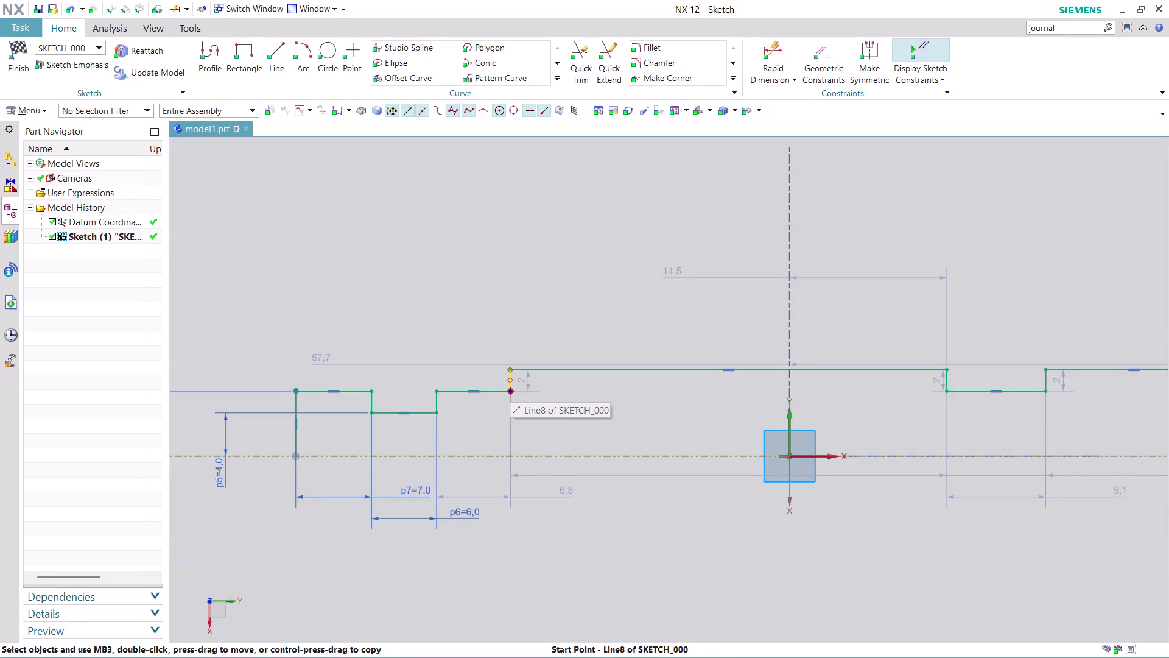
Zoom around the stepped shaft sketch, clear the selection and launch Rapid Dimension.
scroll(up, 3)
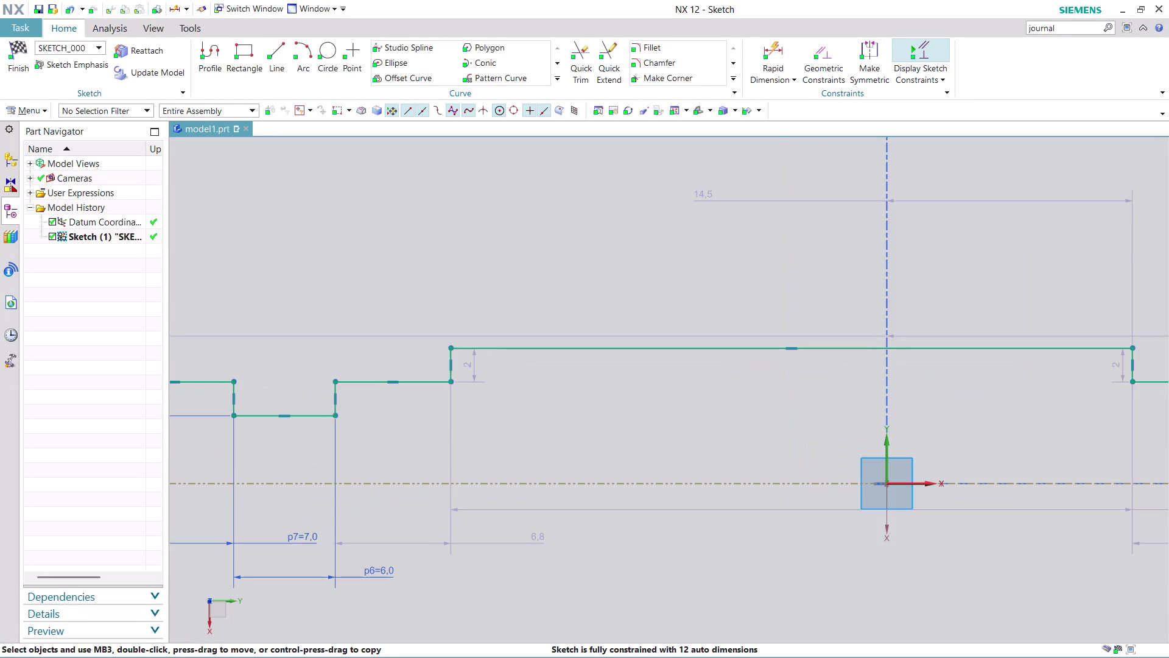
scroll(up, 3)
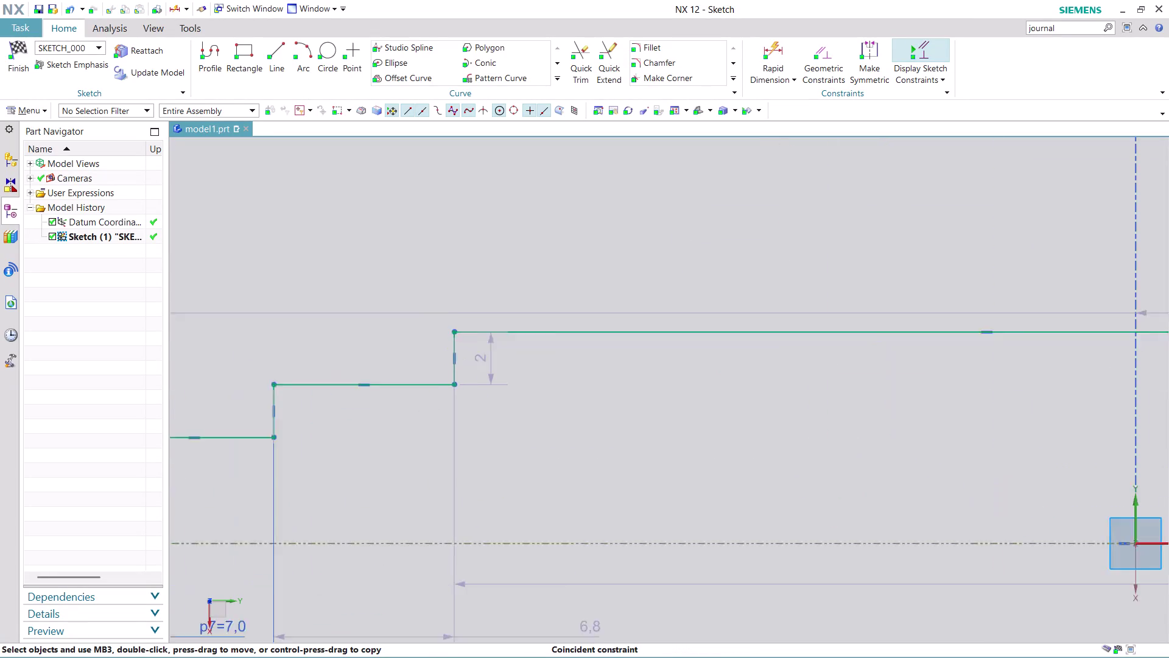
scroll(up, 3)
click(456, 371)
scroll(down, 3)
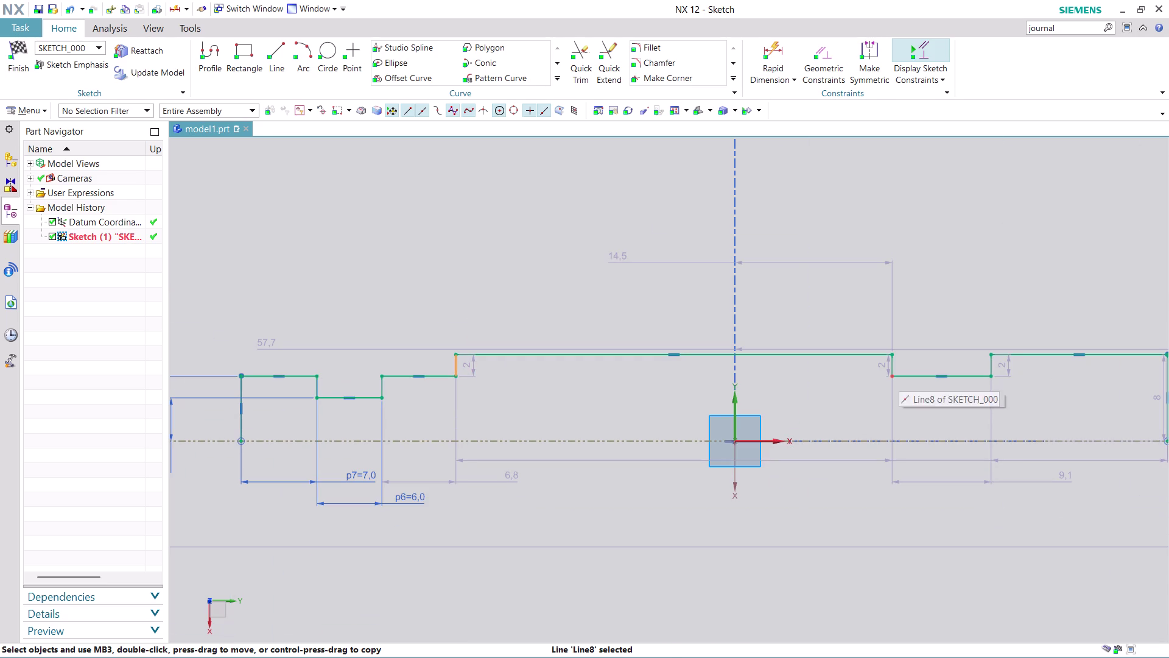
scroll(up, 3)
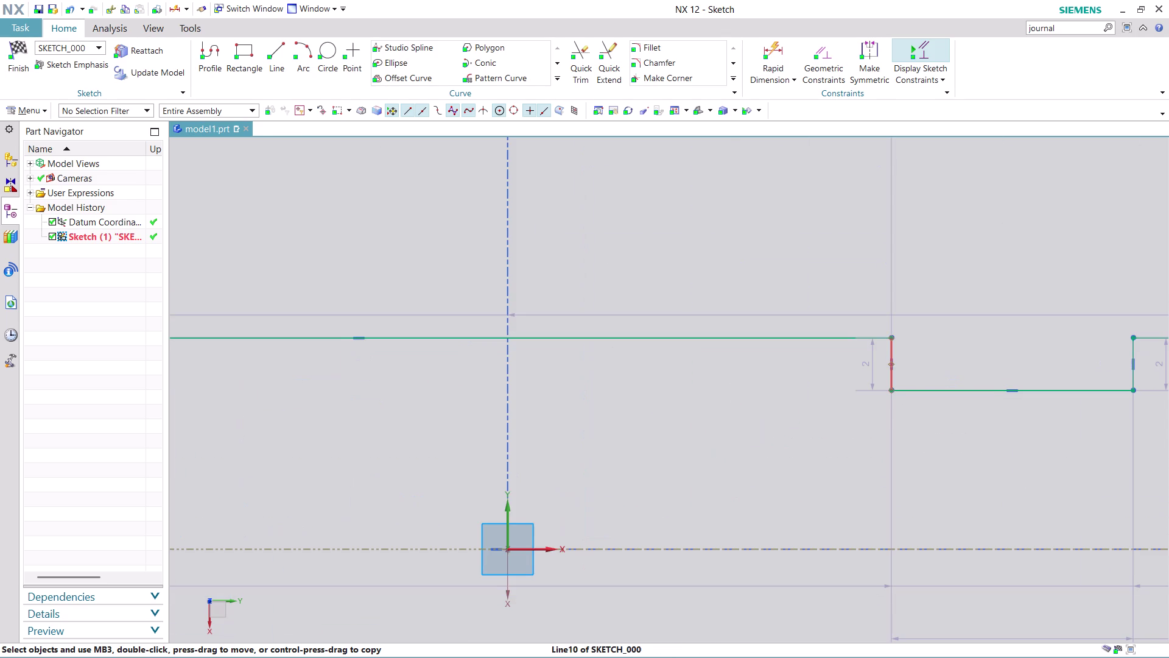
click(891, 378)
key(Escape)
scroll(down, 3)
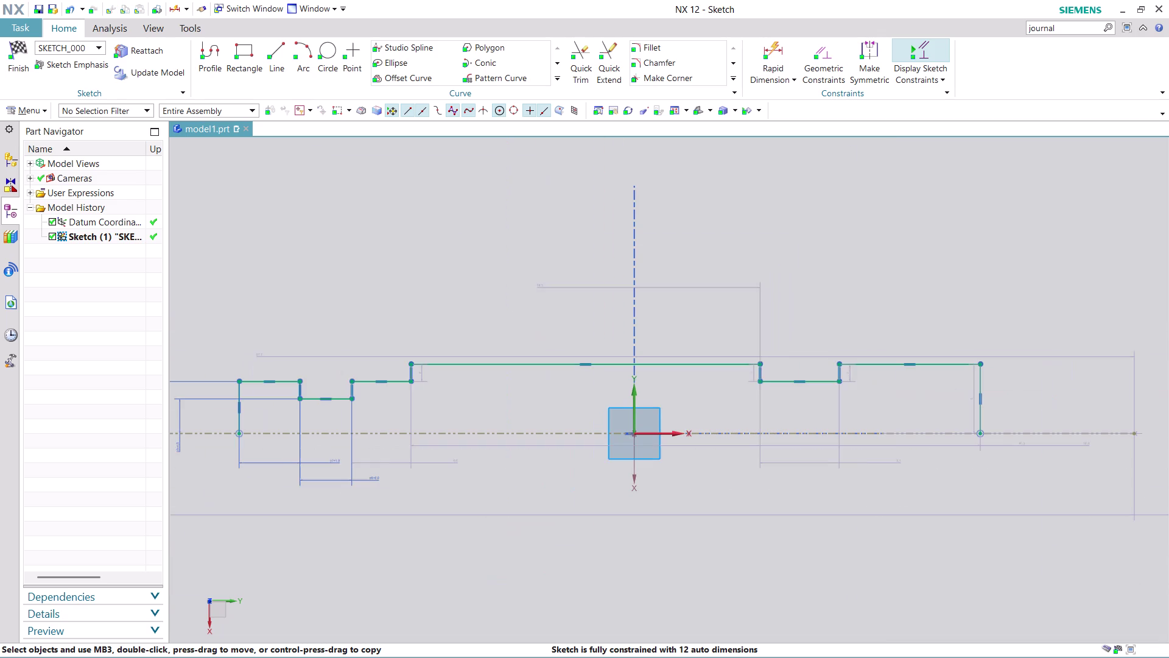
click(777, 45)
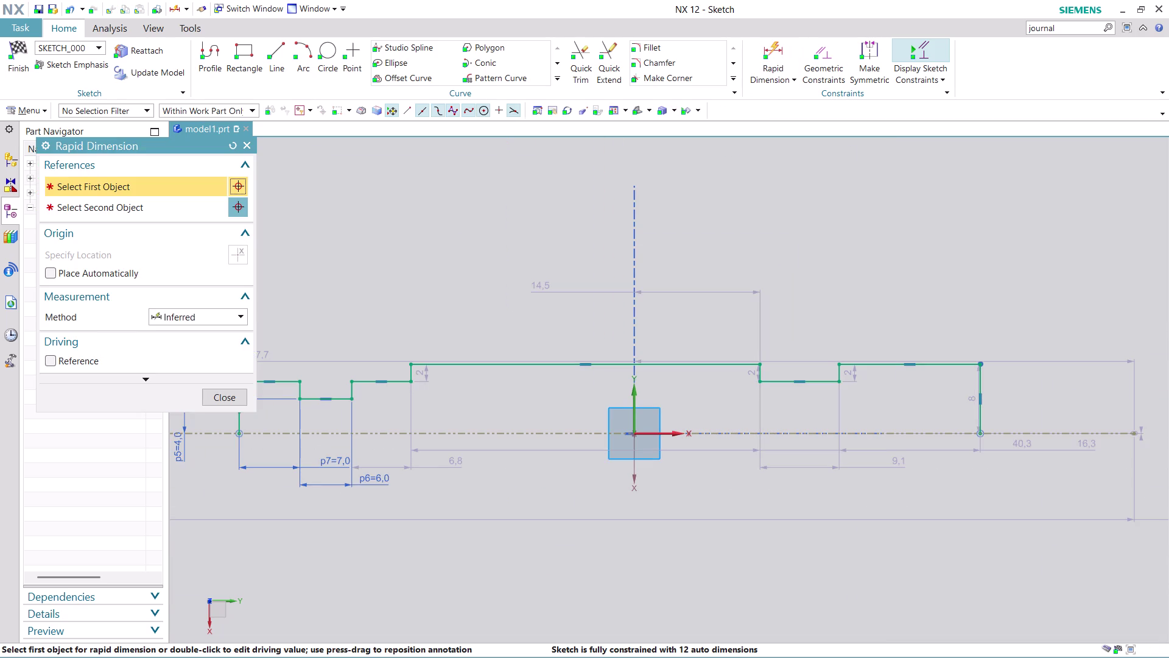
Pick the two shoulder edges bounding the shaft's widest section.
scroll(up, 3)
middle_drag(417, 373, 492, 378)
scroll(up, 3)
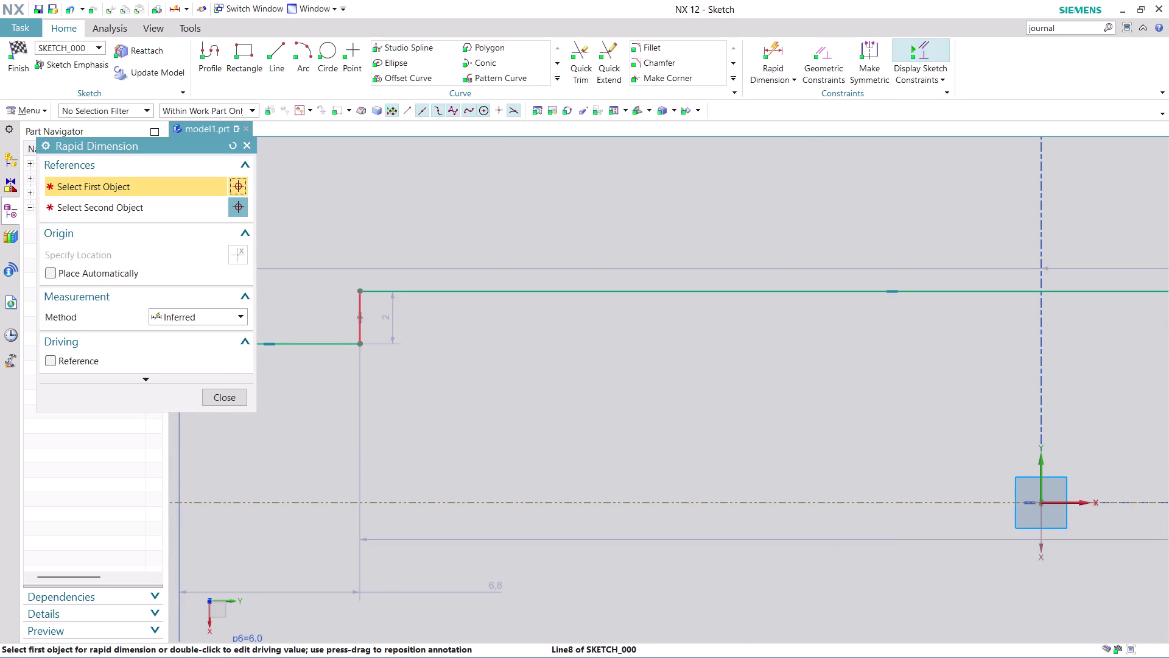
click(359, 330)
scroll(down, 3)
scroll(up, 3)
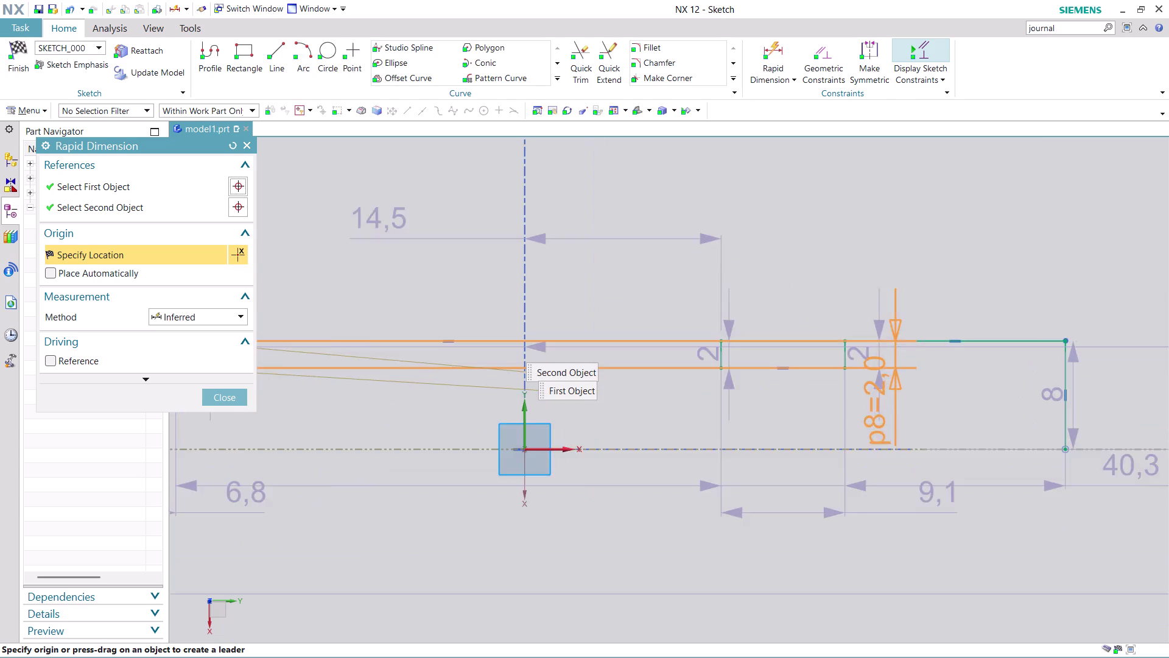
scroll(up, 3)
scroll(down, 3)
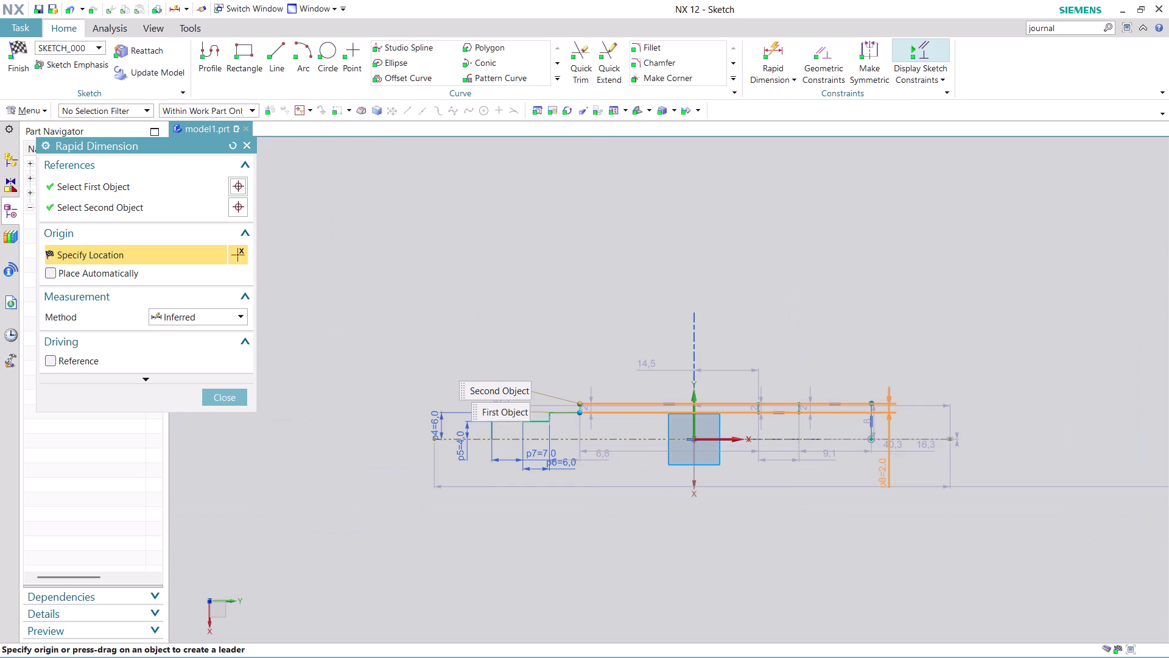
scroll(up, 3)
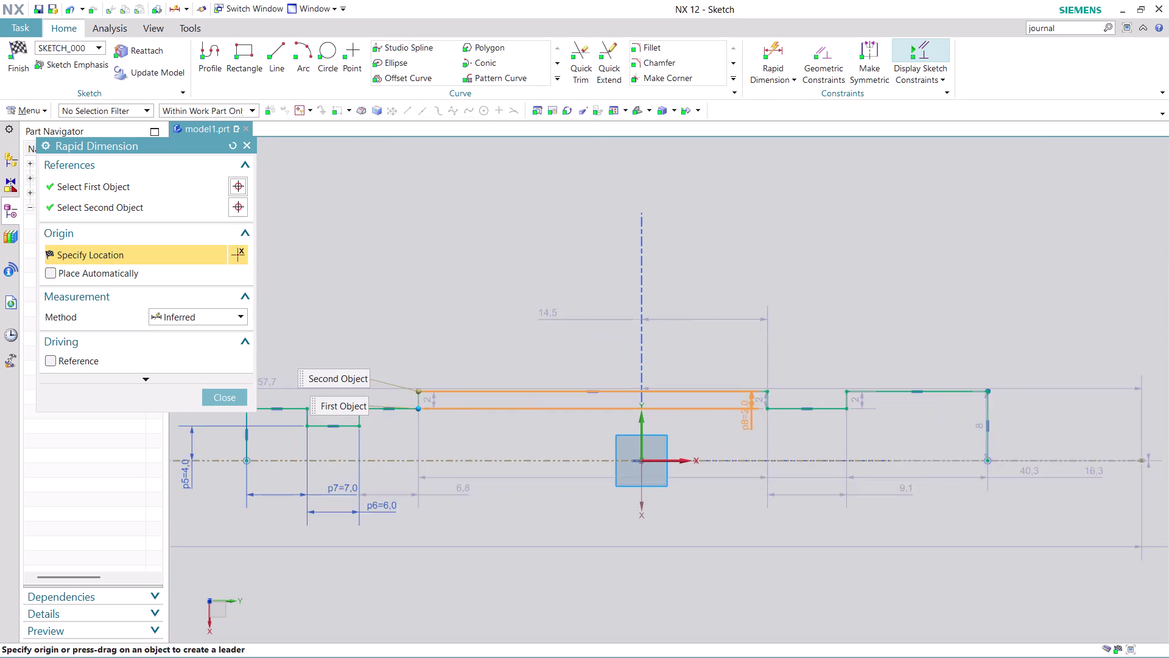
scroll(up, 3)
scroll(up, 3)
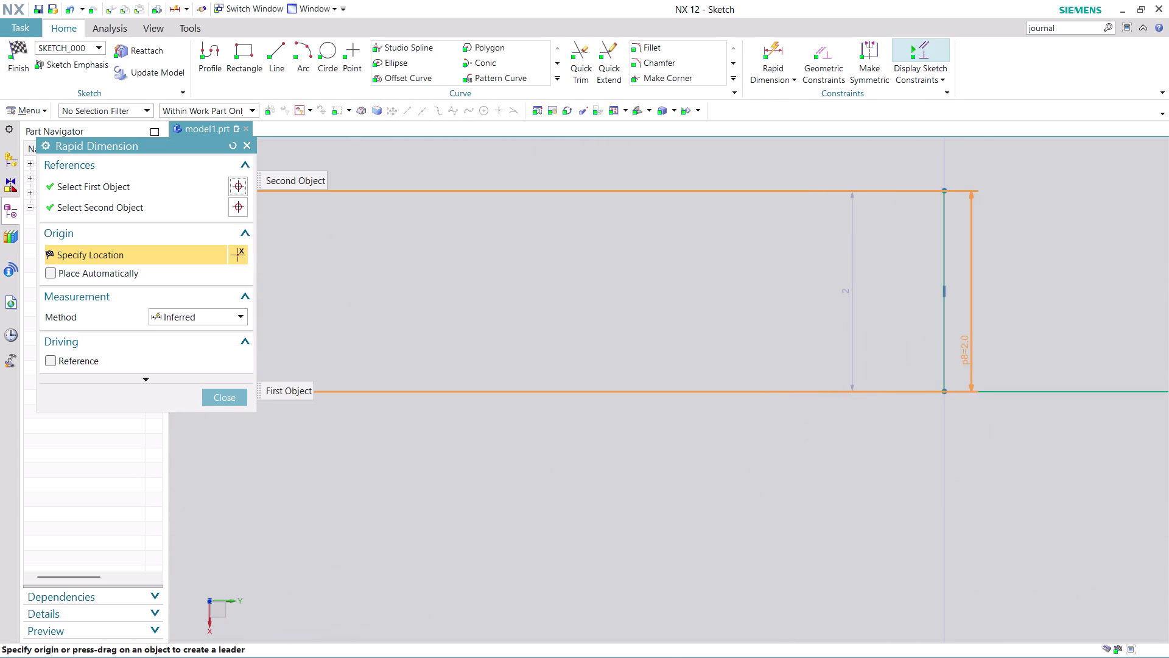
click(939, 326)
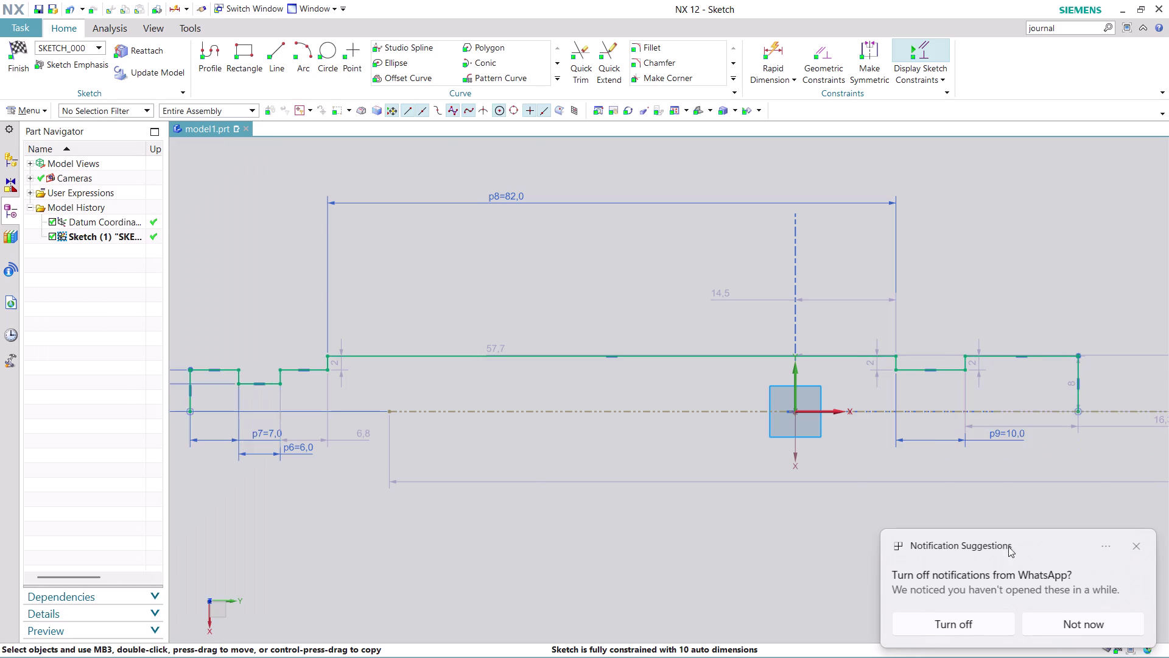
Change the 9.1 length dimension to 10.
scroll(down, 3)
scroll(up, 3)
scroll(up, 3)
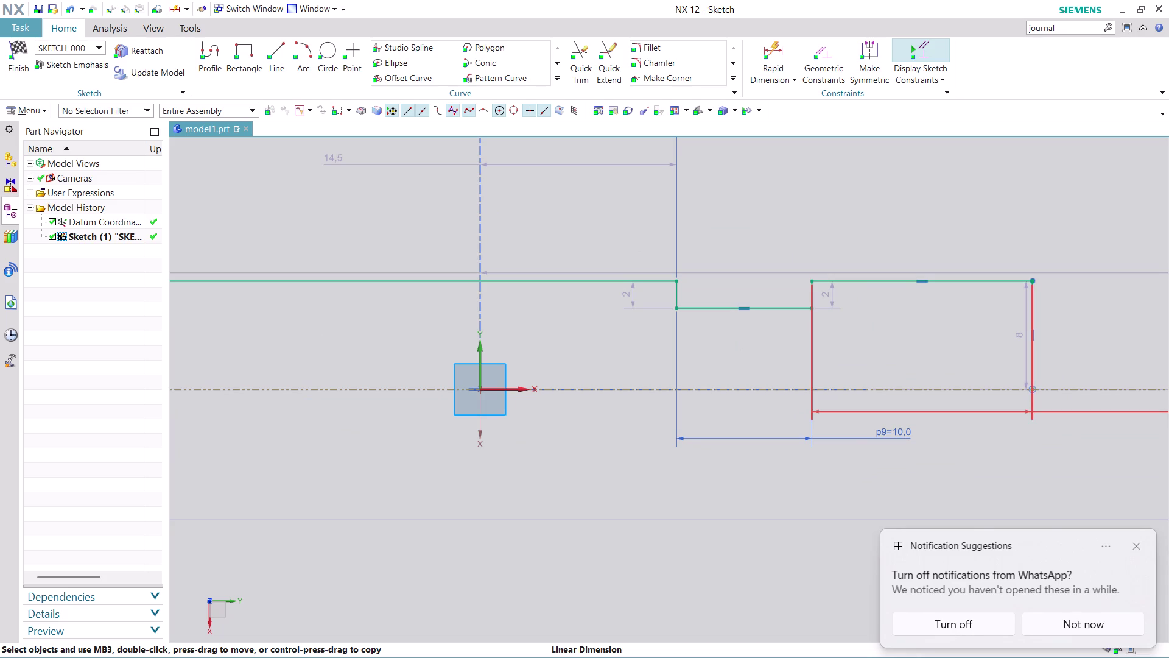
Change the shaft end length dimension to 24.
double_click(970, 406)
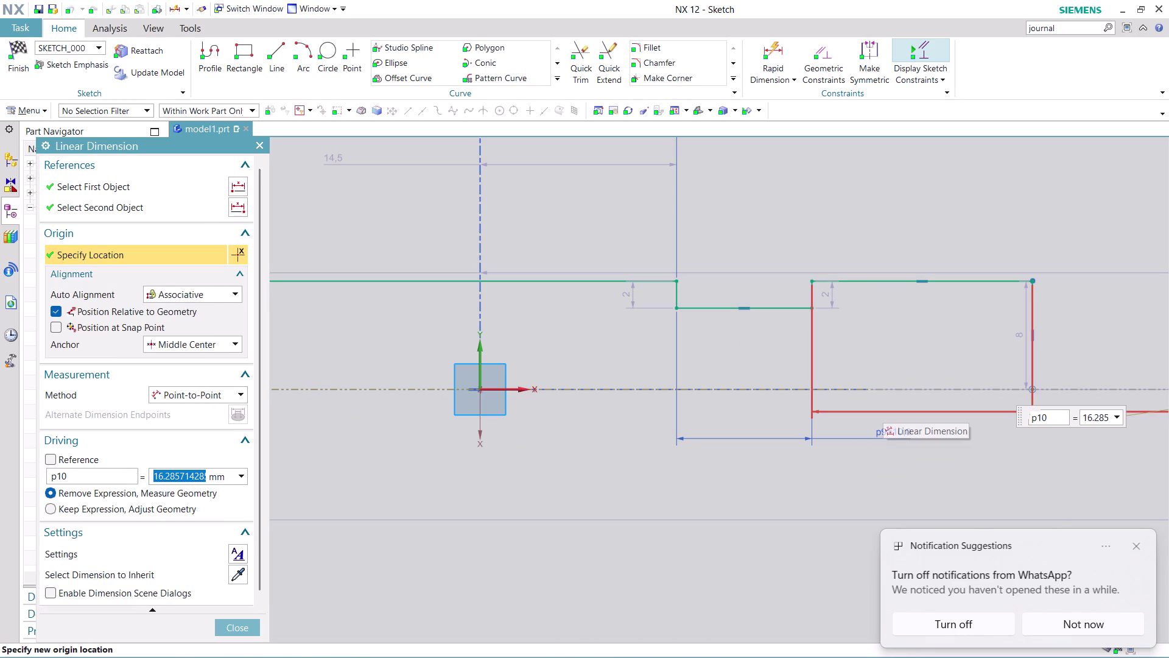
text(24)
key(Return)
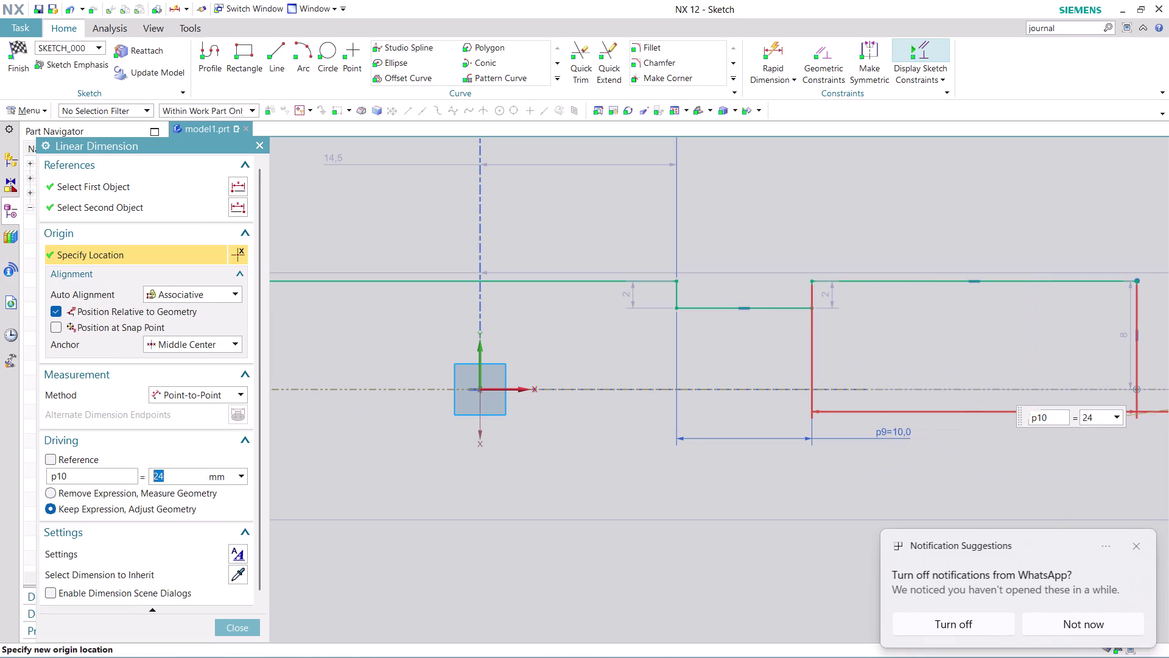
click(241, 629)
scroll(down, 3)
scroll(up, 3)
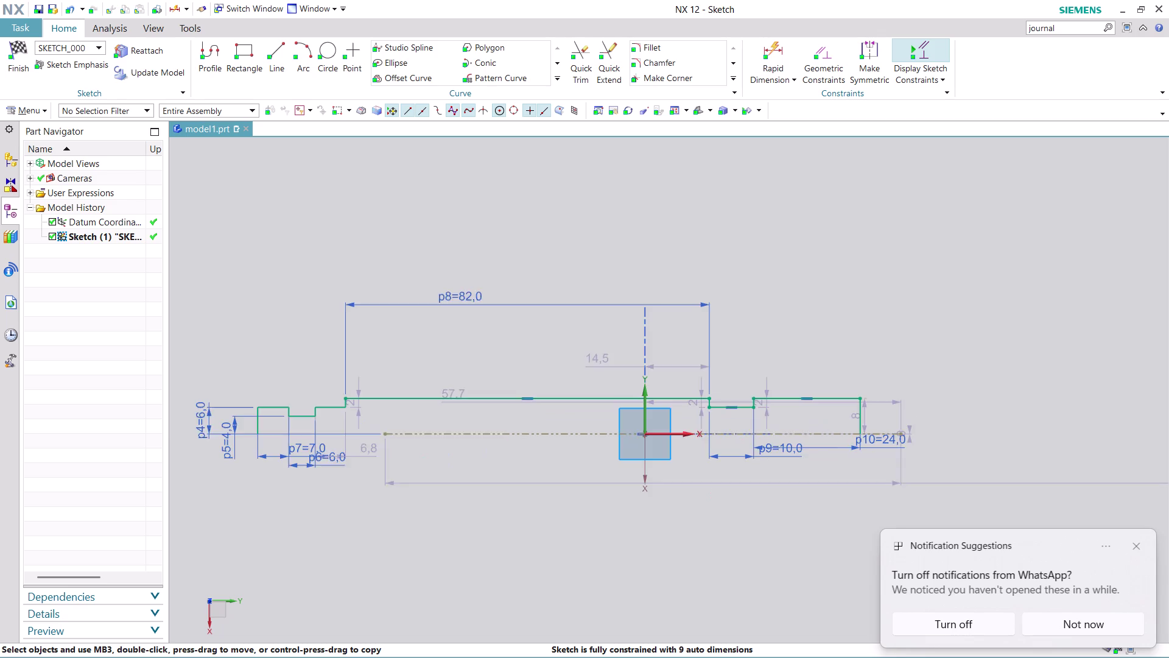
scroll(up, 3)
scroll(up, 3)
scroll(up, 3)
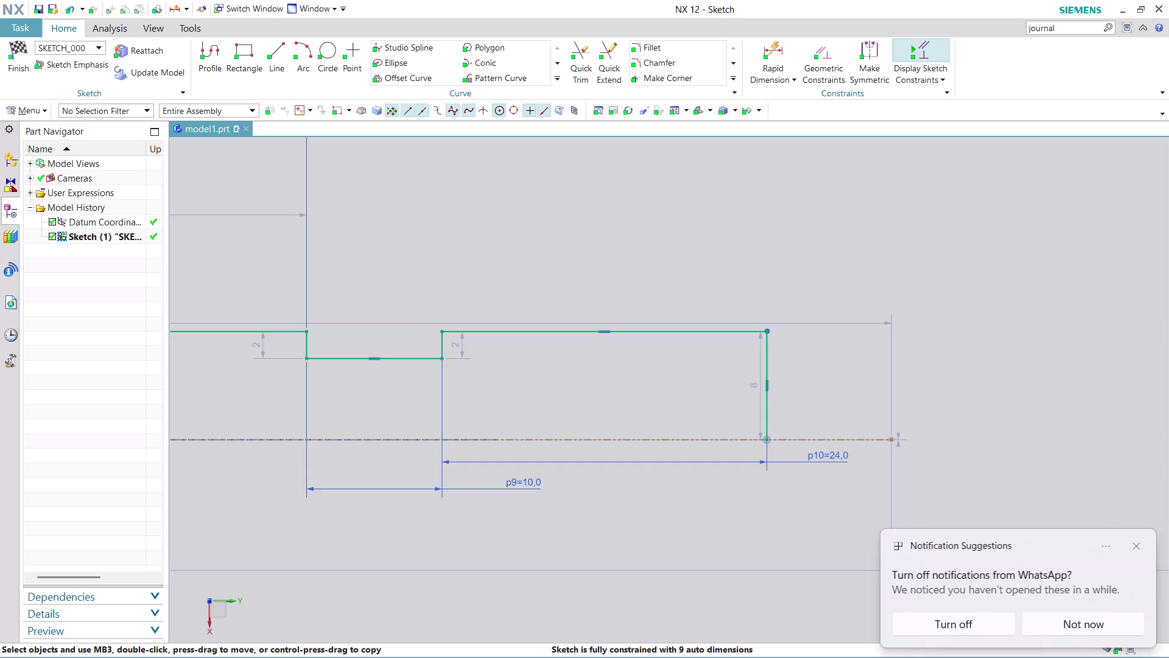
Set the end step's height dimension p11 from 8 to 9.
drag(758, 388, 875, 394)
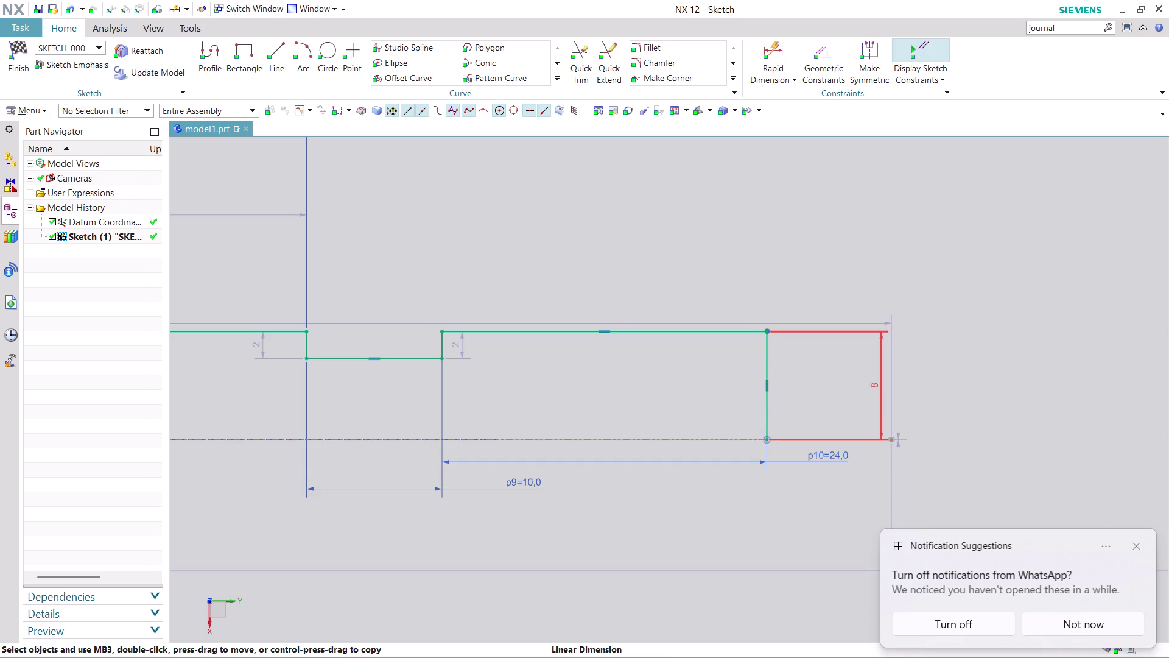
double_click(875, 393)
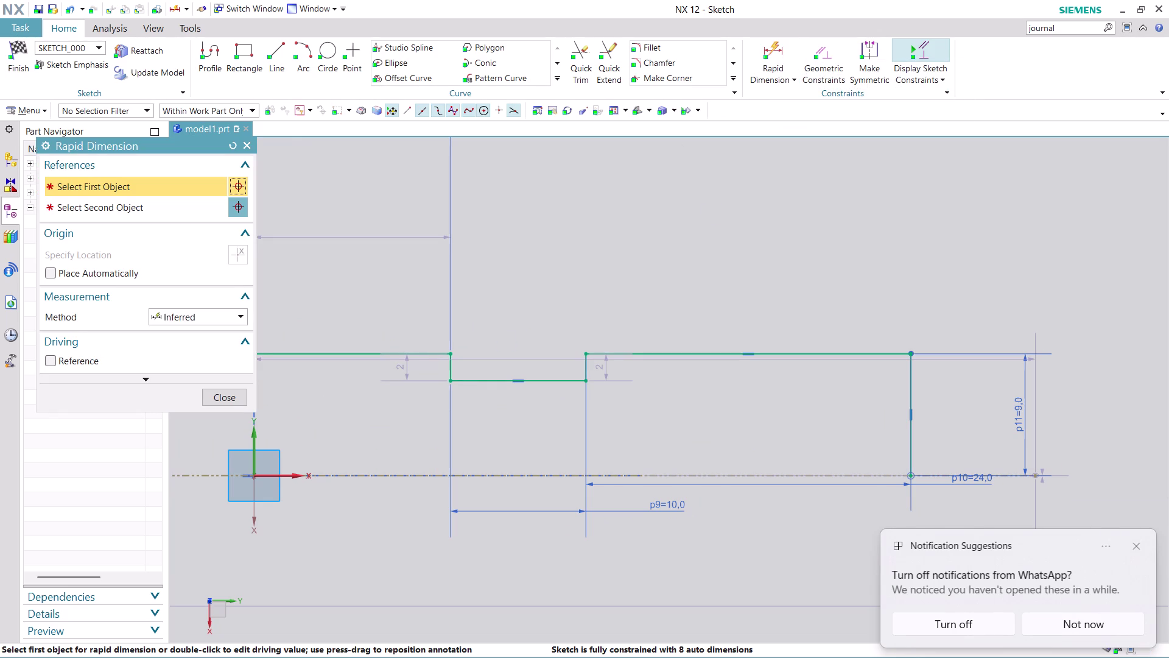
Dimension the top edge left of the origin to the centreline as p12, correcting 16 to 8.
click(364, 353)
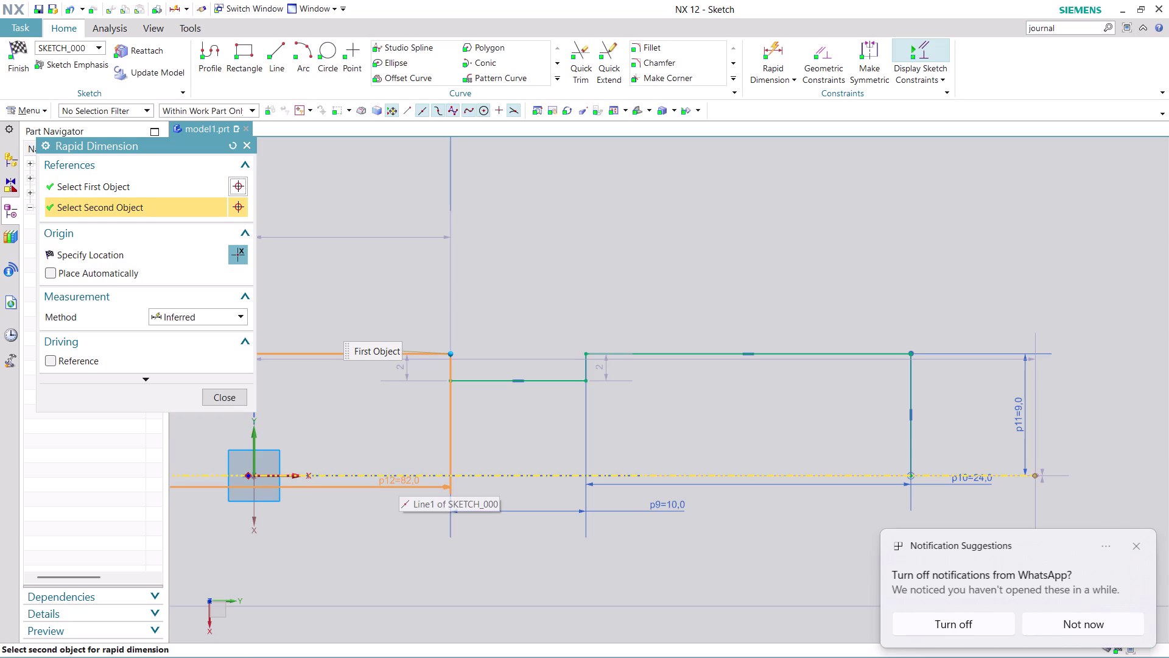
click(399, 479)
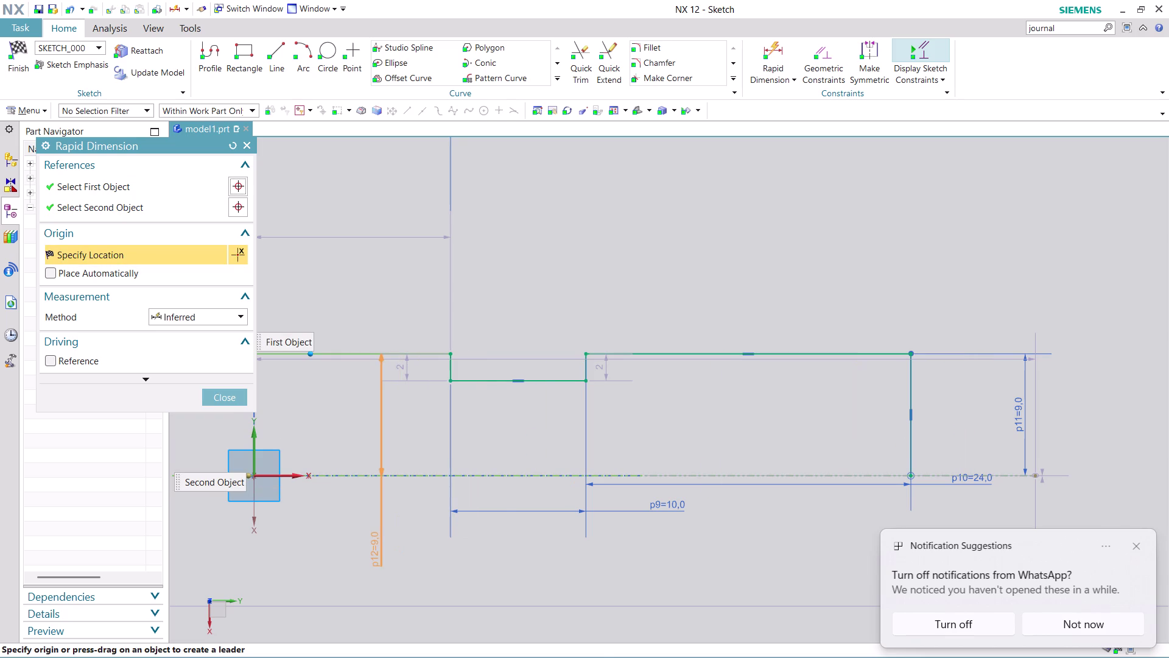
click(374, 550)
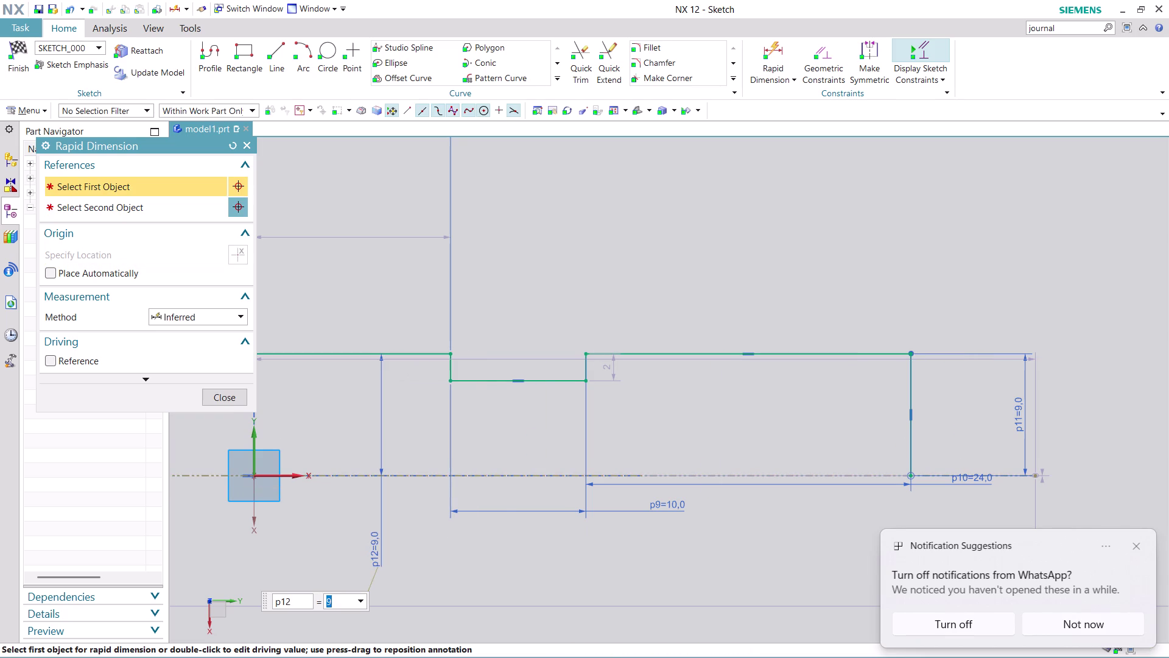
text(16)
key(Return)
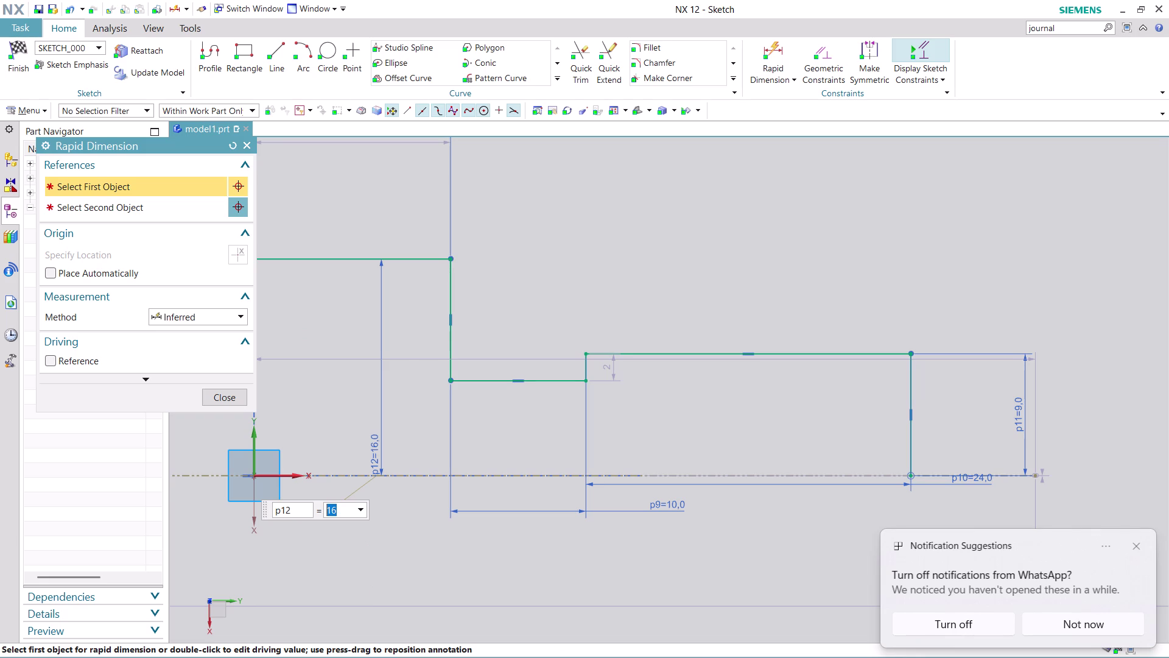
key(8)
key(Return)
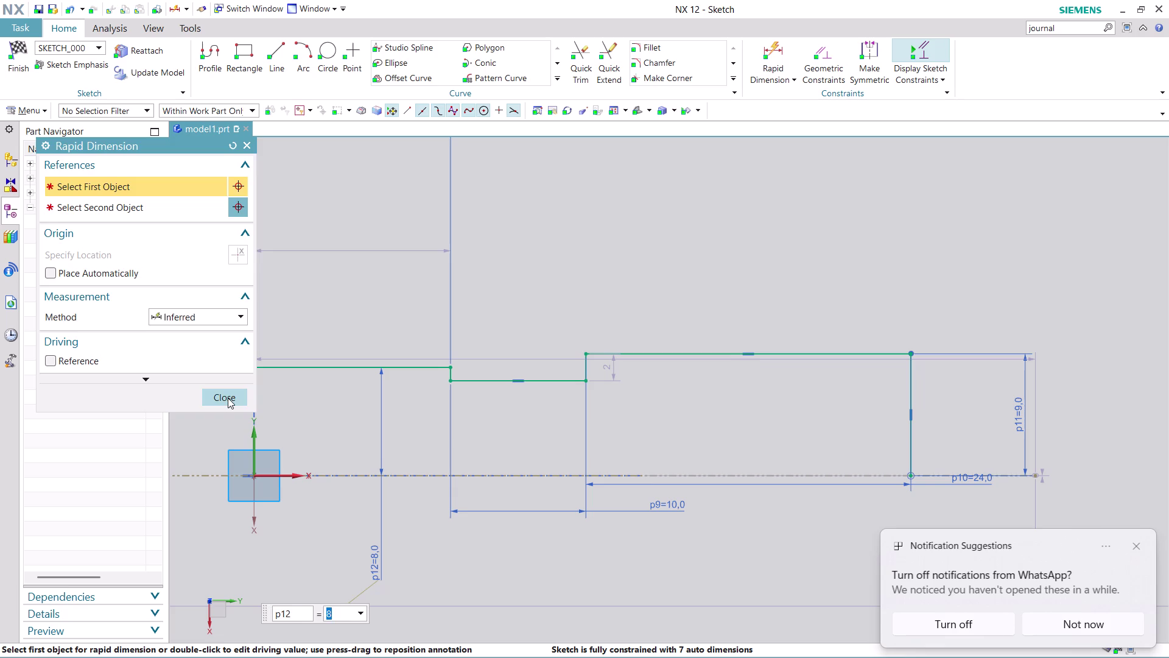
click(228, 397)
scroll(down, 3)
scroll(up, 3)
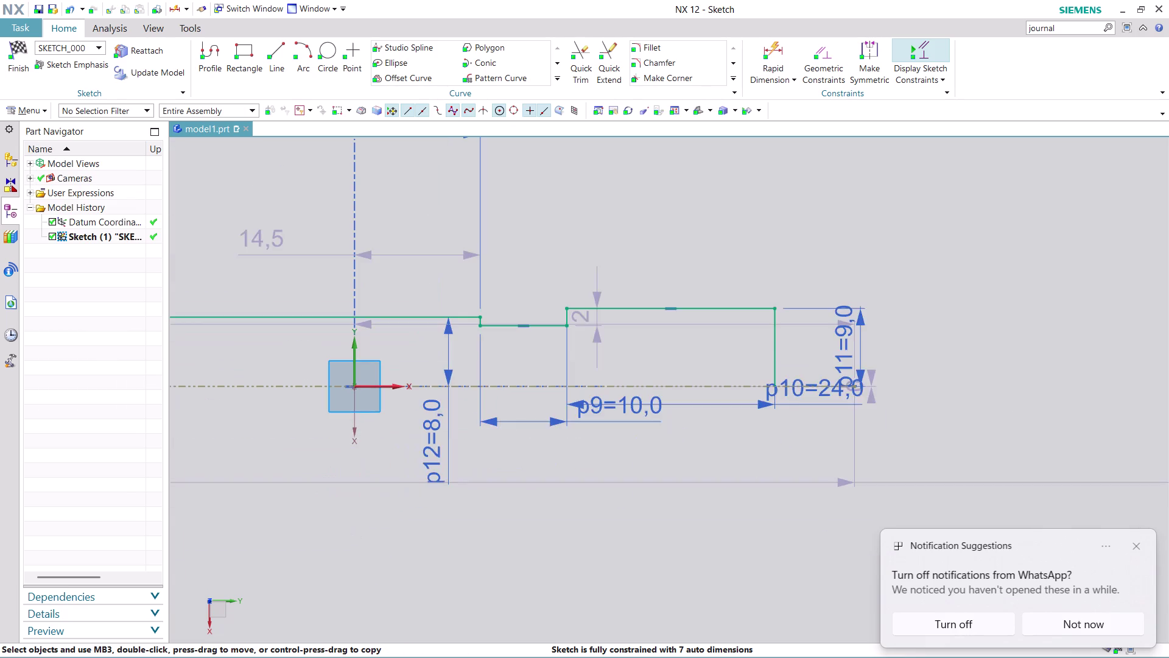
scroll(up, 3)
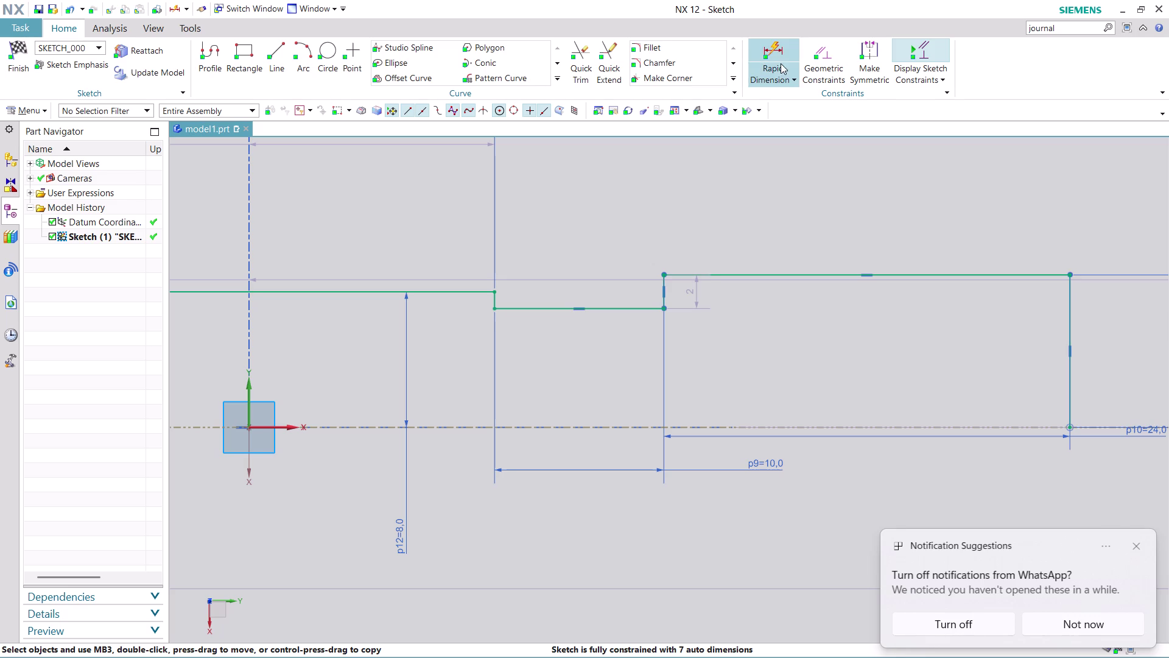
Dimension the groove's bottom line to the centreline as p13 with value 6.
click(779, 49)
click(635, 306)
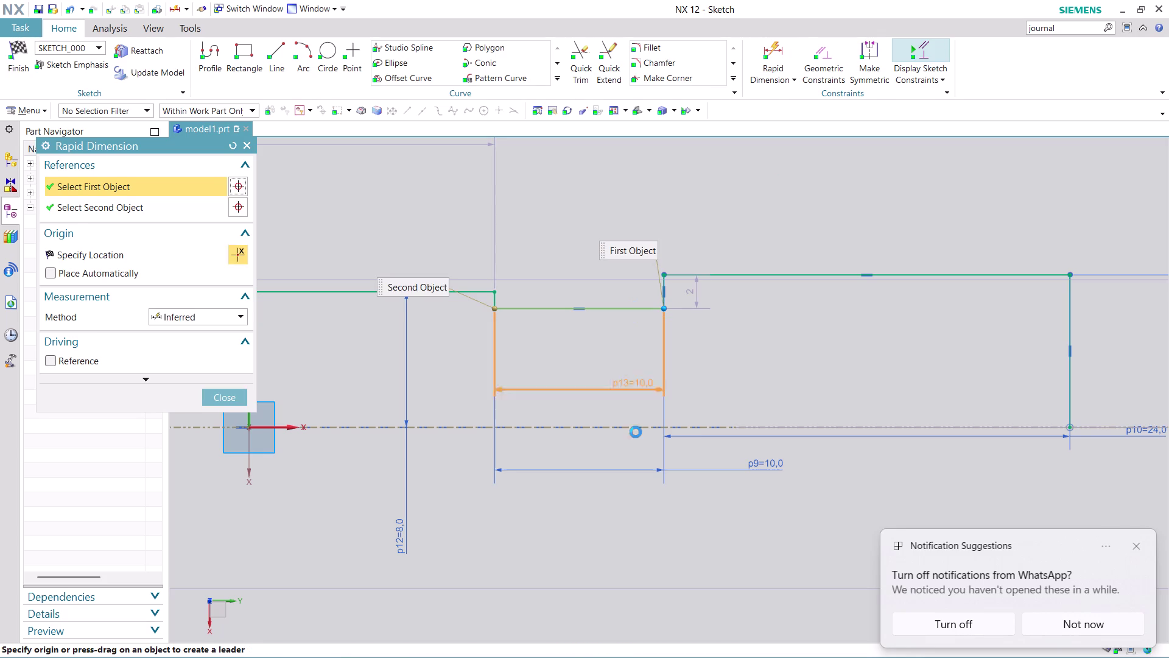
click(630, 428)
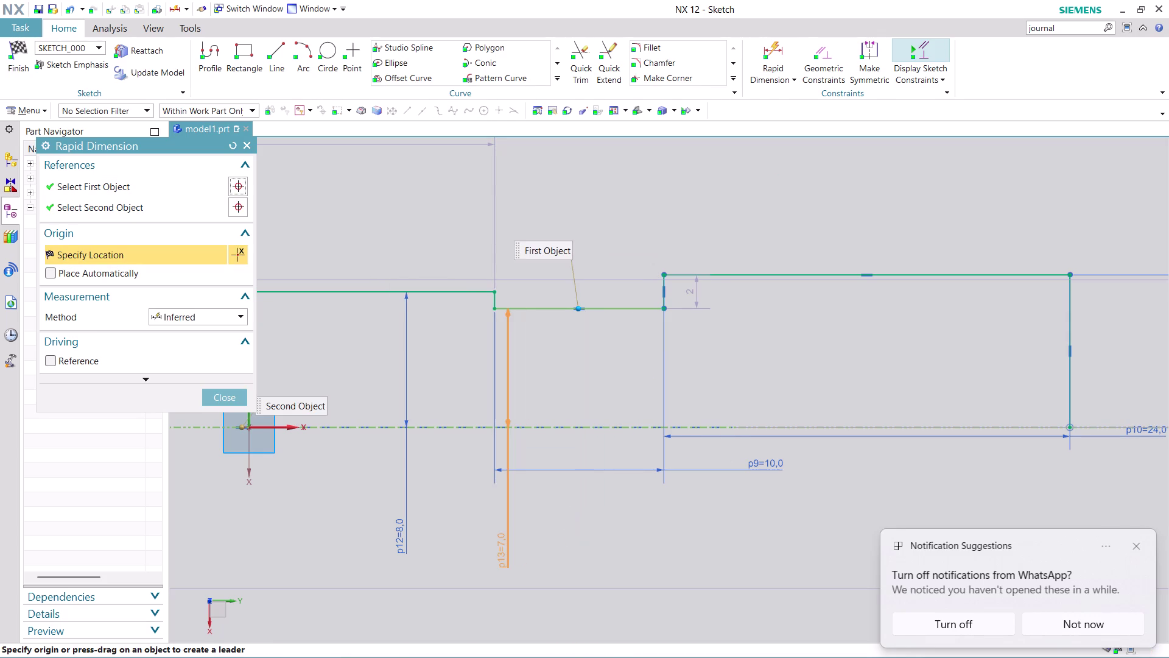
click(550, 566)
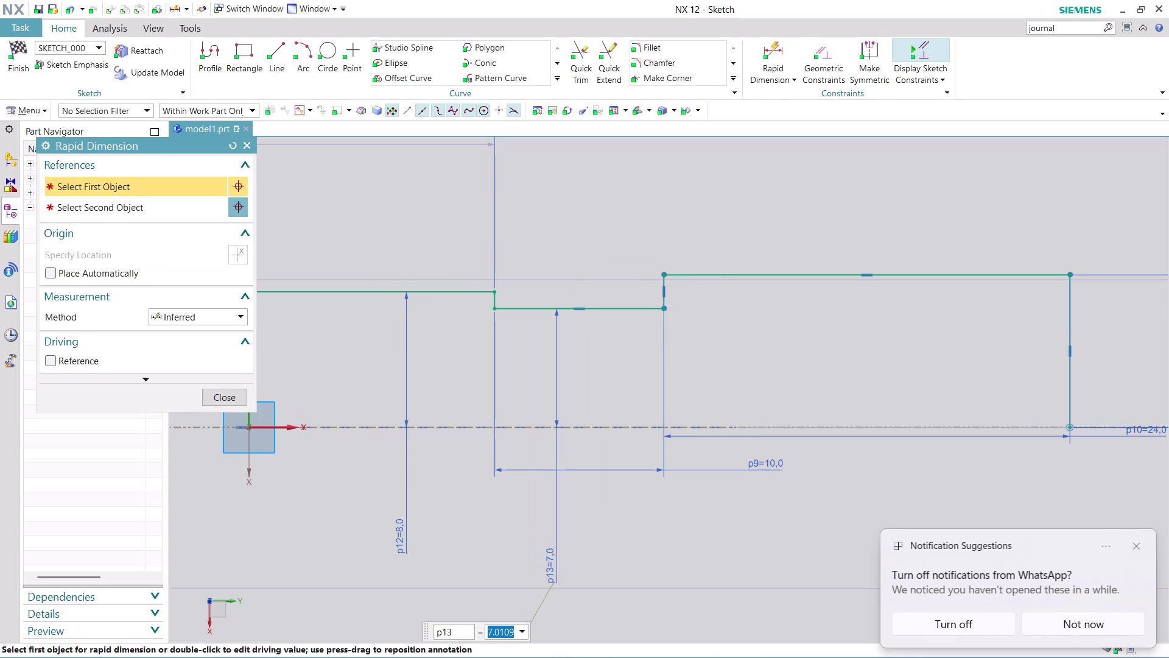
key(6)
key(Return)
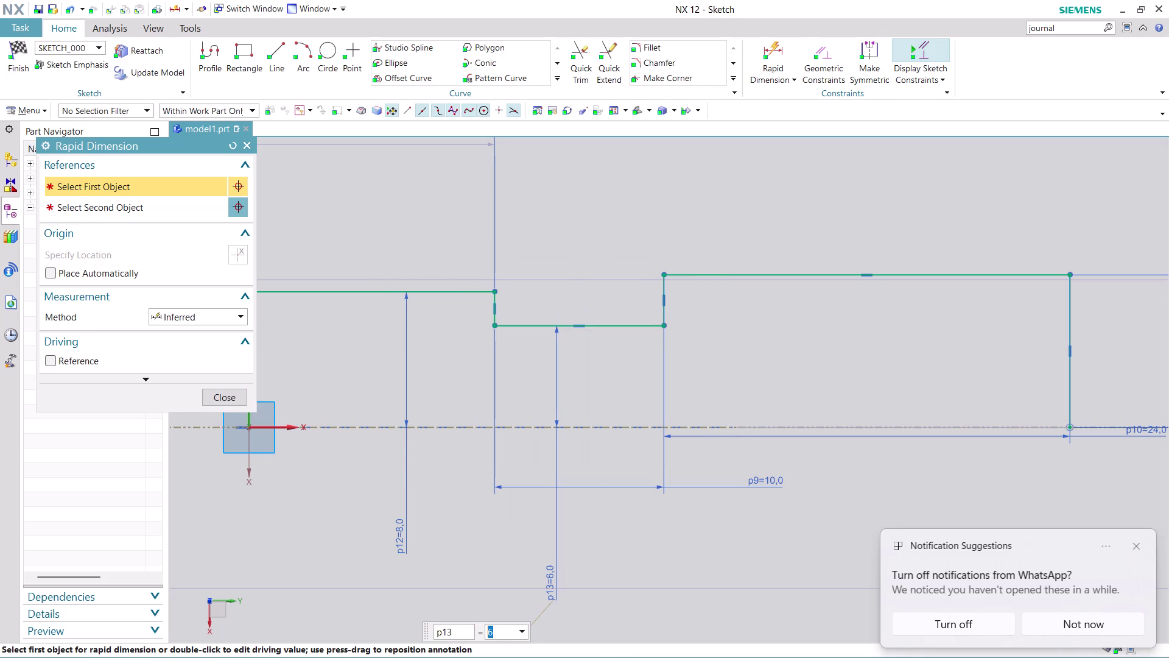
click(230, 399)
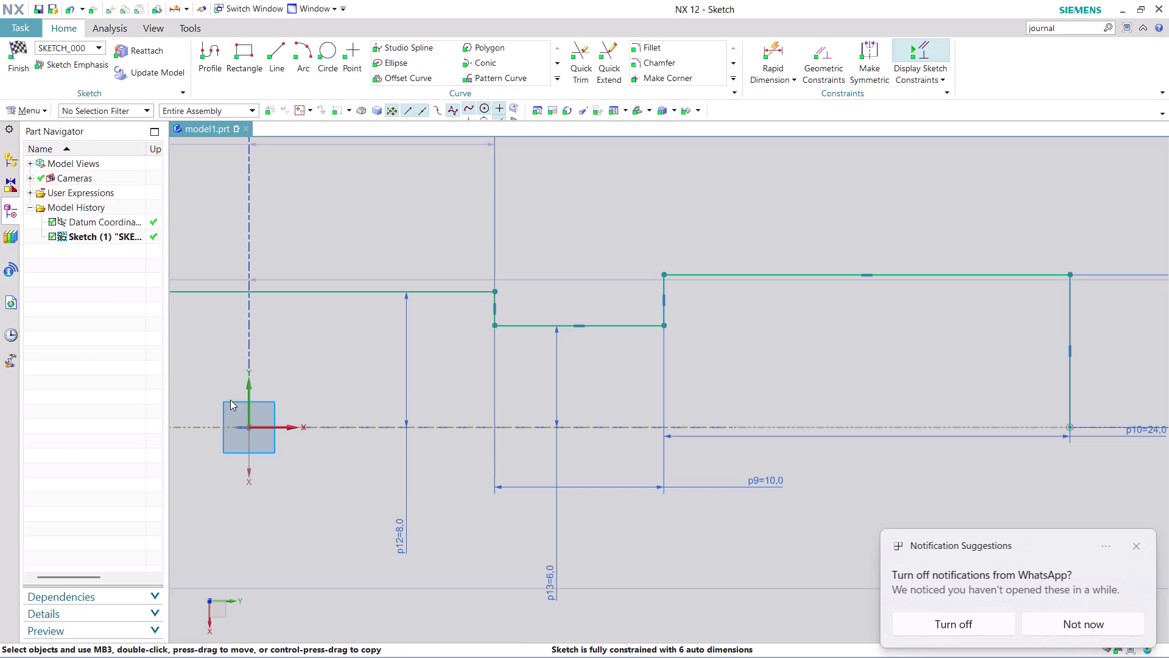
scroll(down, 3)
scroll(down, 3)
Dimension the short left step's top edge to the centreline as p14 with value 6.
scroll(up, 3)
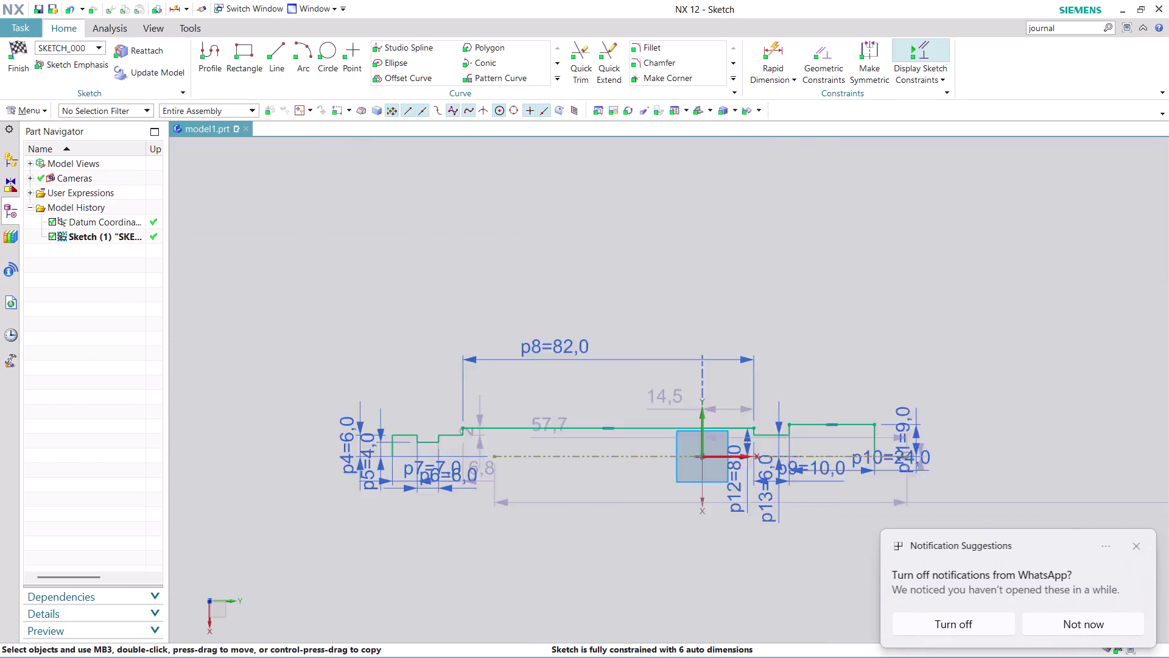
scroll(up, 3)
scroll(up, 3)
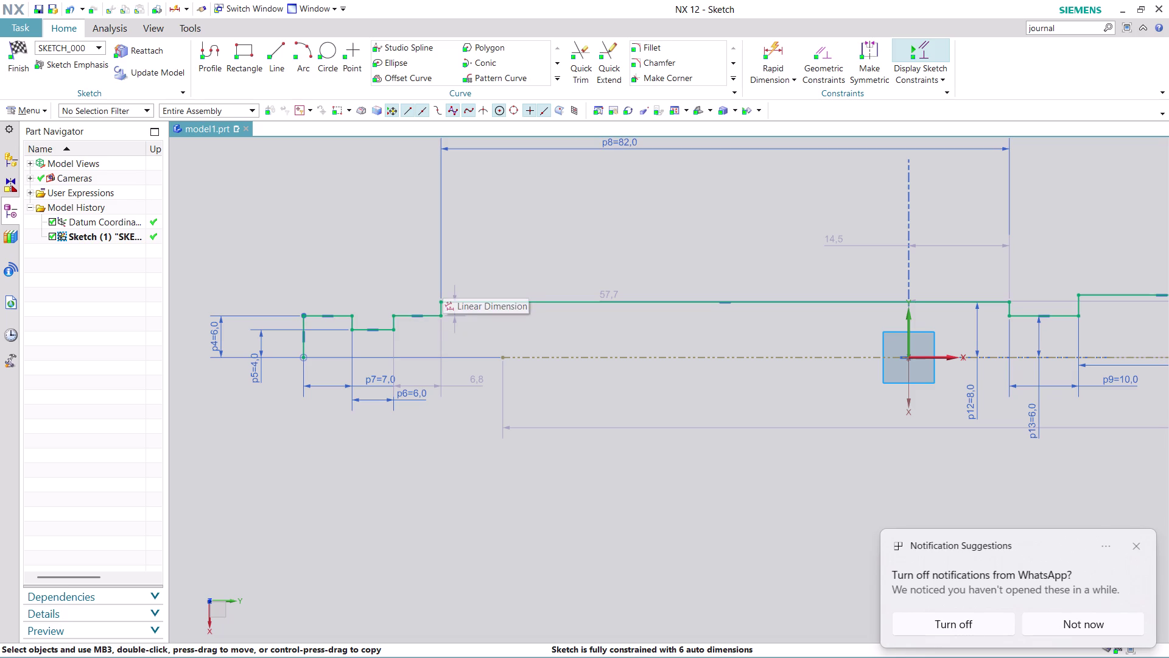
click(758, 45)
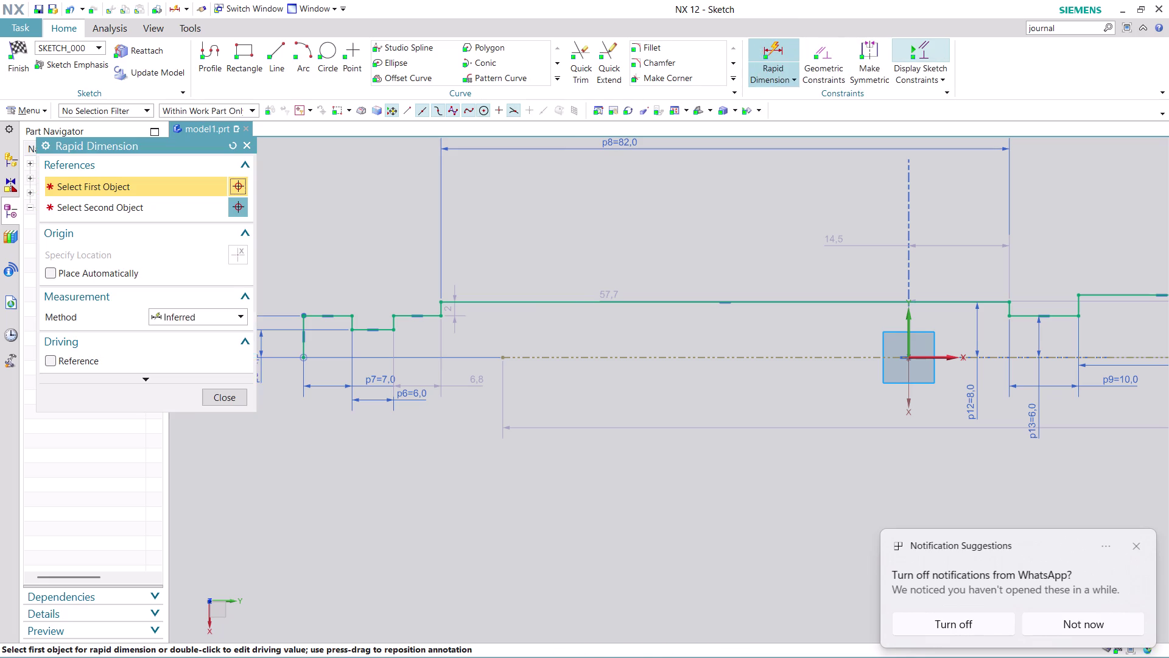
scroll(up, 3)
click(511, 223)
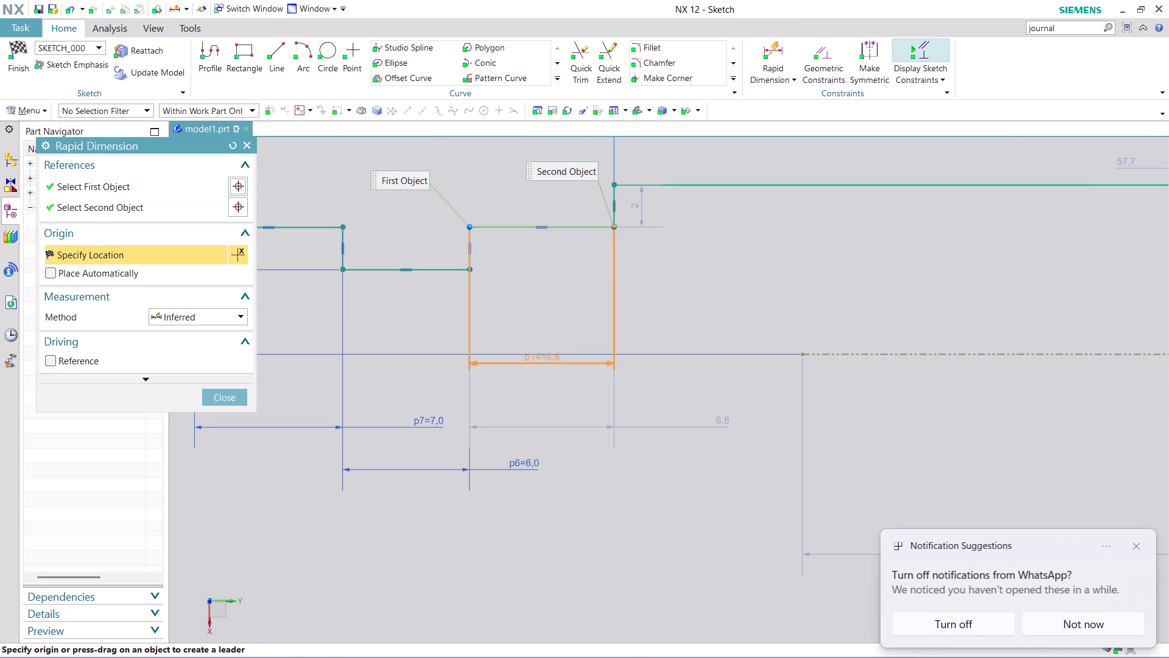
click(866, 353)
click(552, 569)
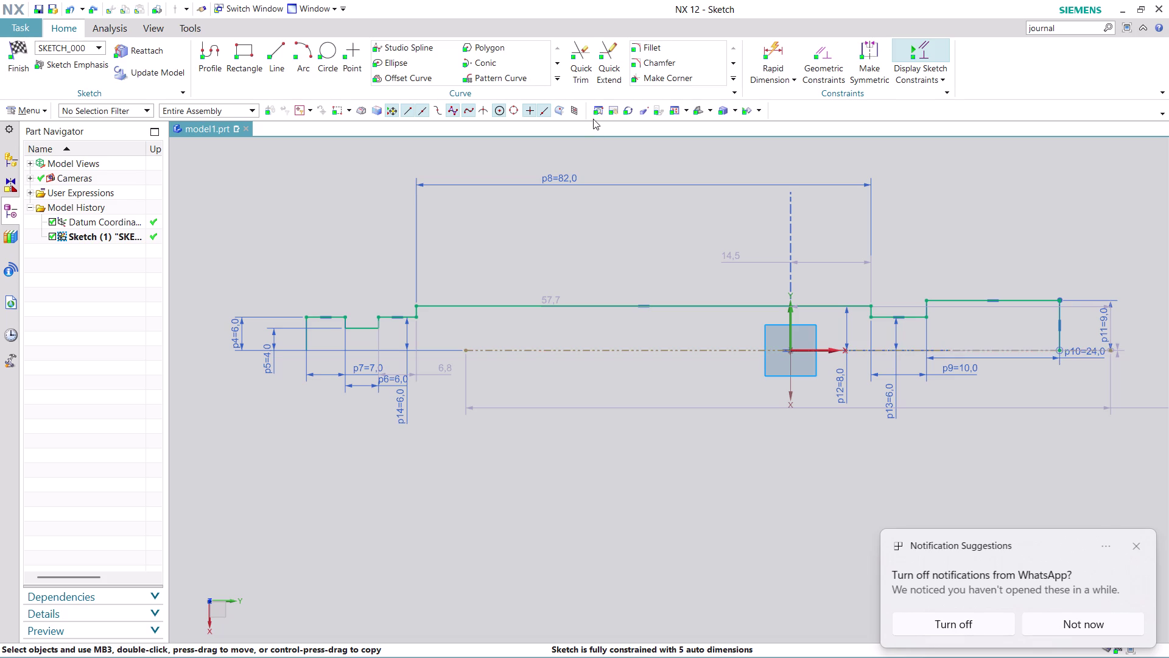
Quick Extend the profile lines so the centreline reaches the shaft's left end.
click(585, 67)
click(603, 70)
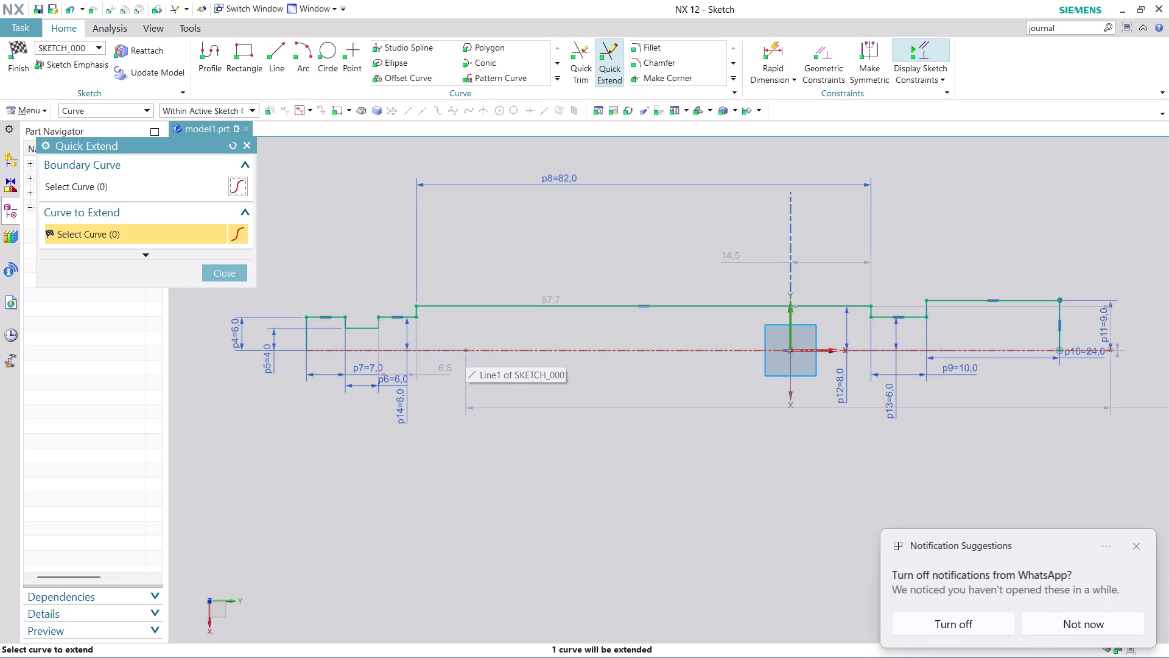
click(512, 352)
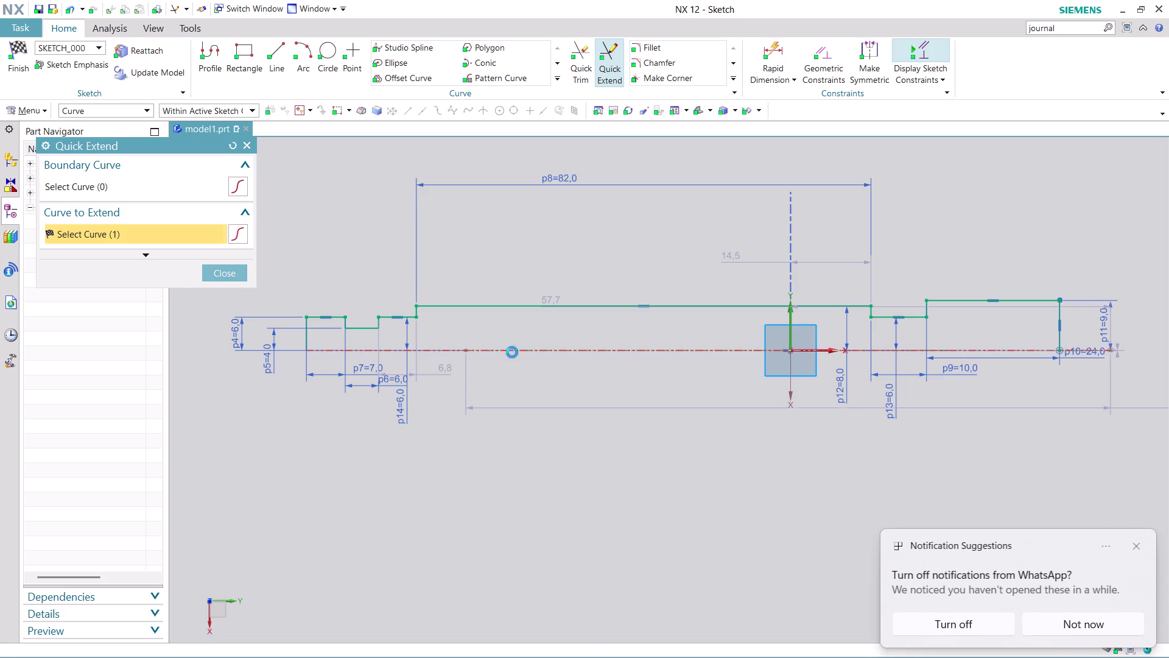
click(221, 270)
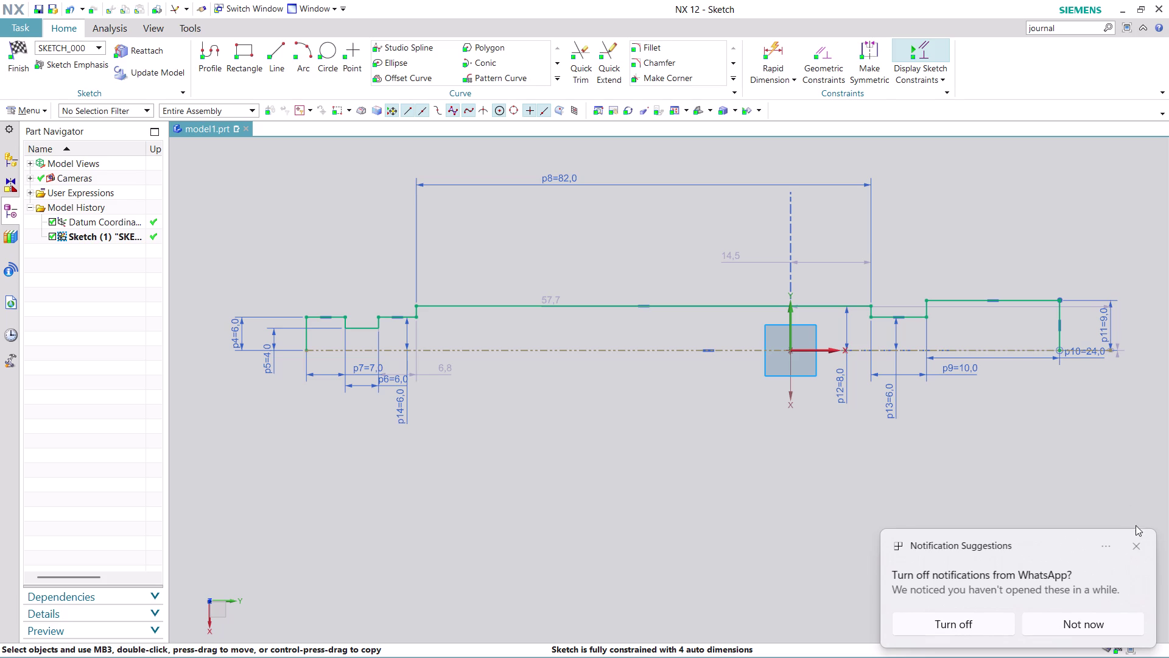
click(1139, 545)
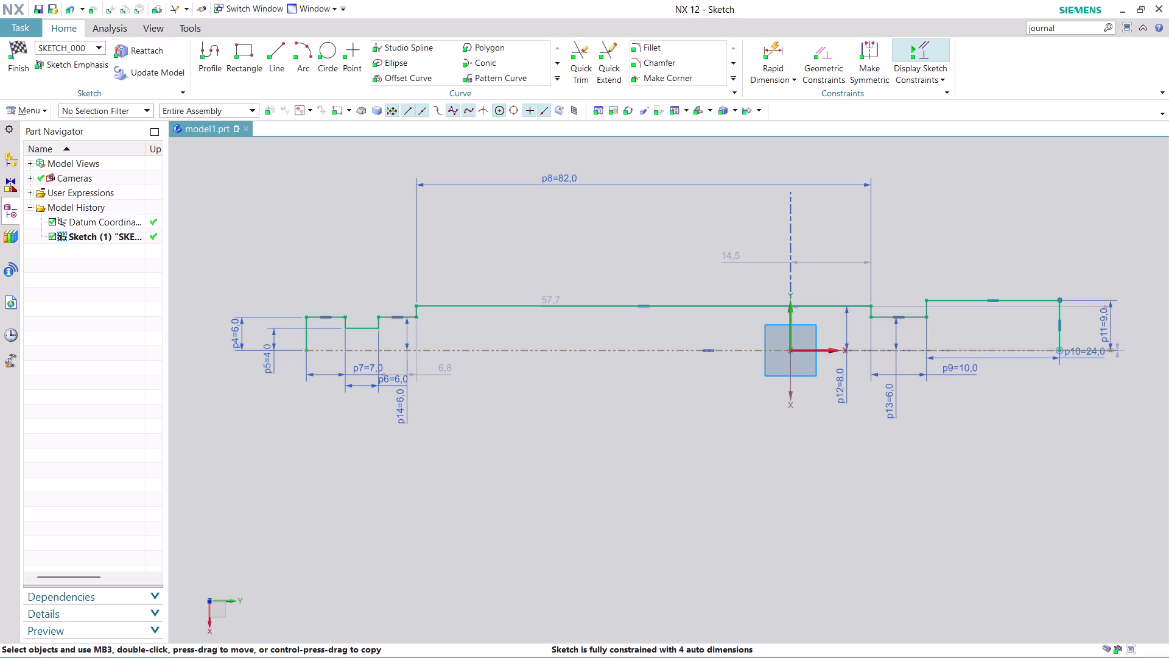
Add overall length dimension p15 of 138 between the shaft's left and right ends.
click(779, 43)
click(306, 342)
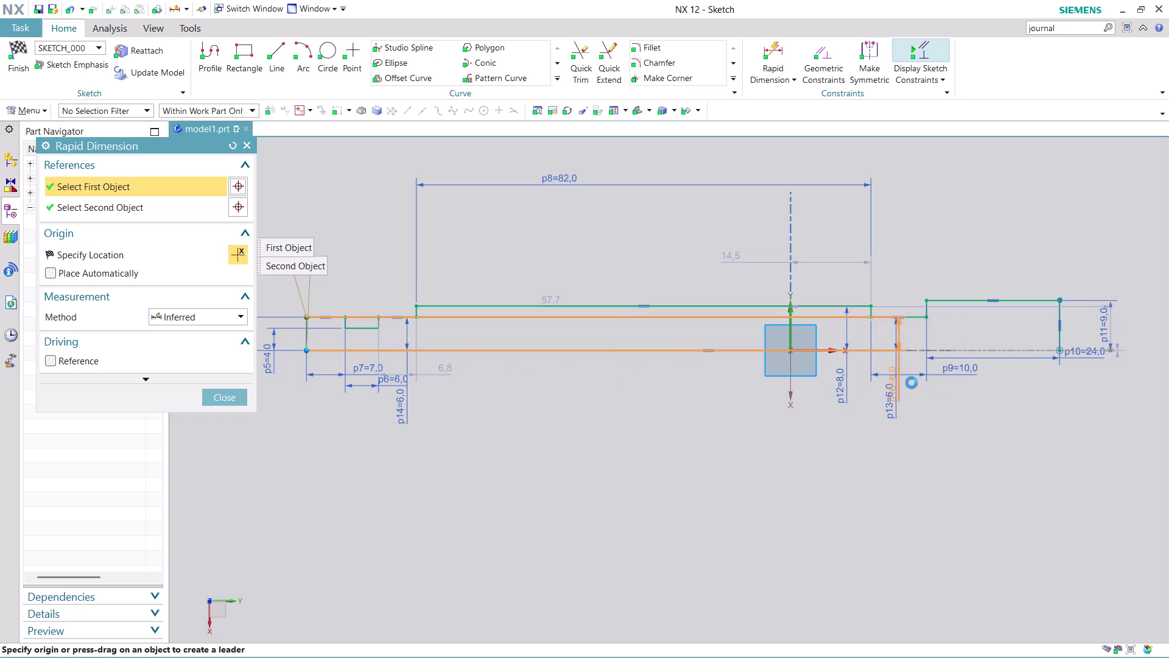
click(1062, 339)
click(701, 217)
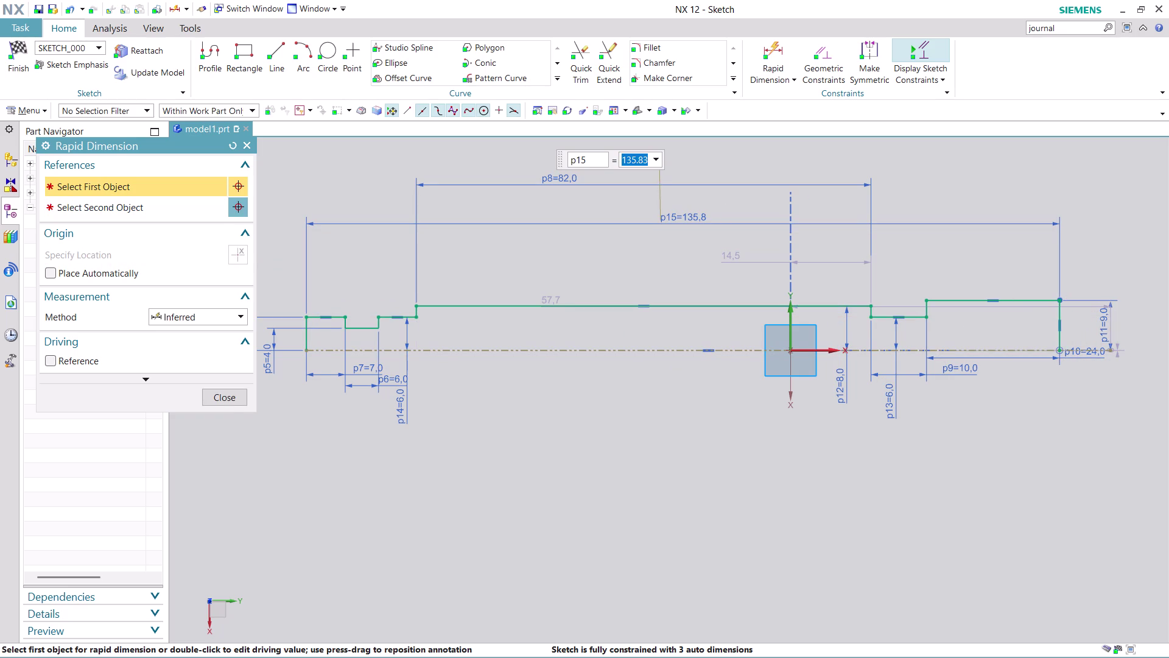
text(138)
key(Return)
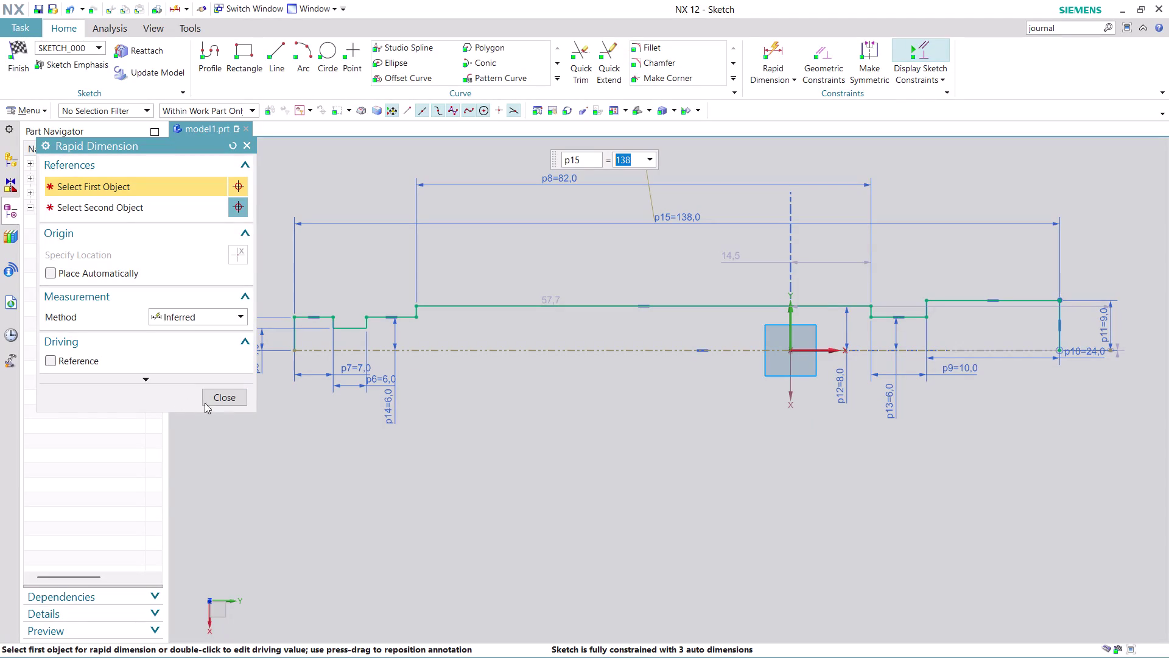
click(224, 399)
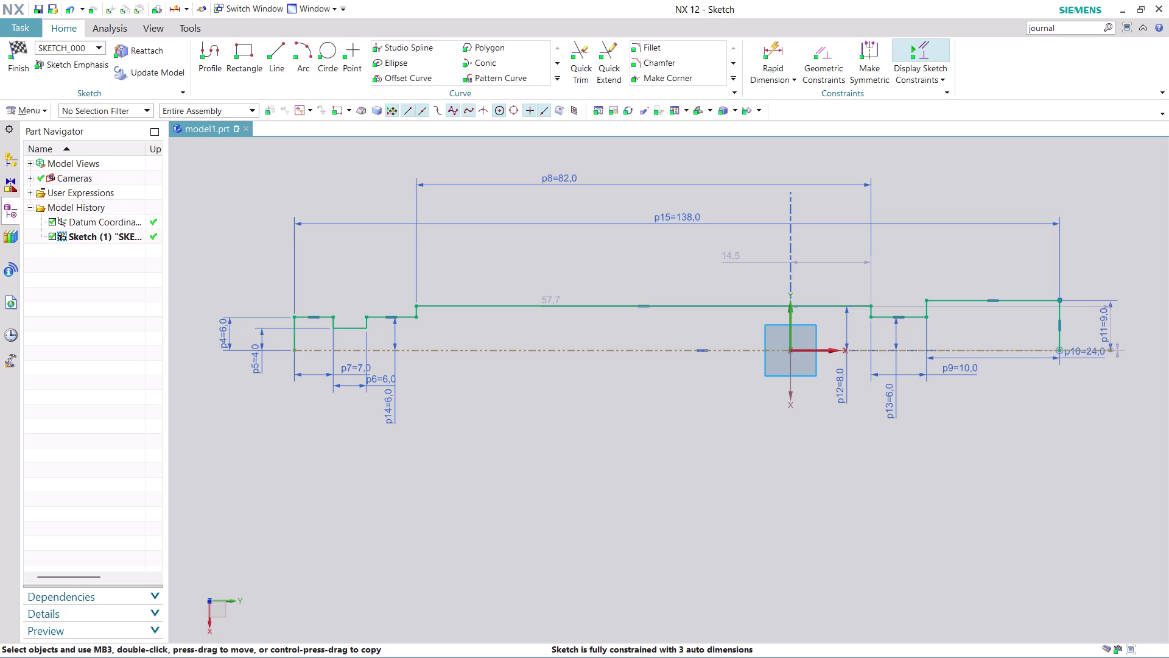
click(877, 48)
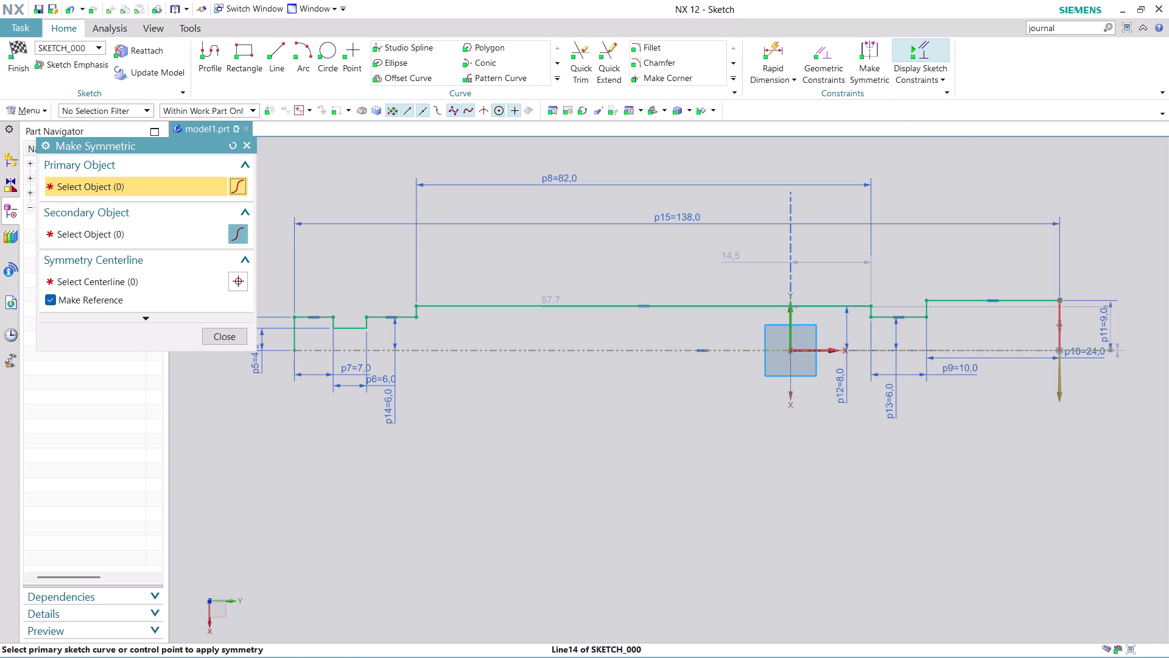
click(1061, 336)
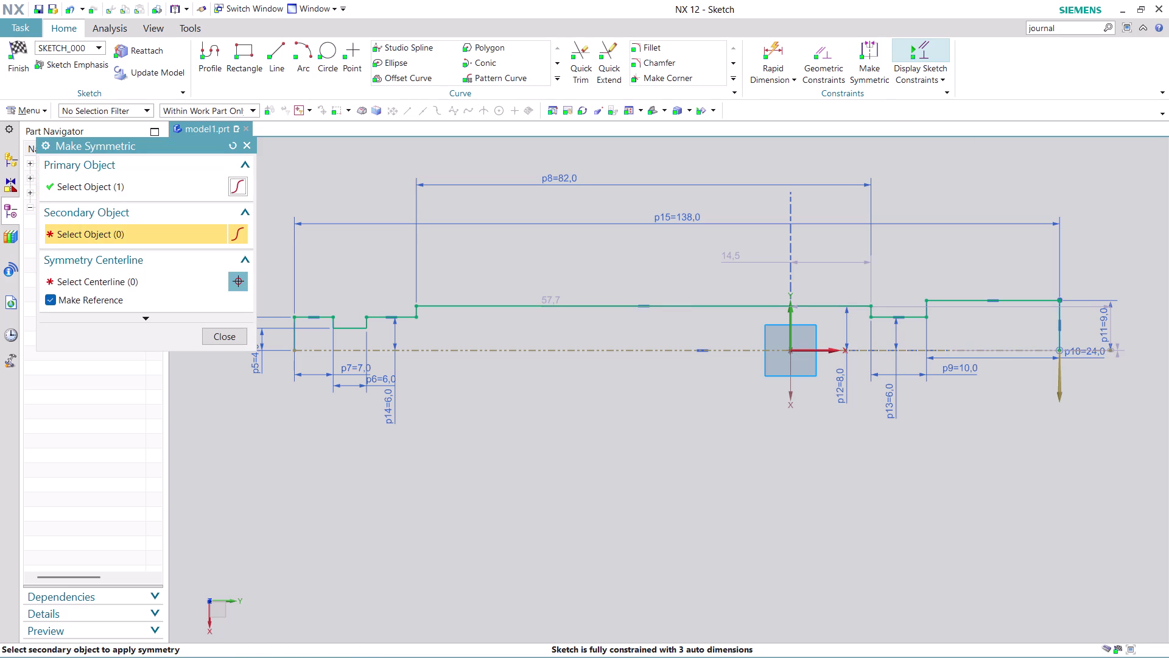
click(296, 344)
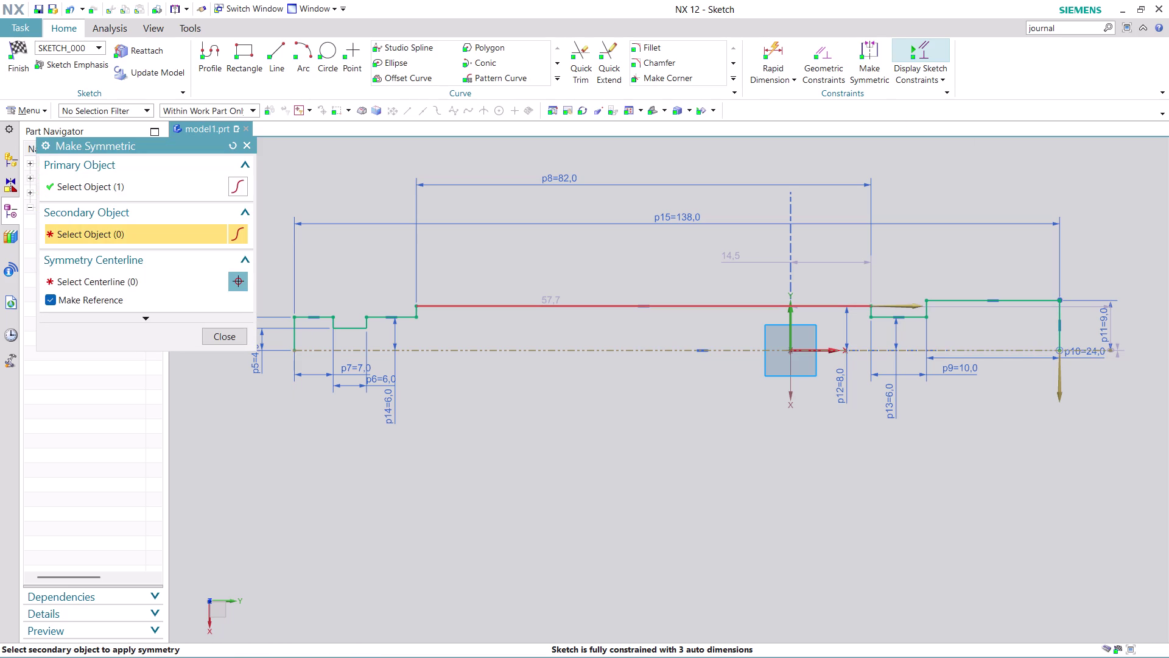
click(792, 203)
click(788, 204)
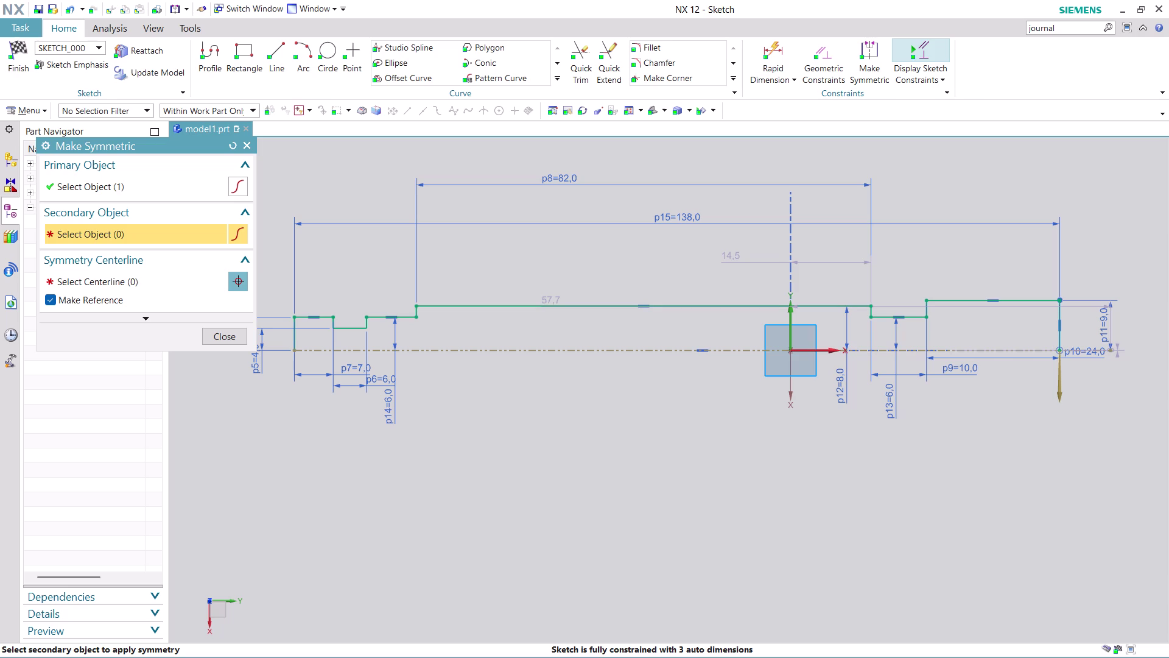
click(193, 278)
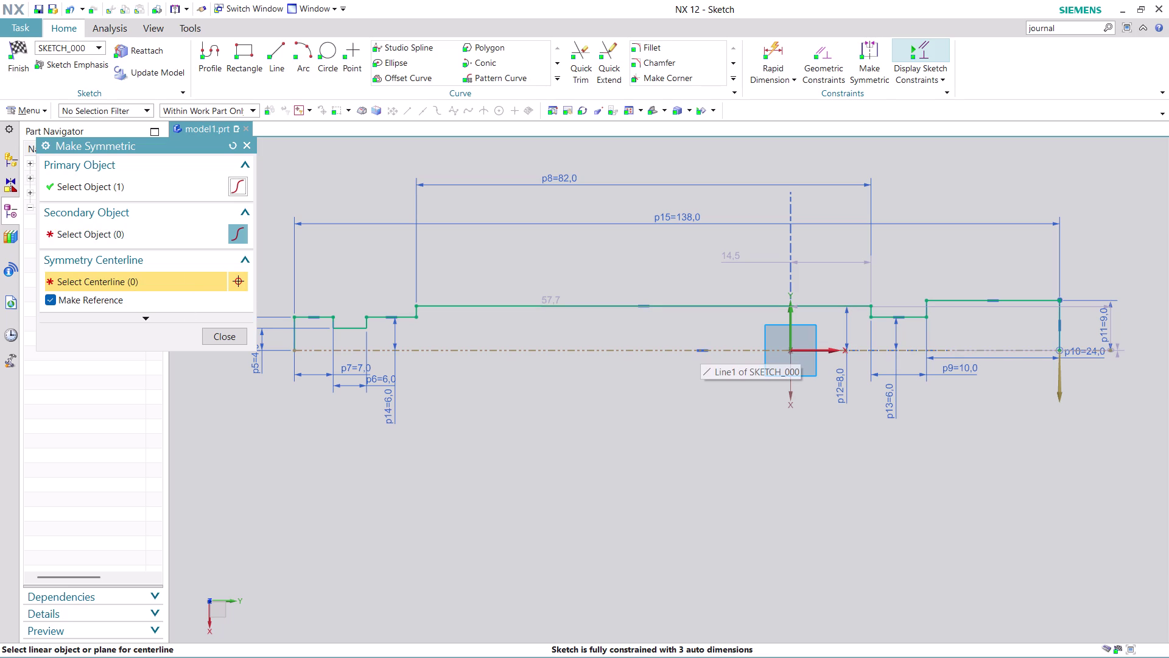
click(222, 338)
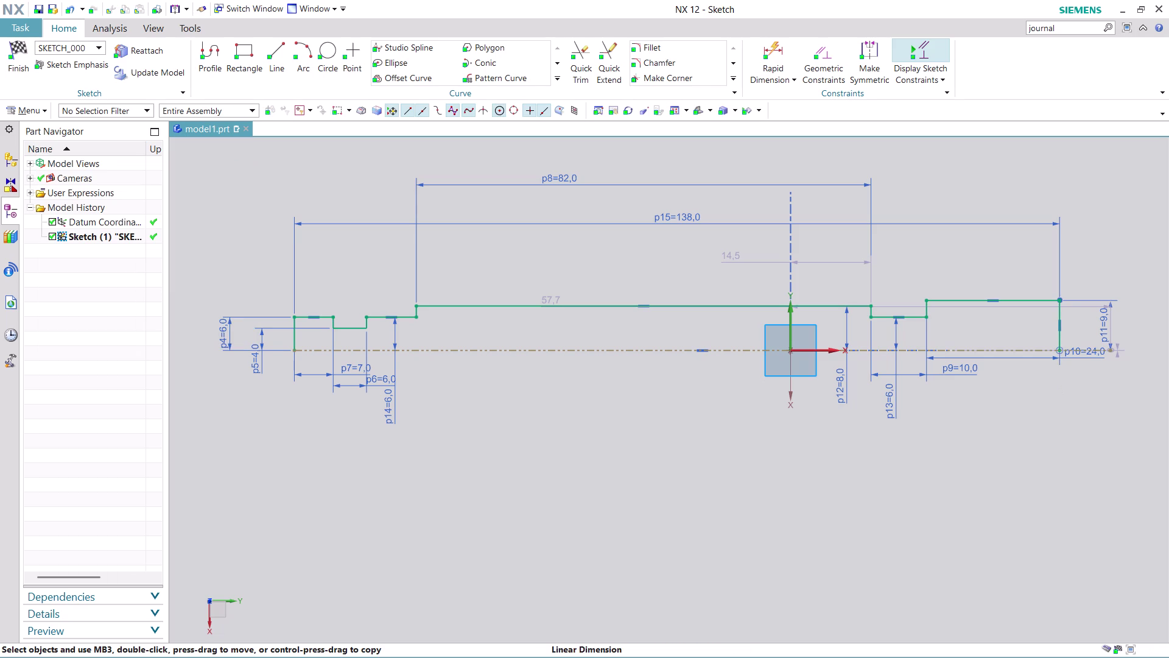
click(868, 38)
click(867, 47)
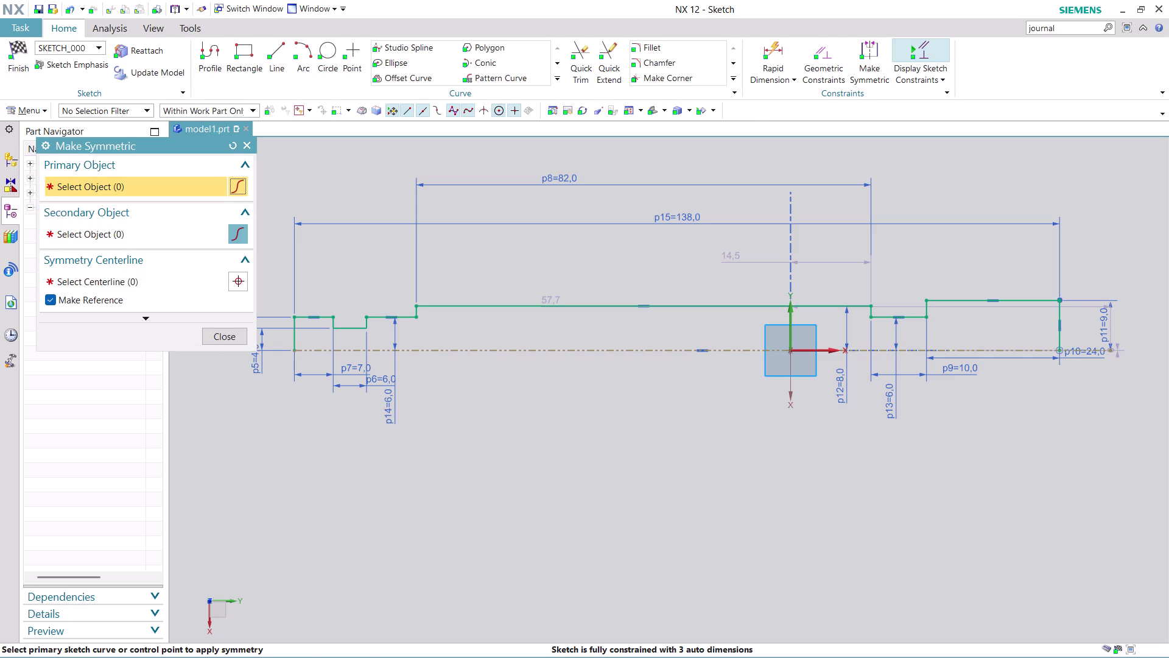
click(295, 344)
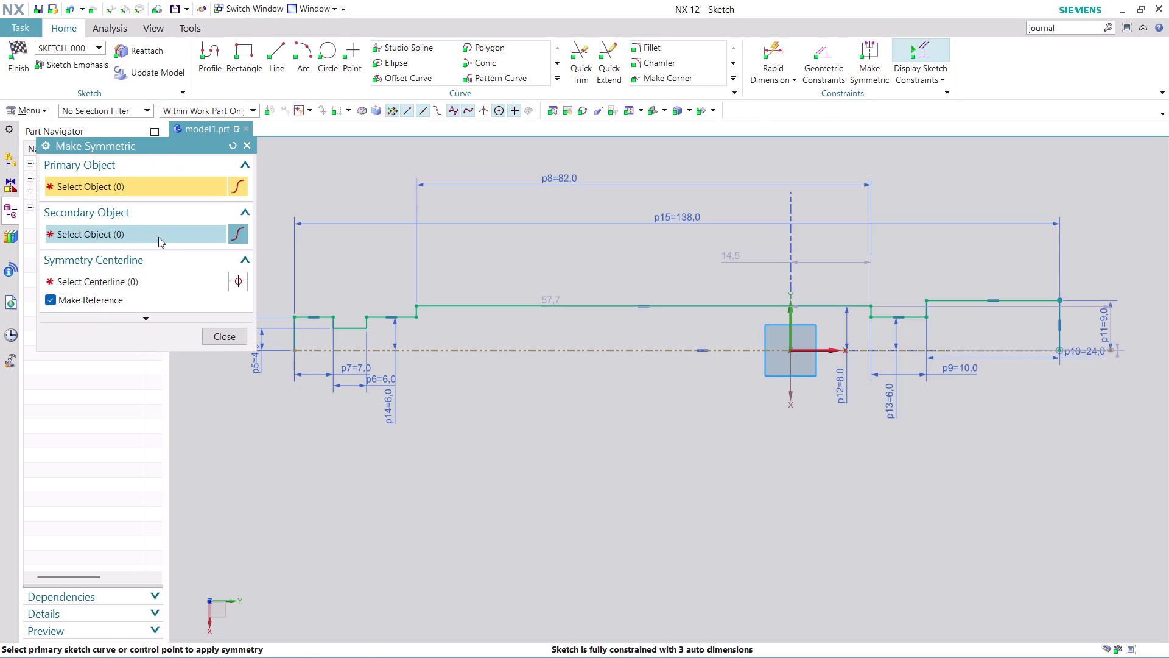
click(292, 340)
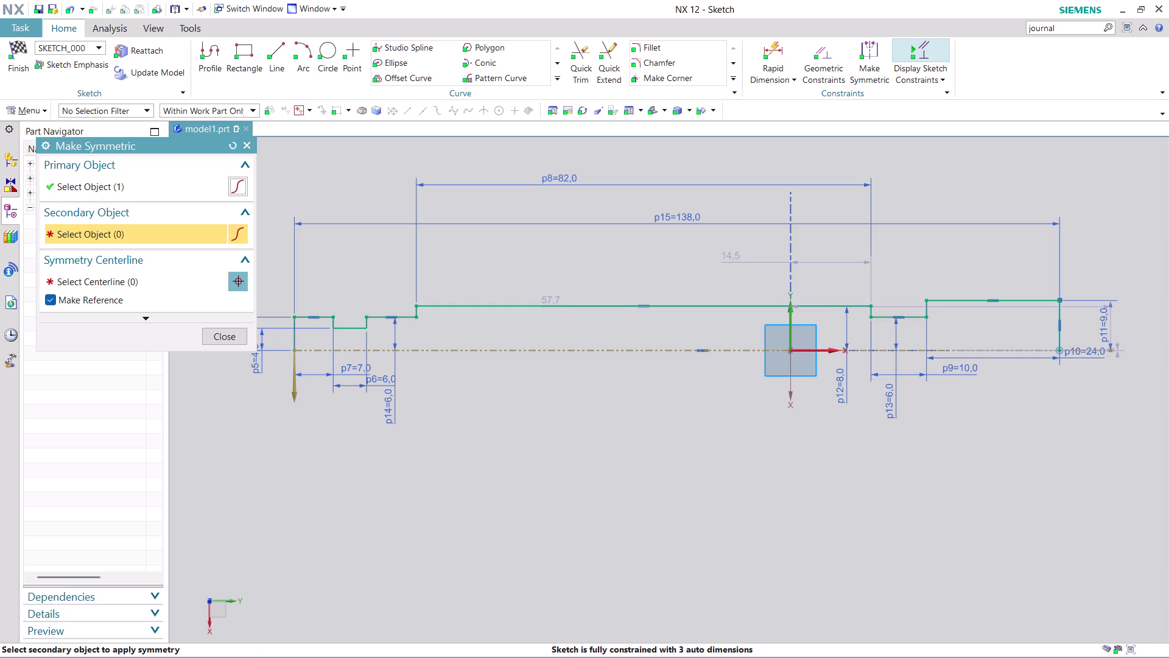
click(1059, 336)
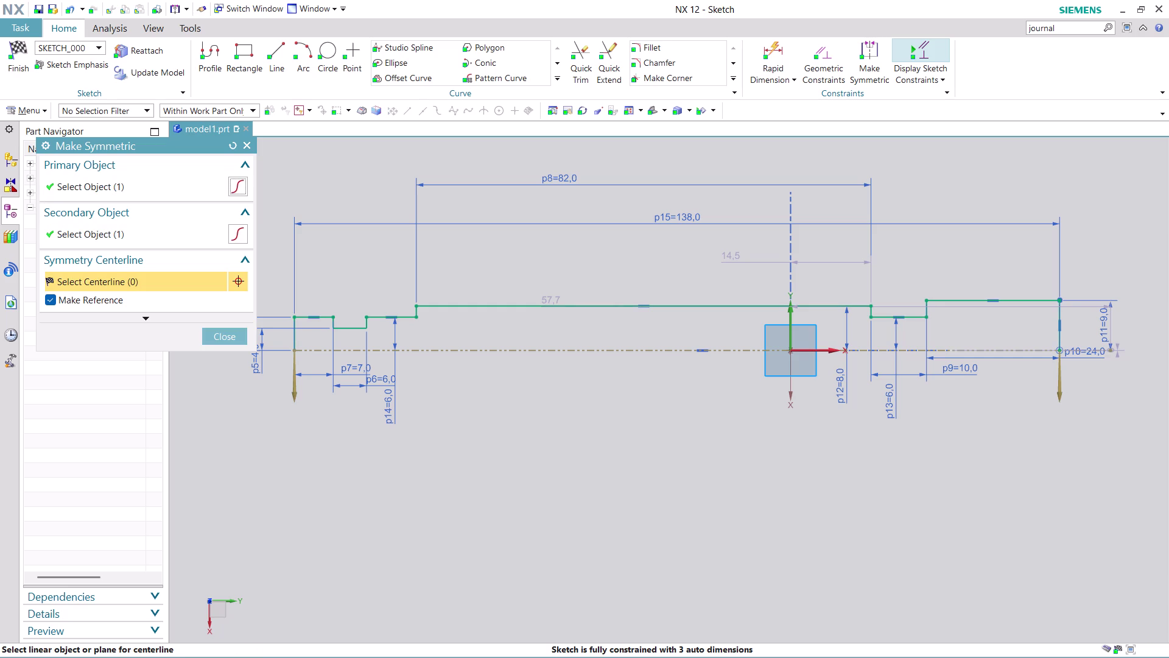
click(791, 324)
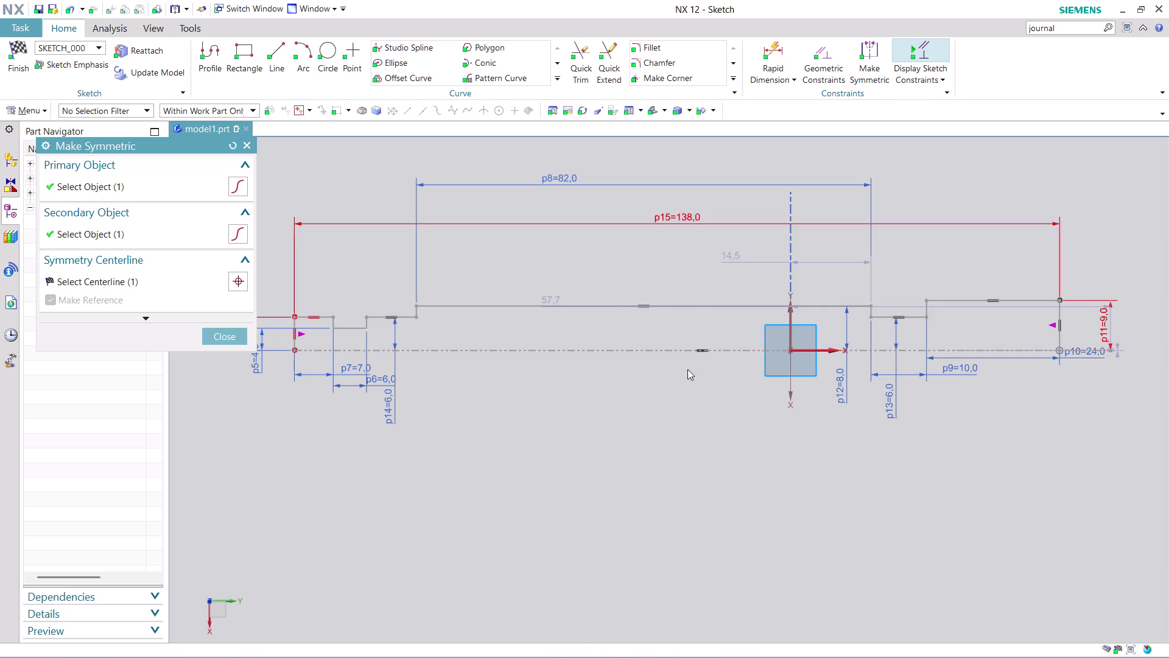
click(571, 372)
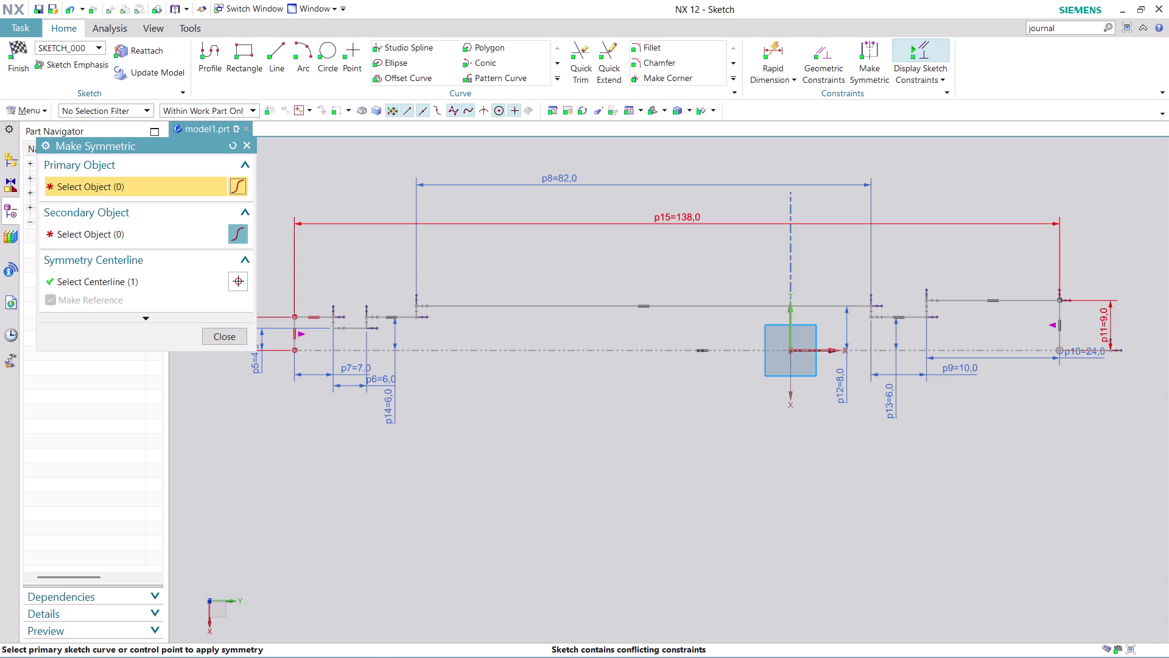
key(ctrl+z)
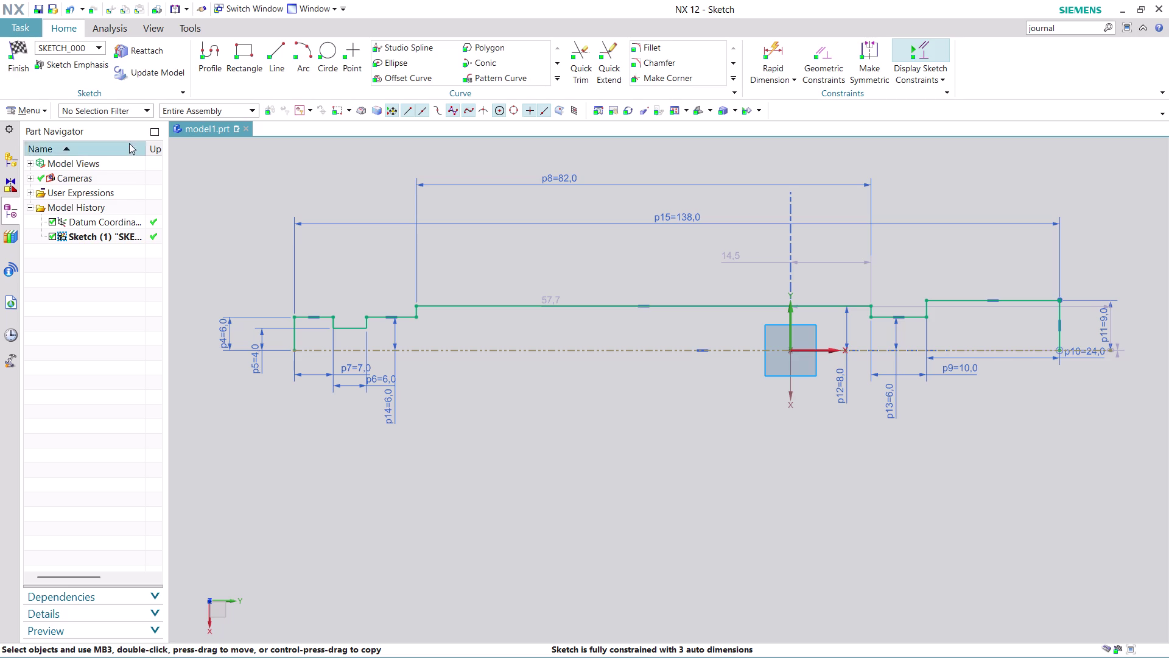
click(12, 63)
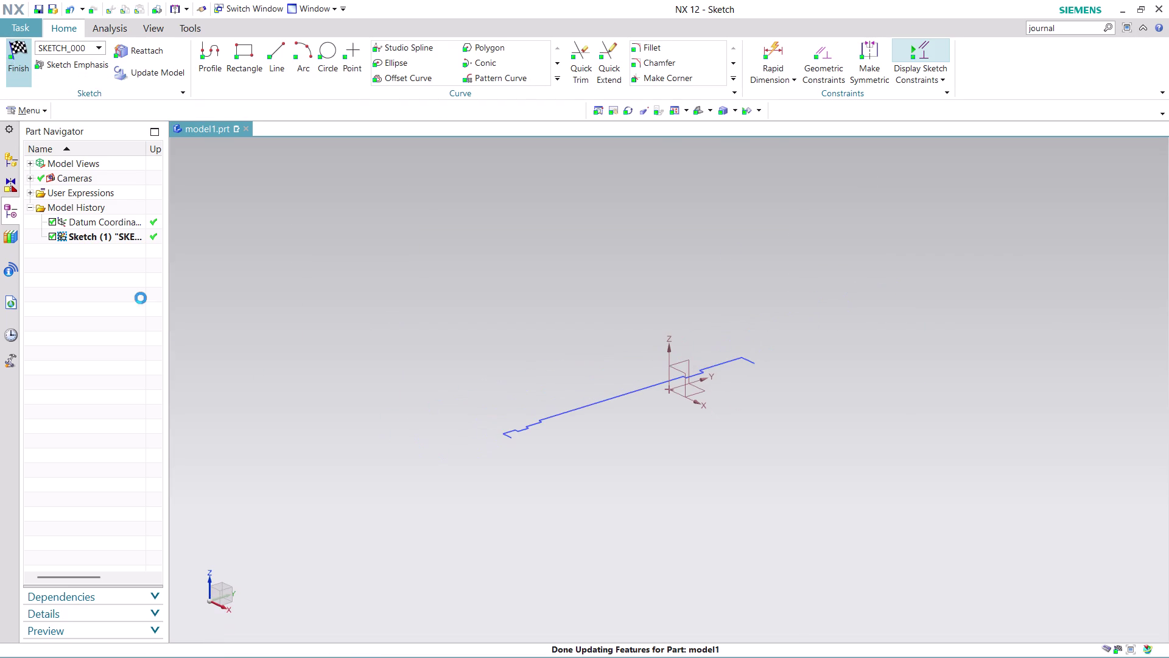
Orbit around the finished shaft outline and right-click Sketch (1) in the Part Navigator.
middle_drag(612, 466, 602, 428)
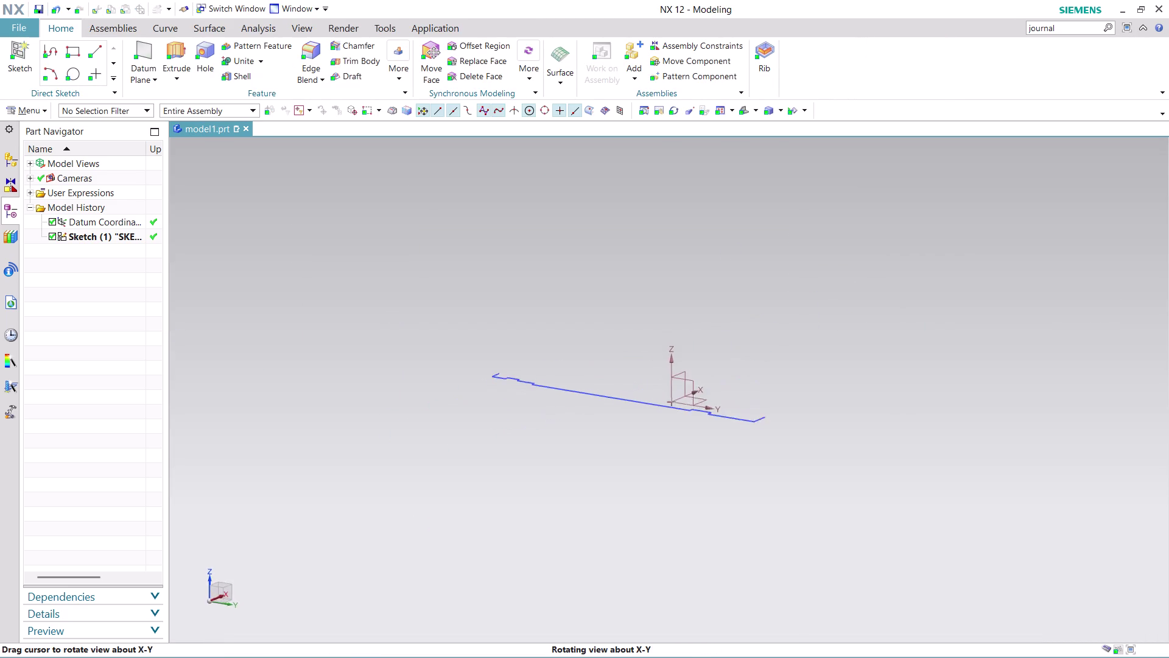
middle_drag(603, 428, 482, 423)
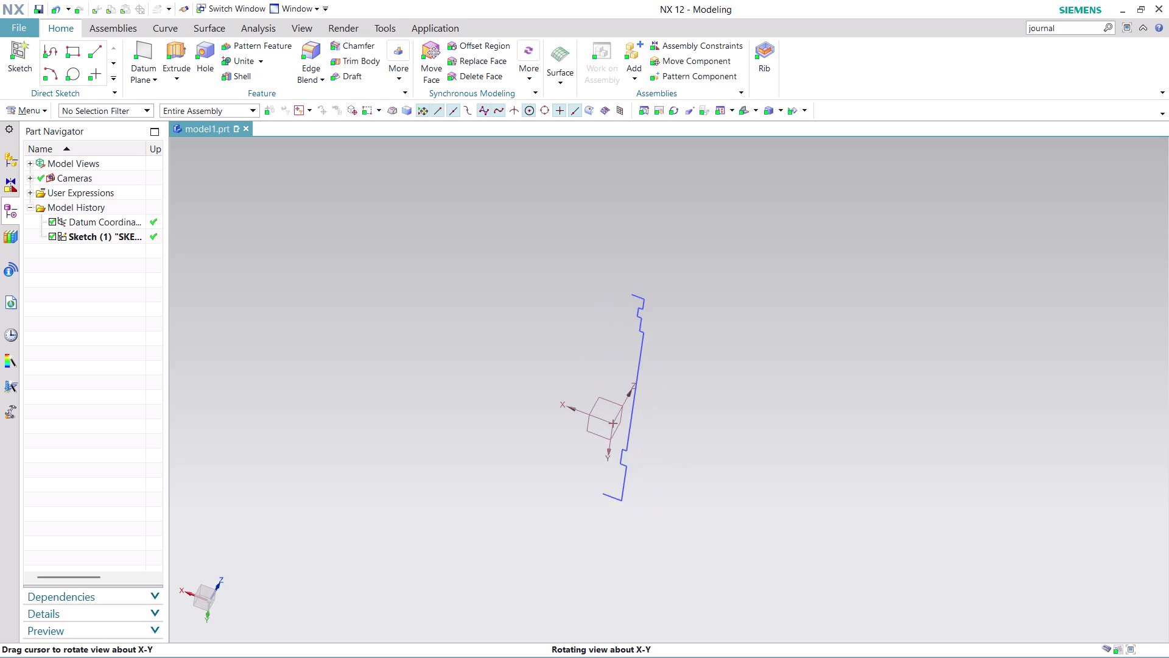
middle_drag(482, 423, 476, 424)
middle_click(476, 424)
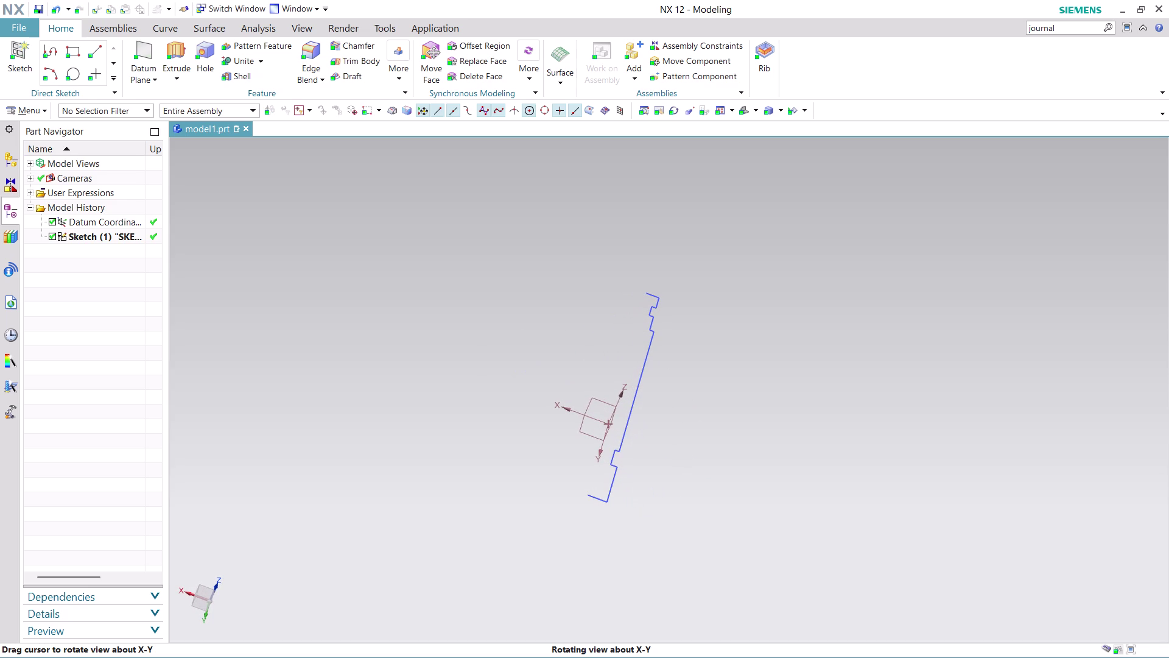
scroll(up, 3)
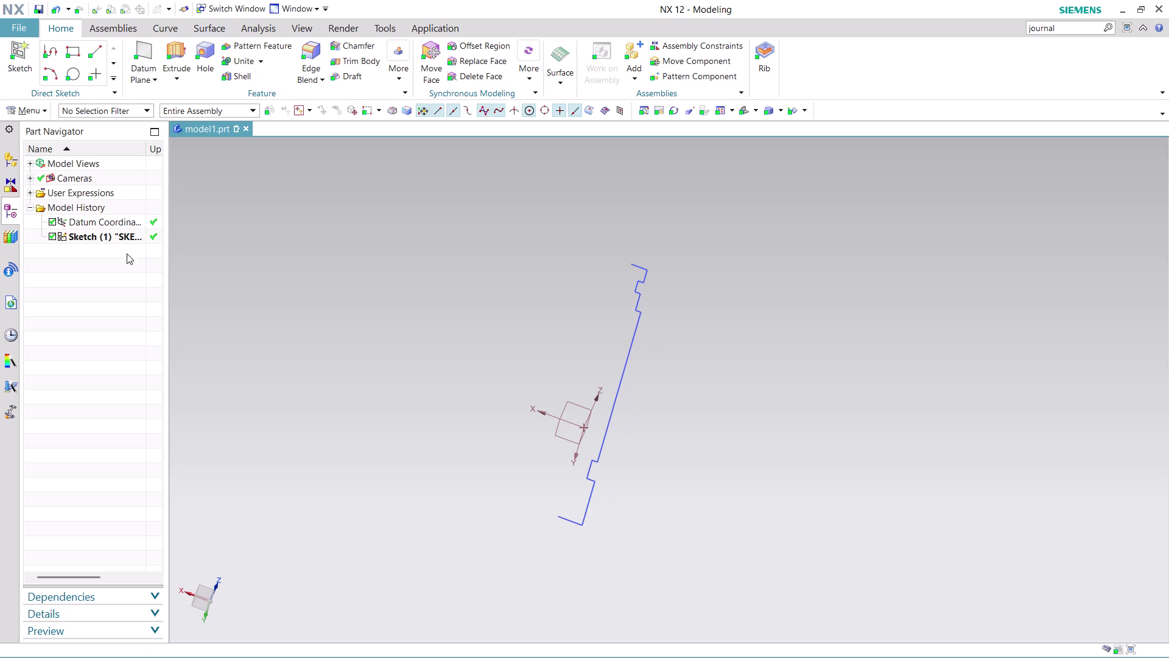
right_click(112, 241)
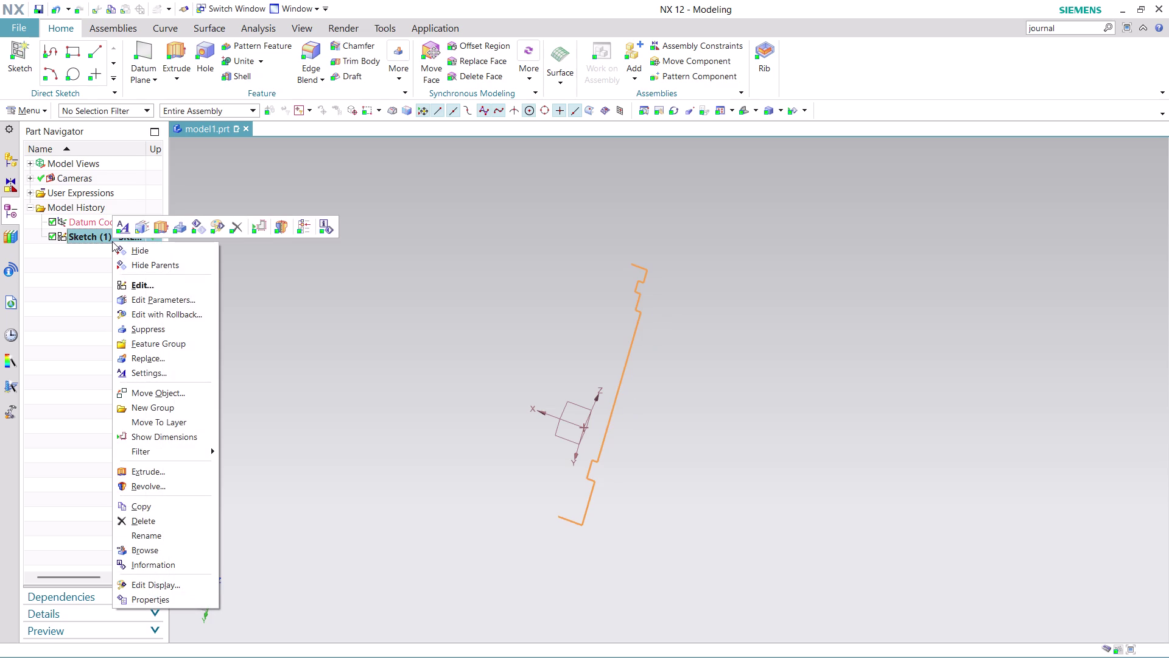
Reopen the sketch, draw an axis line from the shaft's left to right end, and finish.
click(168, 316)
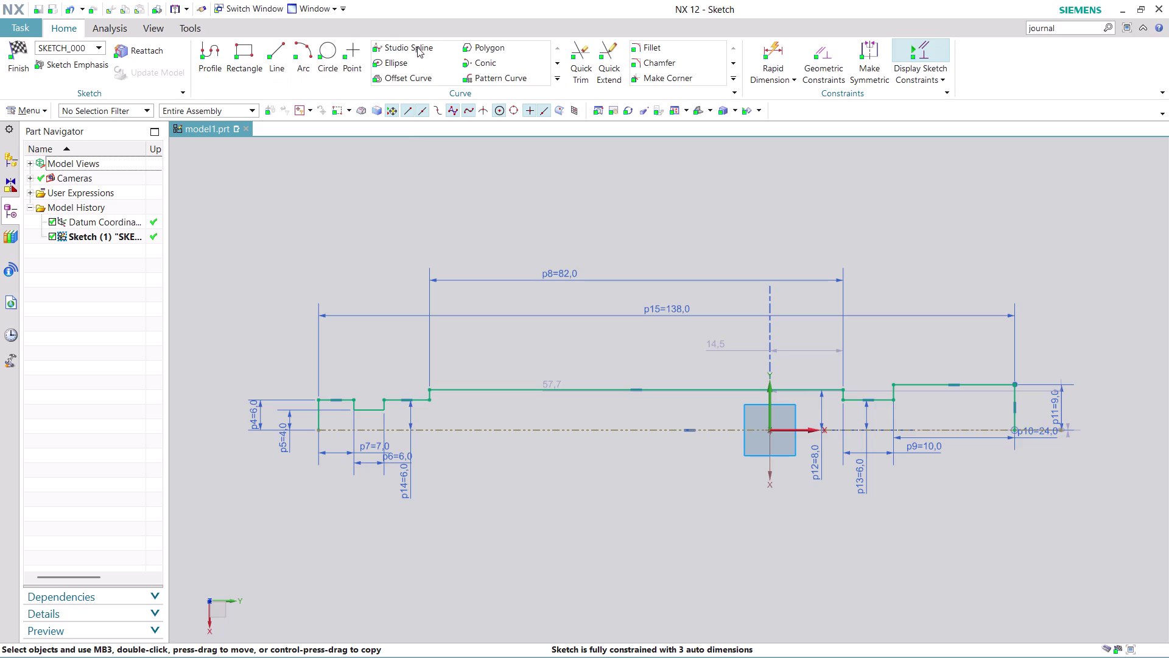
click(285, 49)
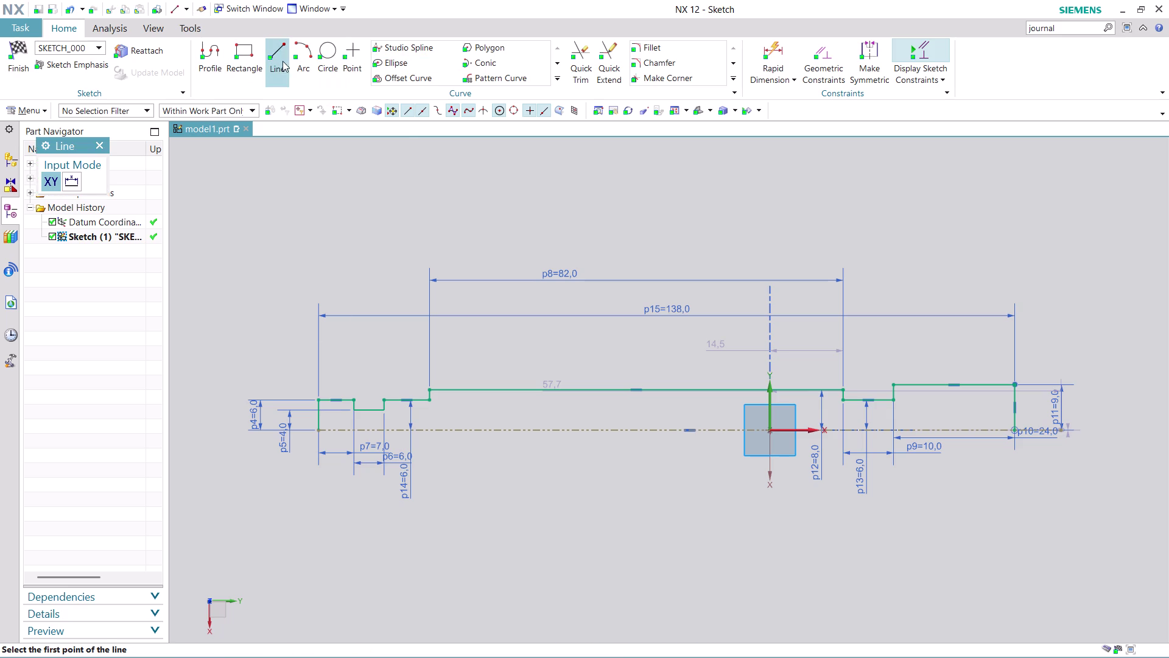
click(319, 431)
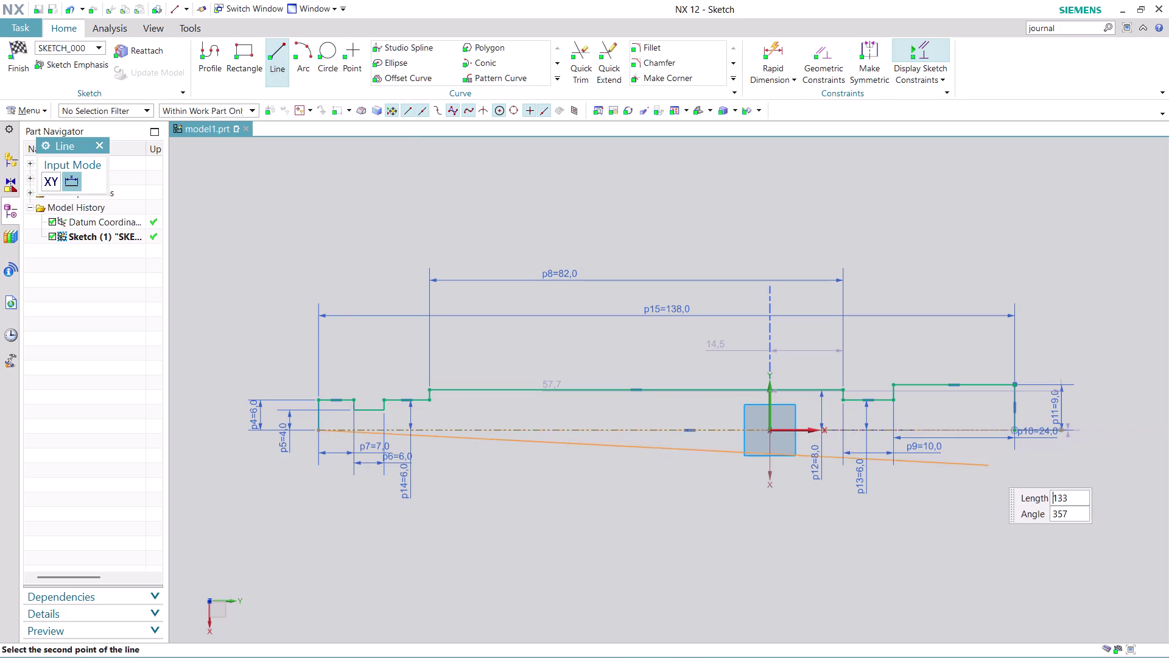
click(1015, 429)
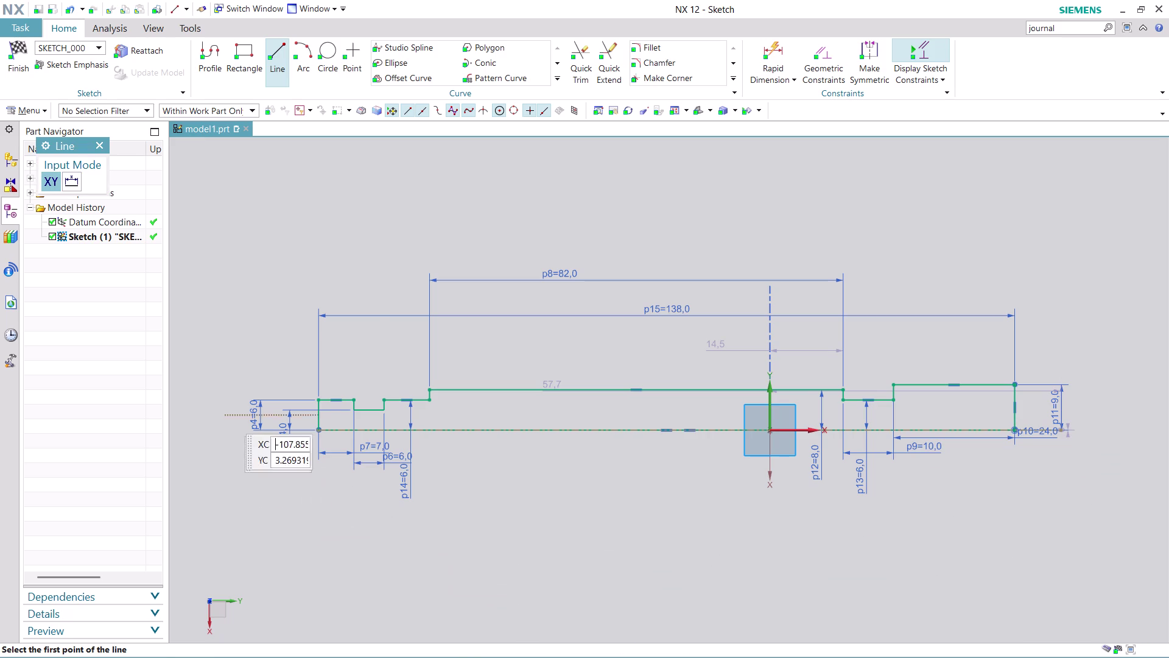
key(Escape)
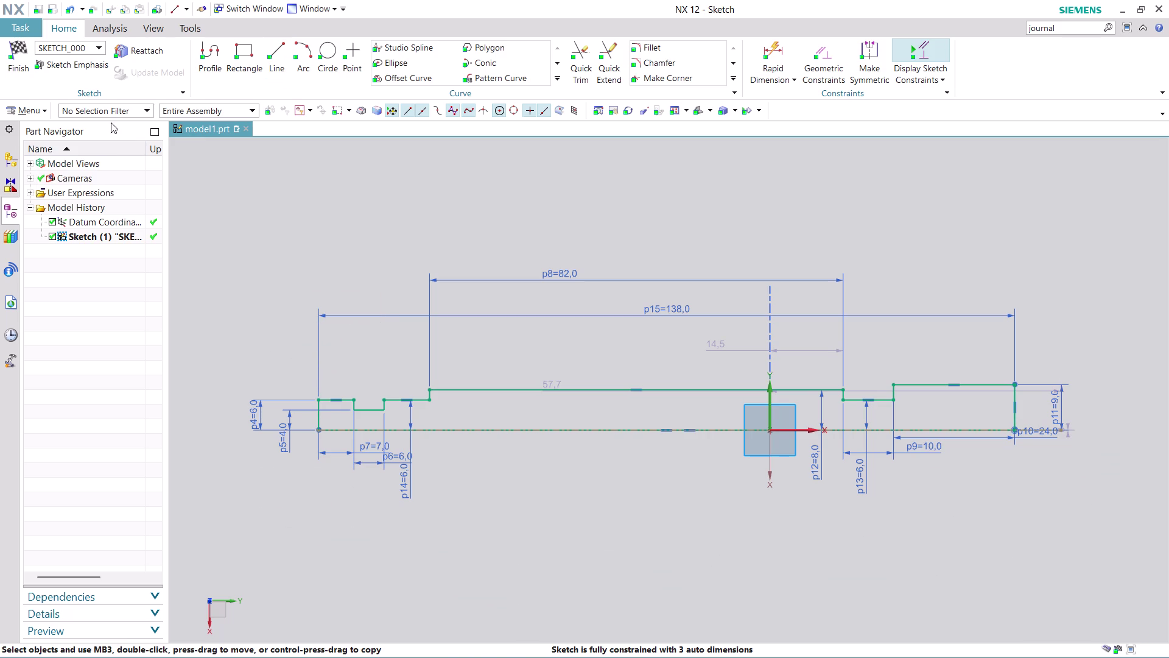
click(23, 64)
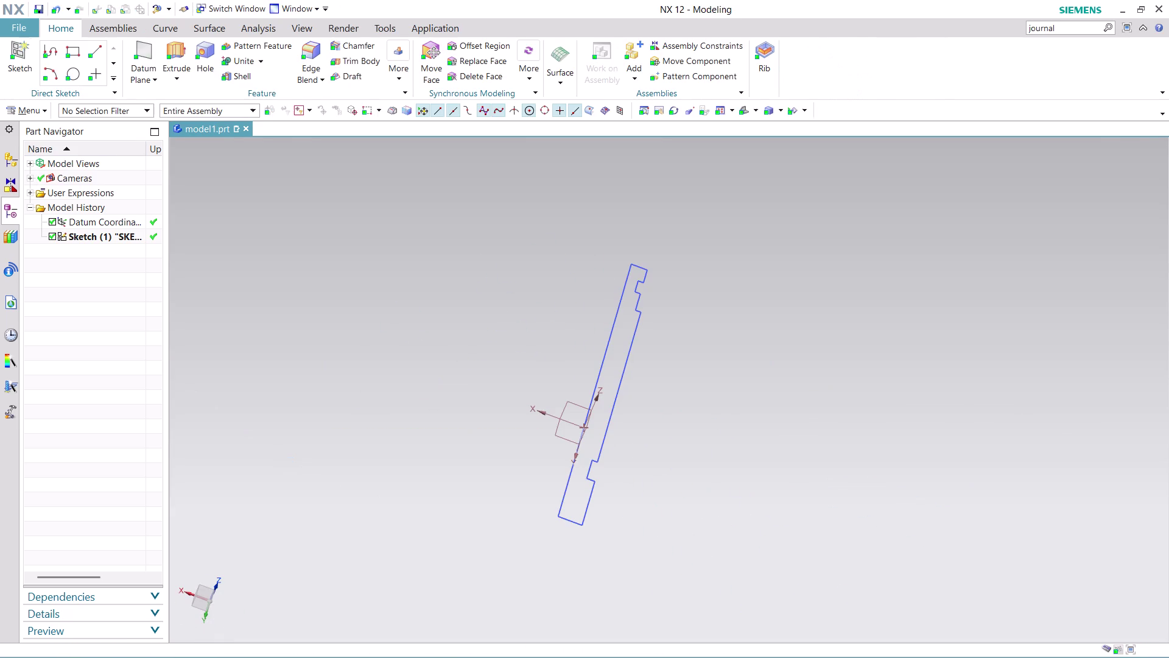
scroll(up, 3)
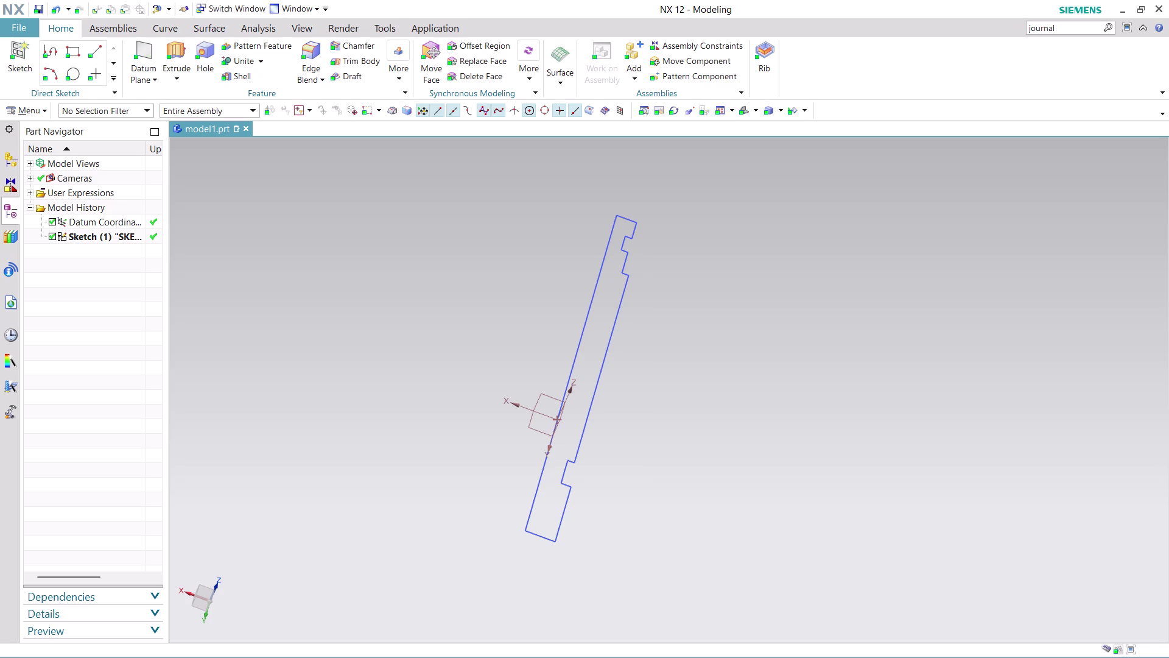
Start a Revolve and select the stepped shaft profile curves as its section.
click(181, 80)
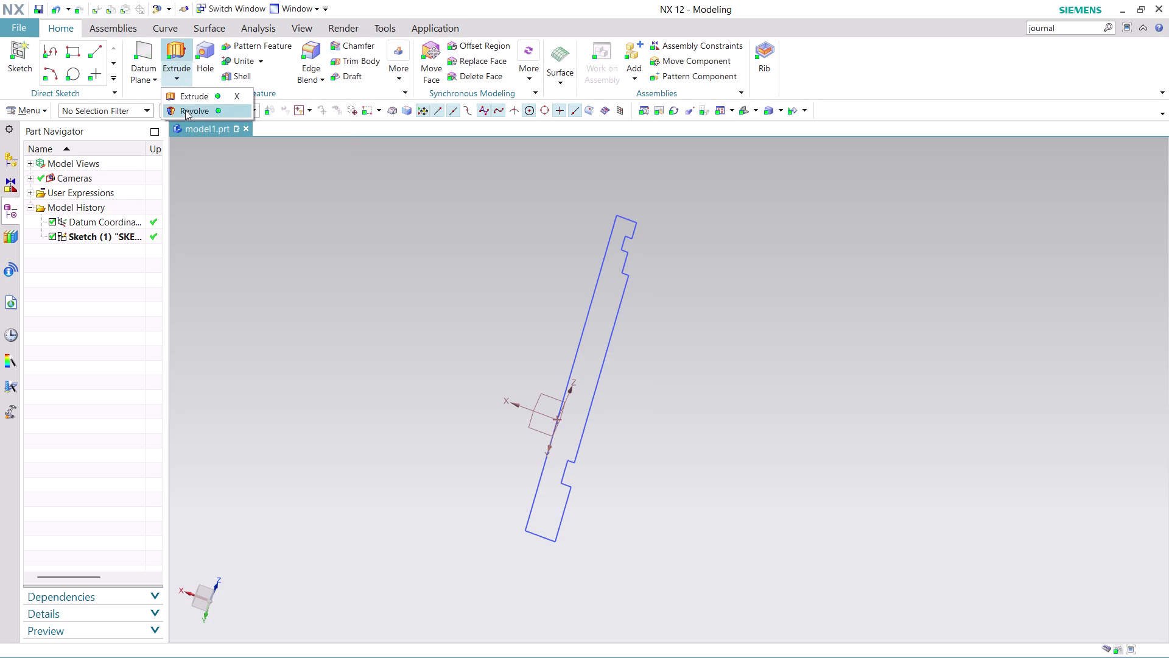
click(186, 110)
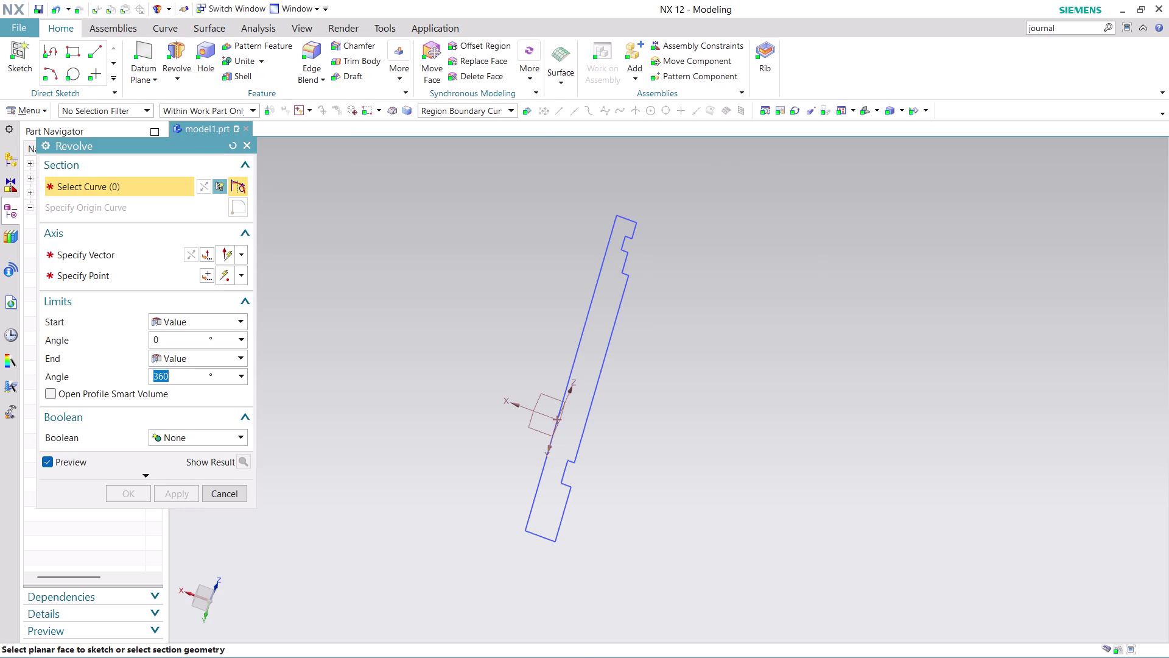
click(605, 317)
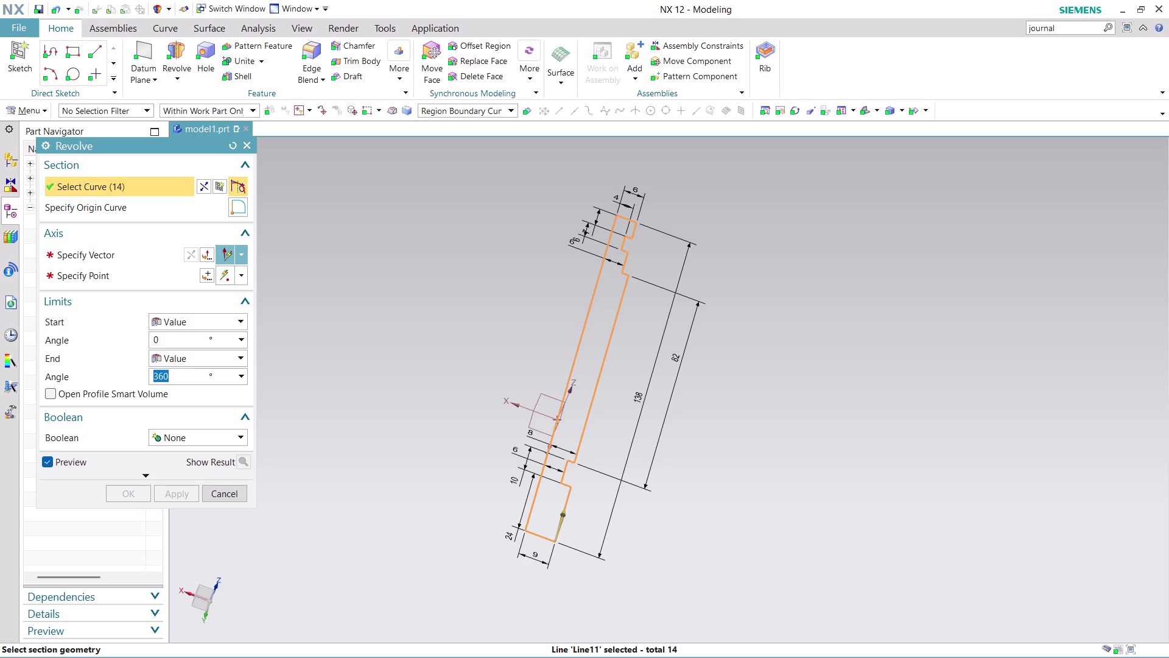
middle_drag(780, 370, 598, 307)
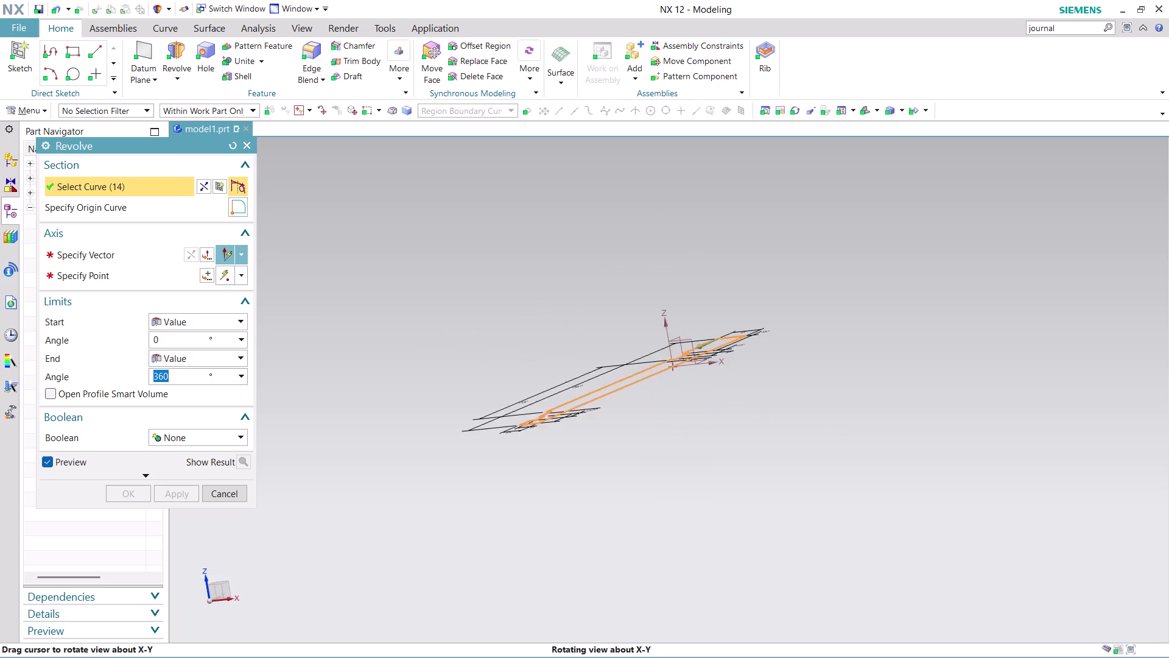
middle_drag(599, 307, 622, 318)
middle_click(623, 319)
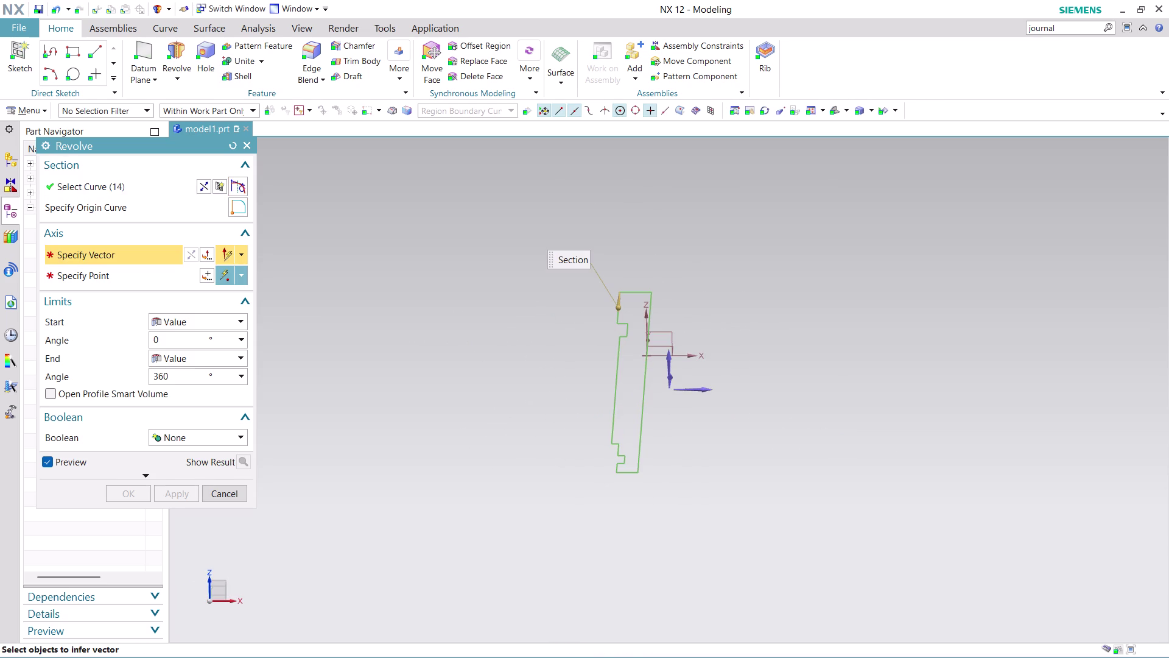
Specify the revolve axis direction and a point the axis passes through.
click(674, 359)
click(752, 371)
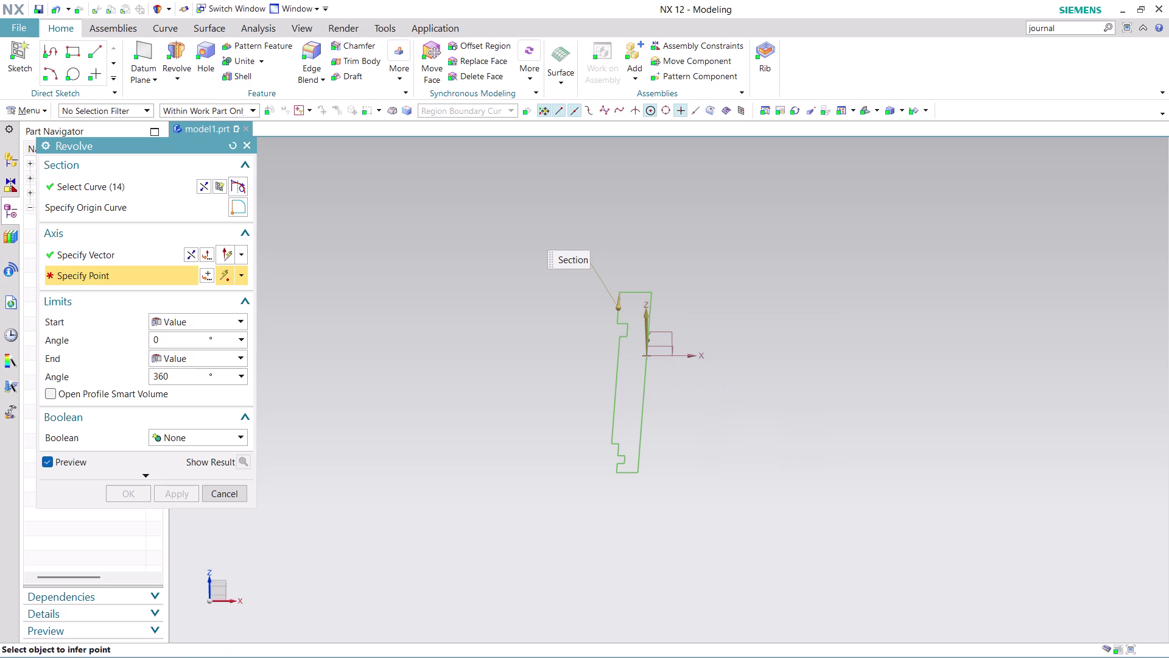
middle_drag(691, 388, 667, 365)
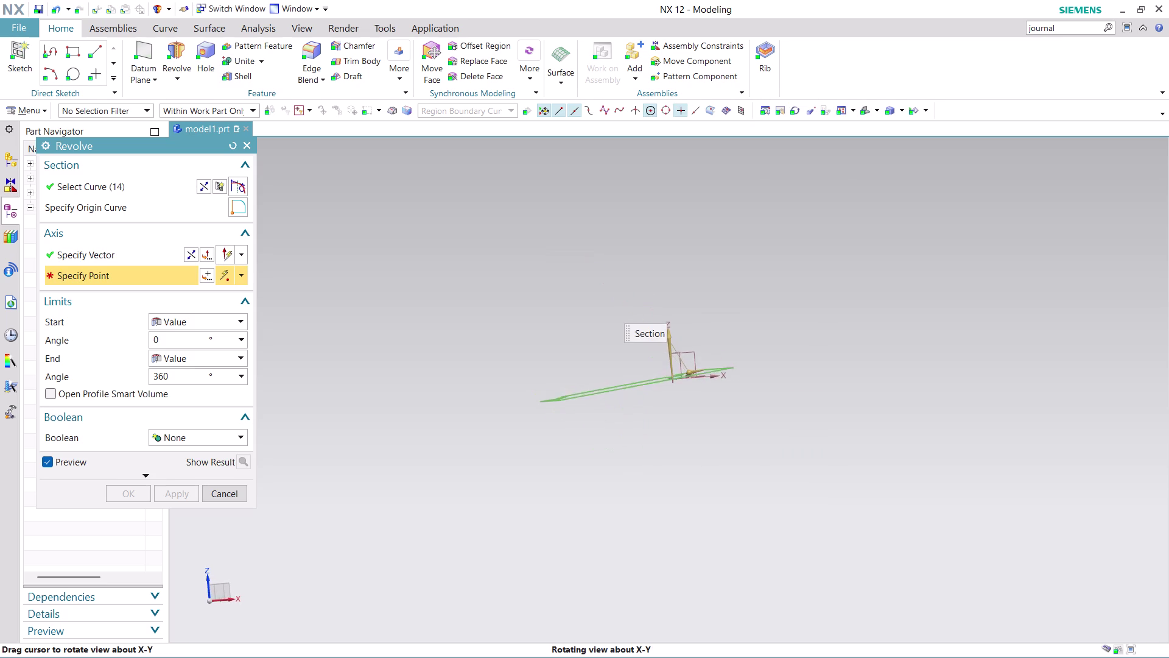
middle_drag(667, 365, 674, 379)
click(664, 360)
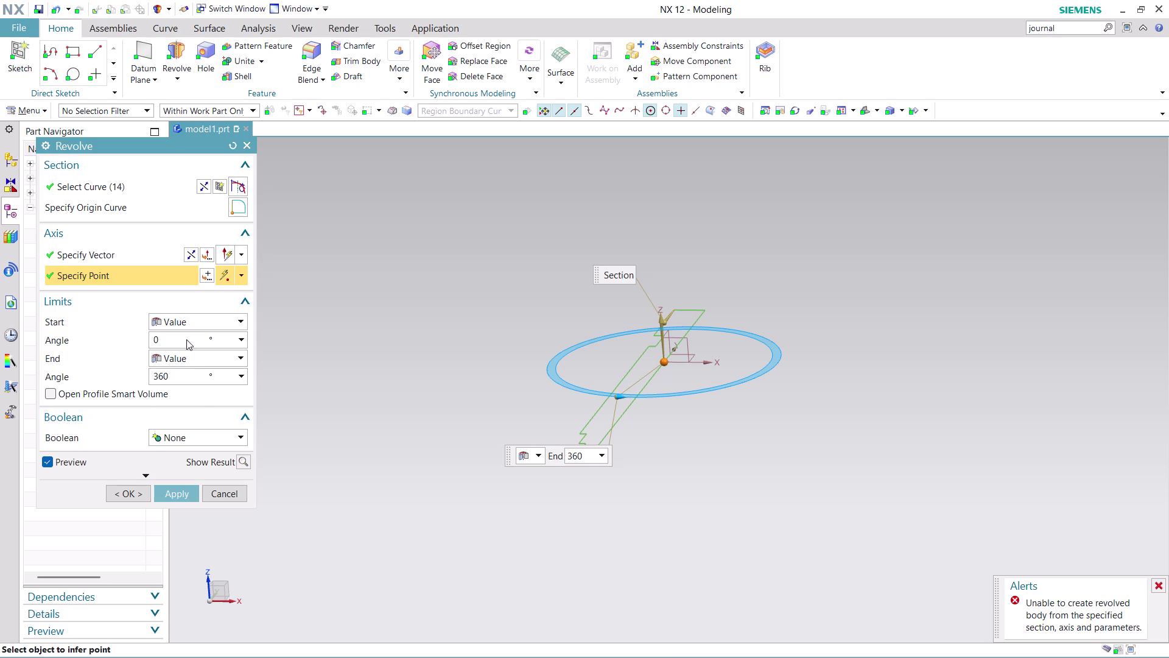
Redefine the axis along the shaft edge and create the 360° revolved shaft.
click(162, 253)
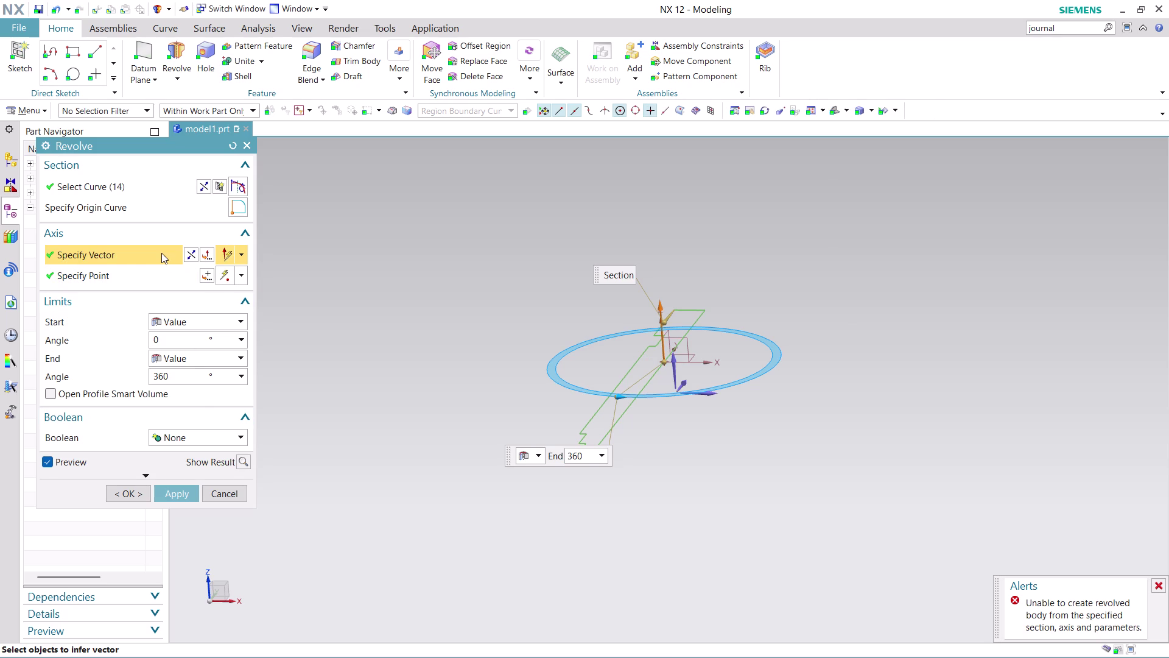
click(715, 392)
click(684, 382)
middle_drag(780, 414, 783, 448)
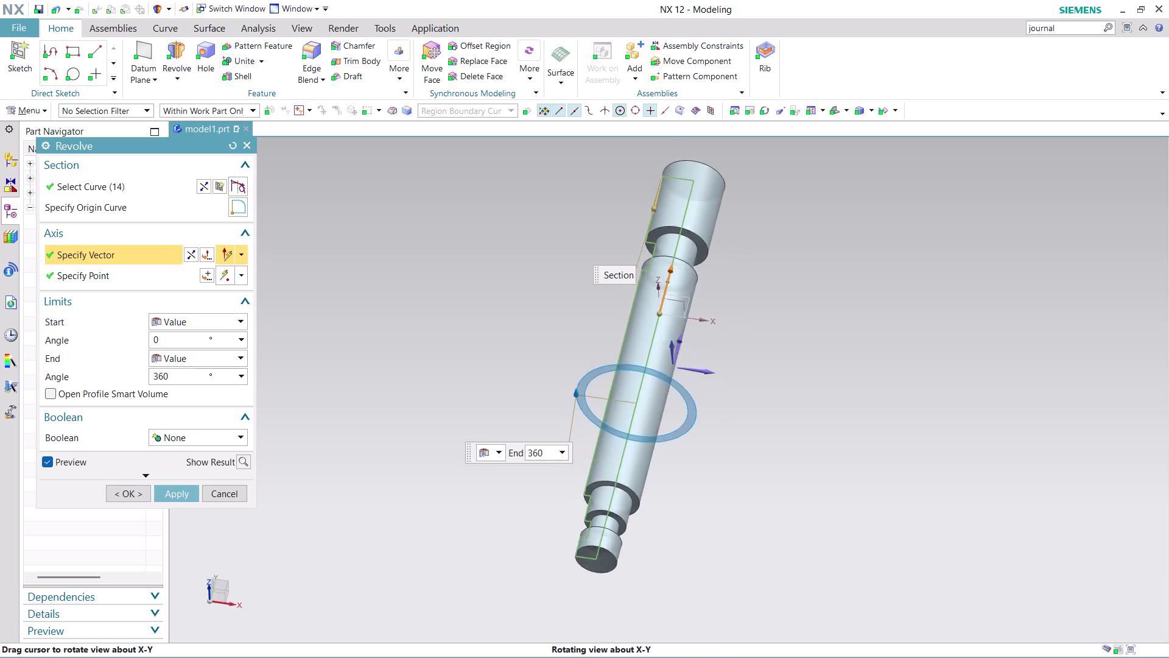
middle_drag(783, 448, 916, 337)
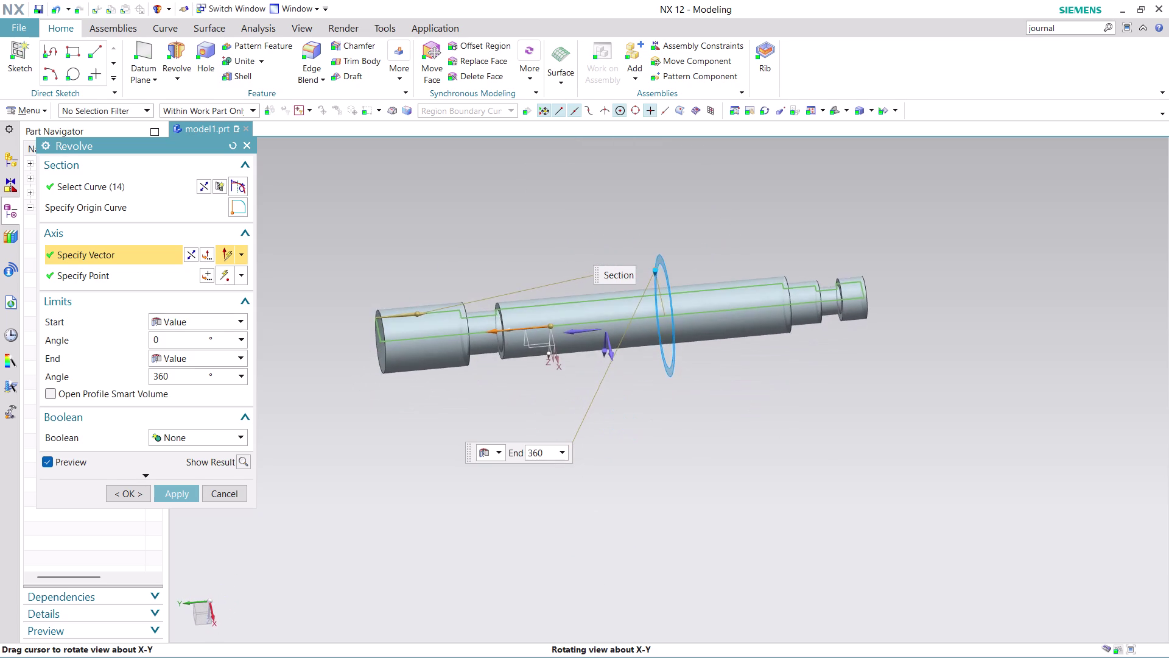
middle_drag(916, 337, 924, 368)
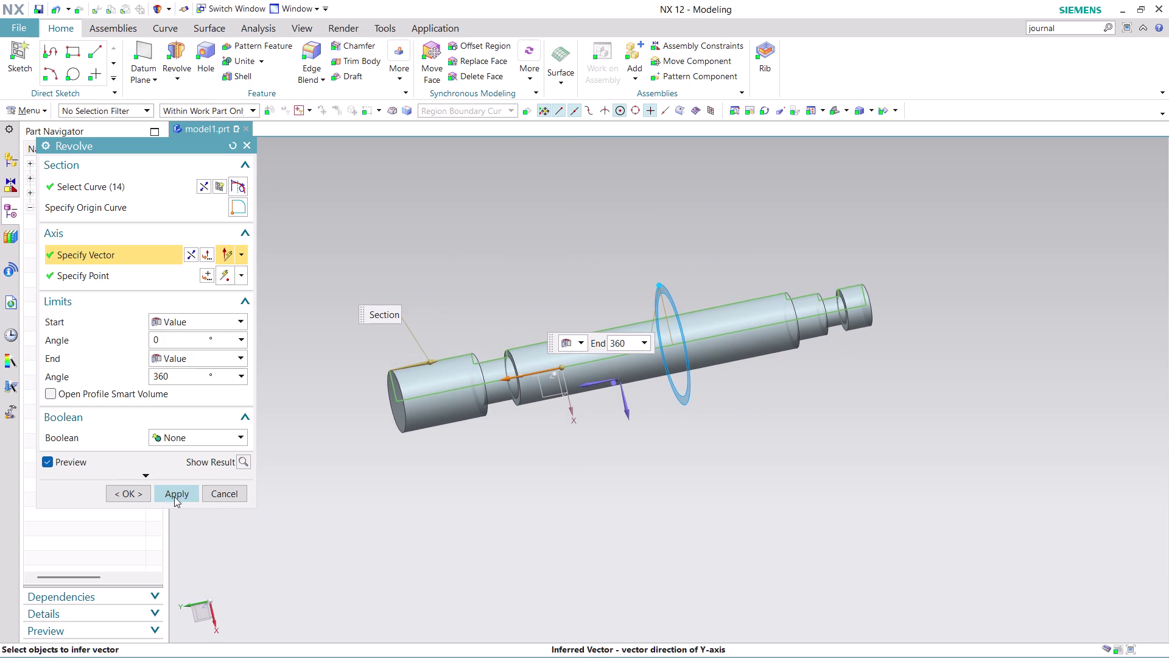
click(137, 491)
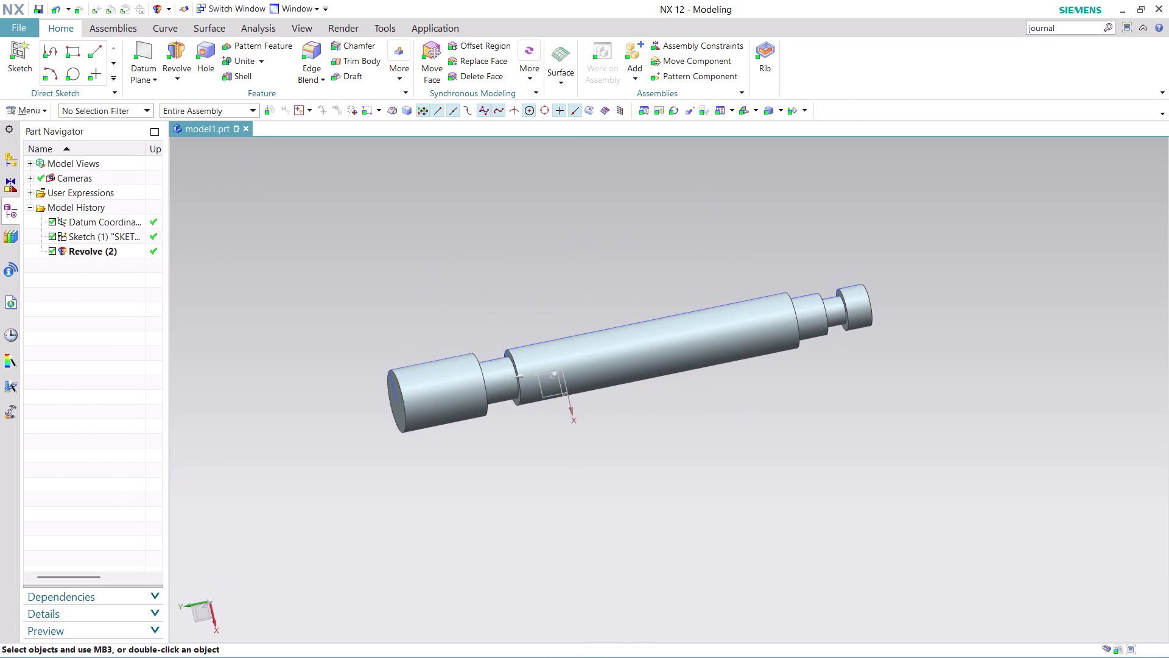
Hide Sketch (1) from the Part Navigator, leaving only the shaft solid.
scroll(down, 3)
scroll(up, 3)
middle_drag(498, 300, 521, 306)
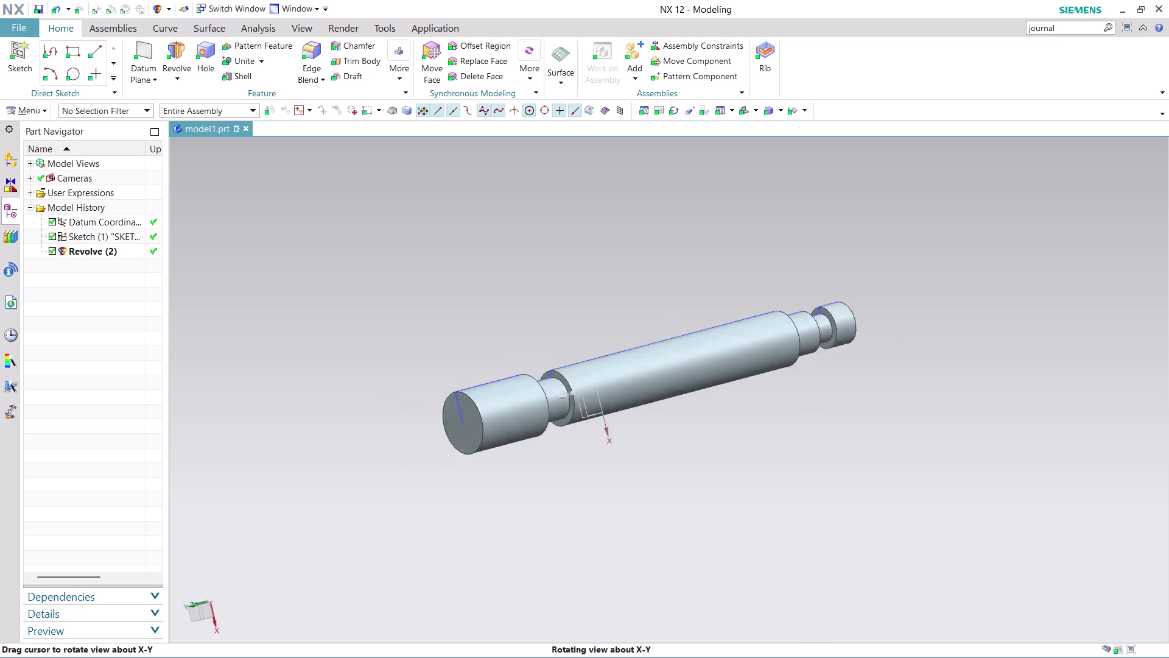
middle_drag(521, 306, 635, 394)
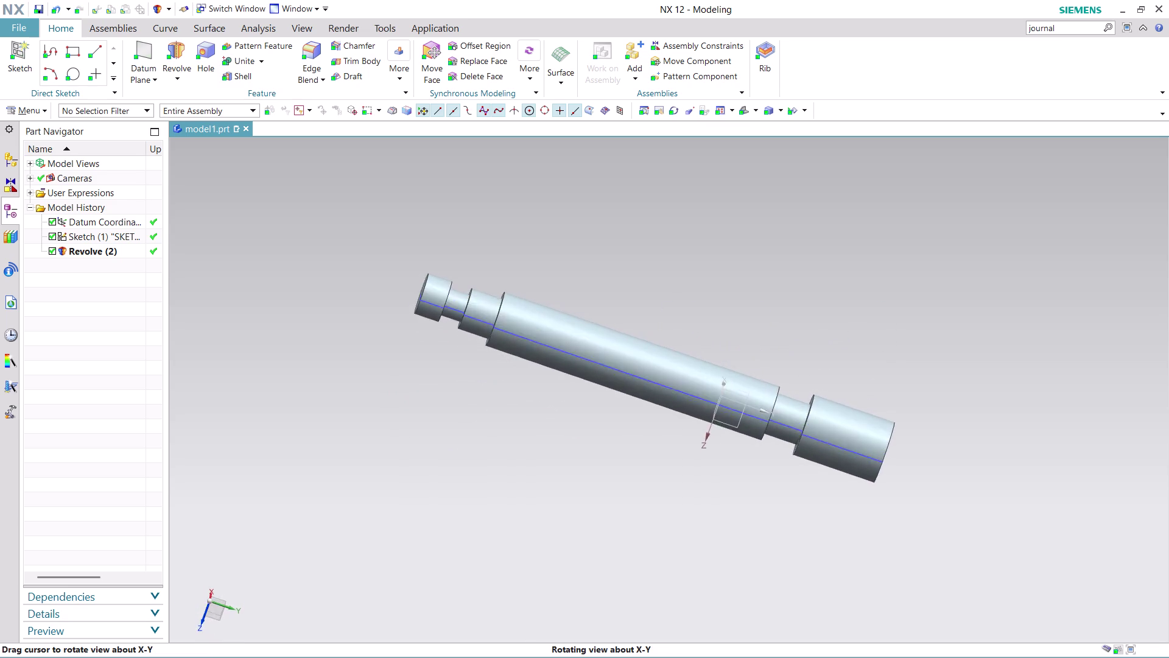
middle_drag(636, 395, 804, 575)
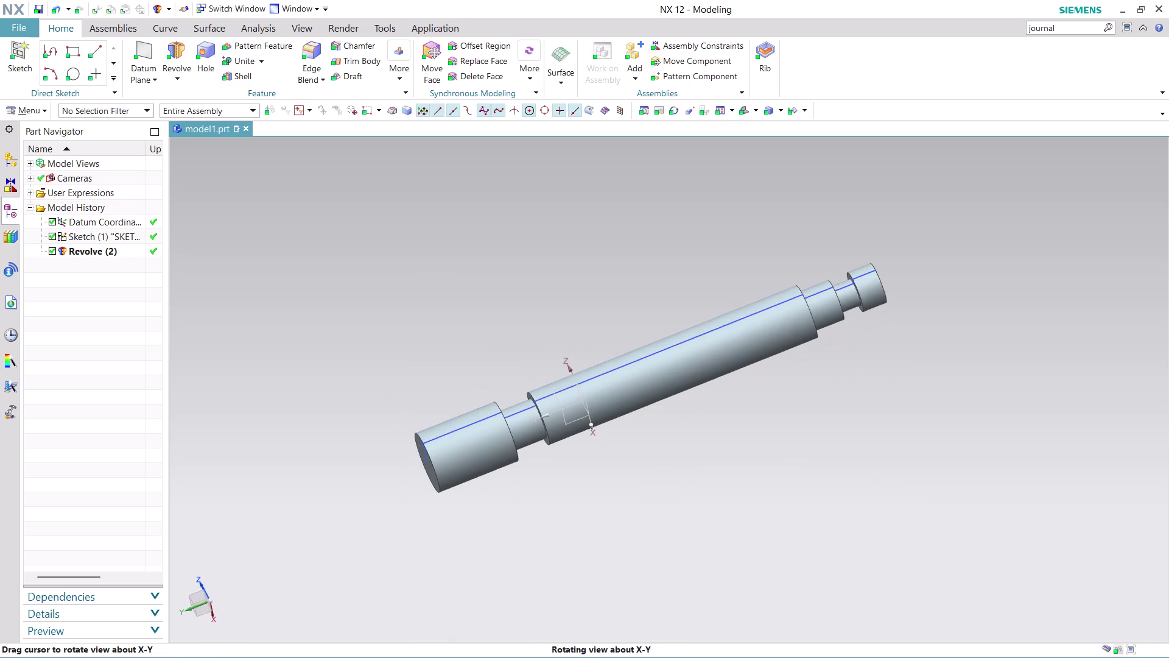
middle_drag(804, 575, 804, 576)
right_click(725, 321)
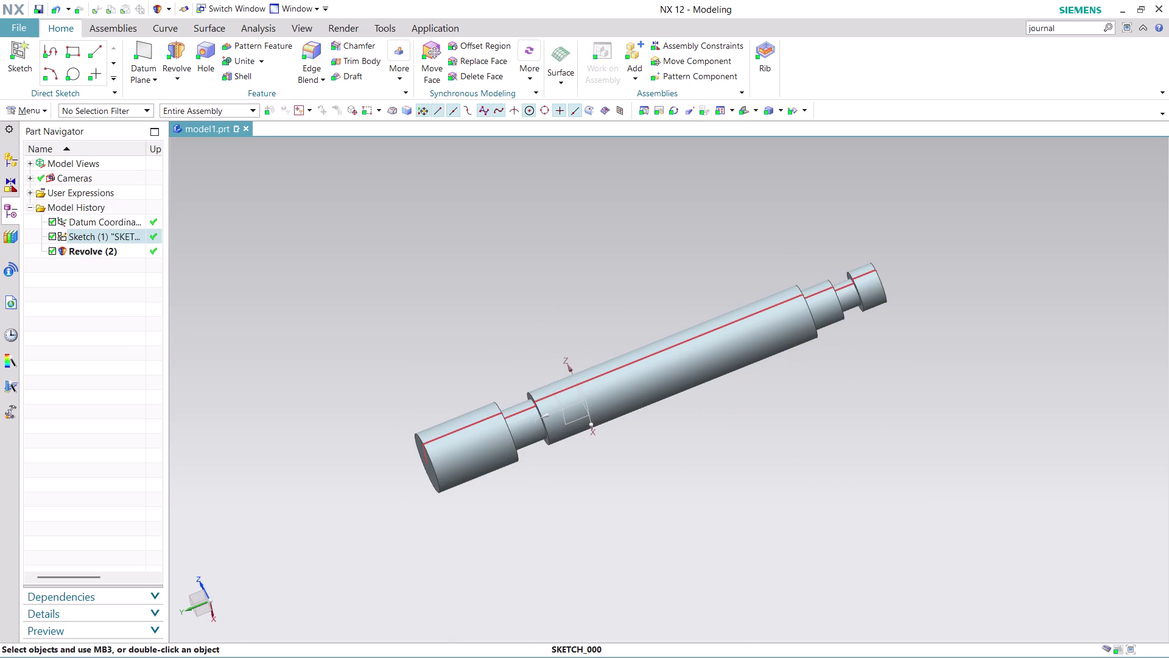
click(802, 355)
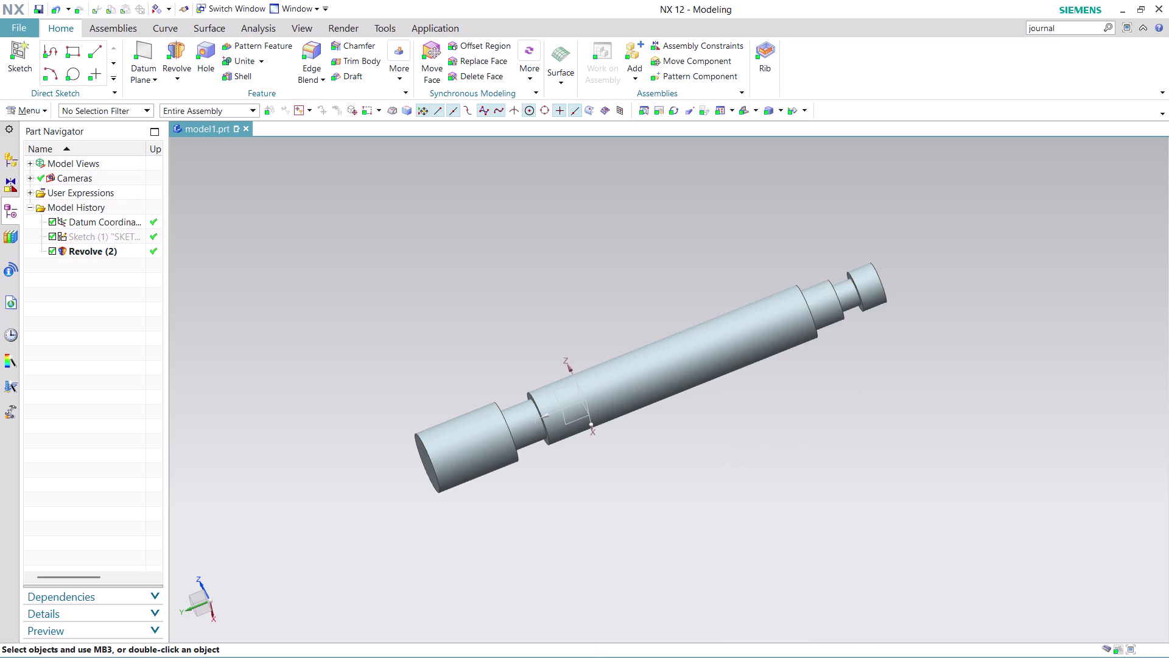
Orbit the solid shaft to inspect it from a lengthwise view.
scroll(down, 3)
scroll(up, 3)
scroll(up, 3)
scroll(down, 3)
middle_drag(609, 244, 640, 240)
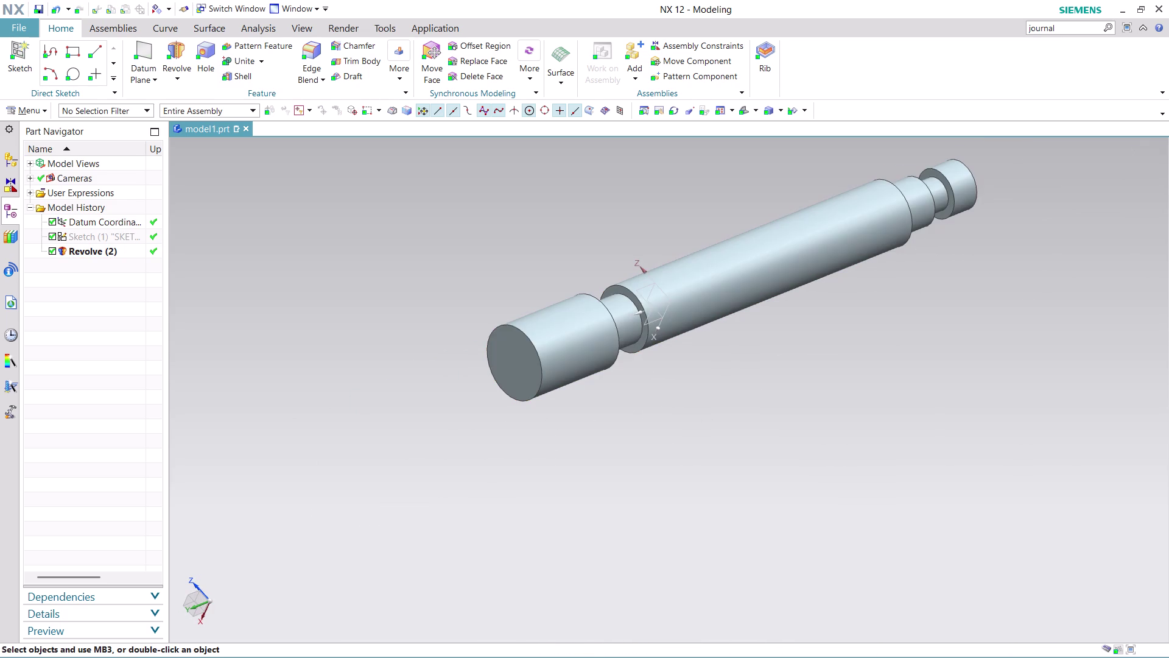
scroll(down, 3)
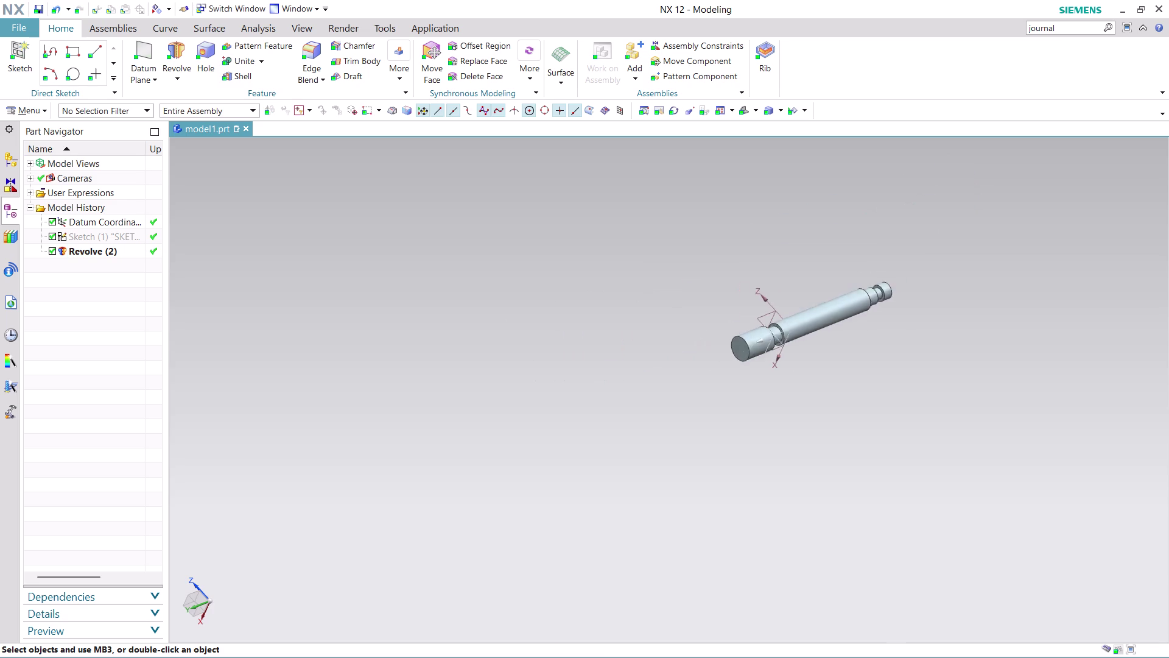
scroll(up, 3)
middle_drag(630, 505, 622, 406)
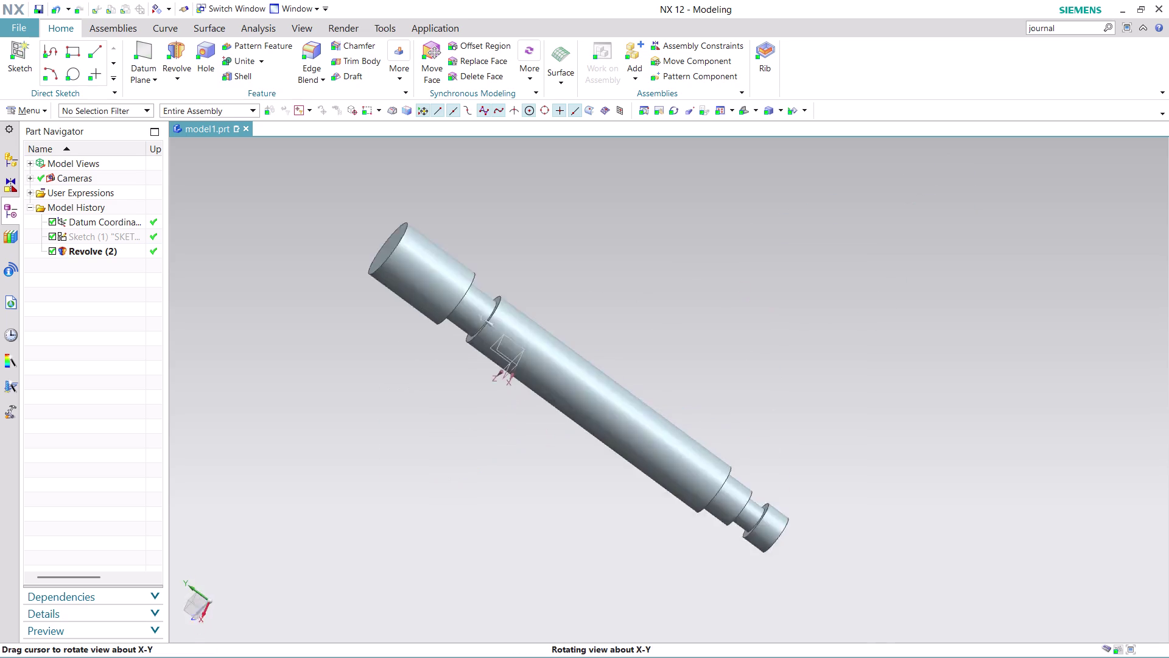
middle_drag(621, 406, 847, 312)
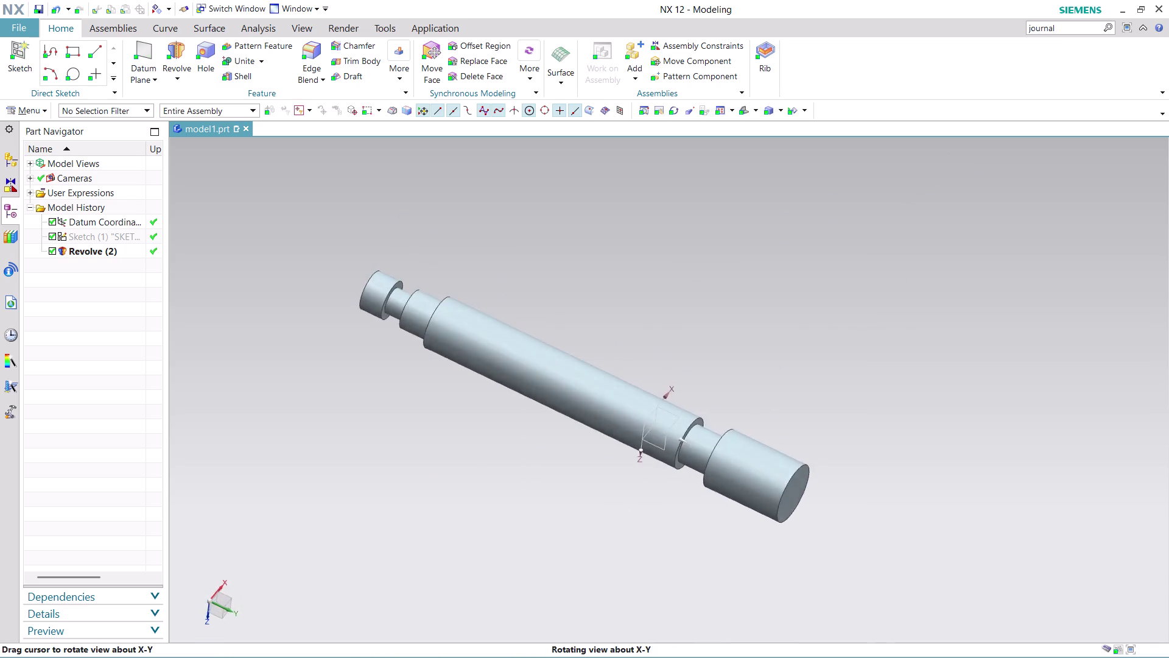
middle_drag(848, 313, 516, 393)
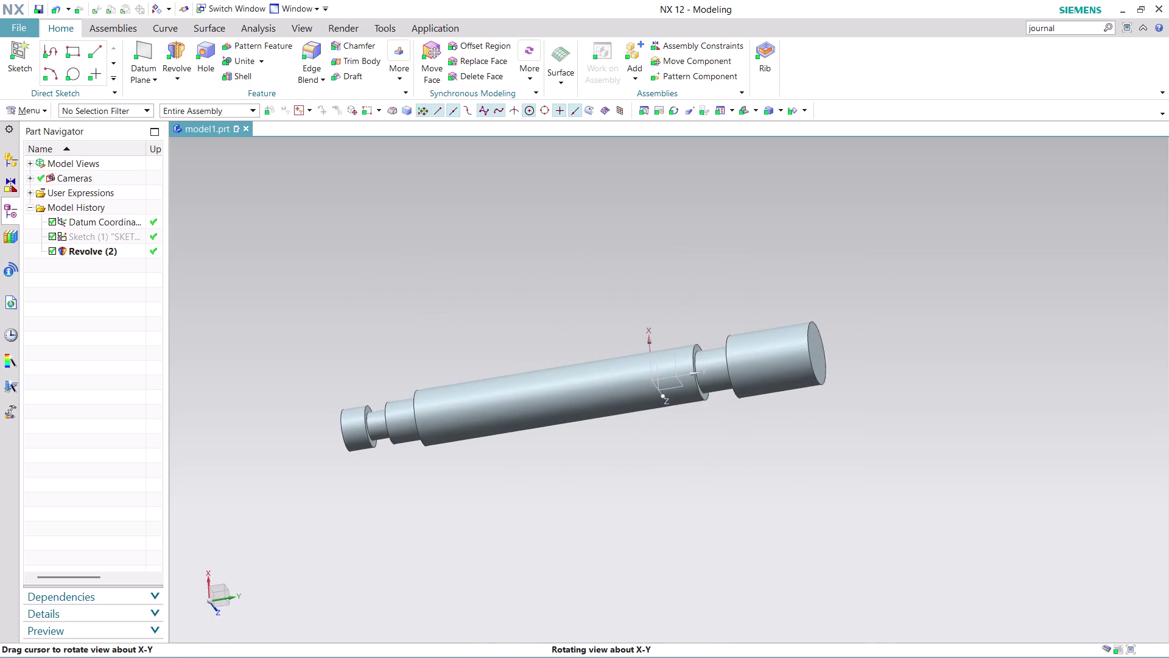
middle_drag(516, 392, 532, 366)
scroll(up, 3)
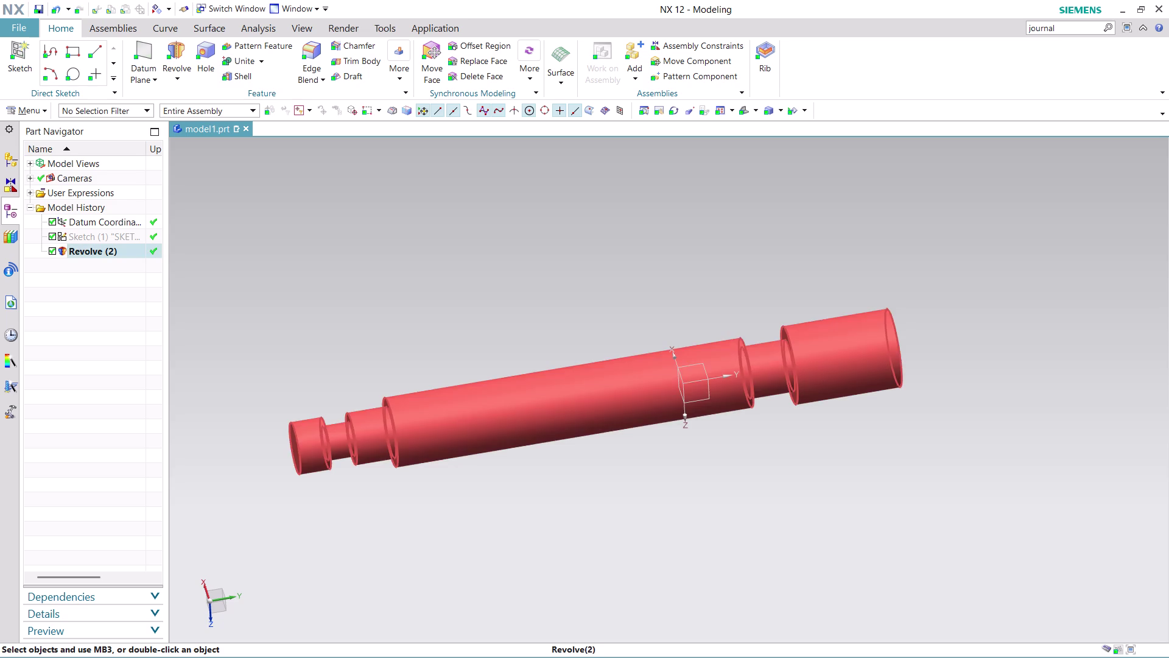
click(39, 106)
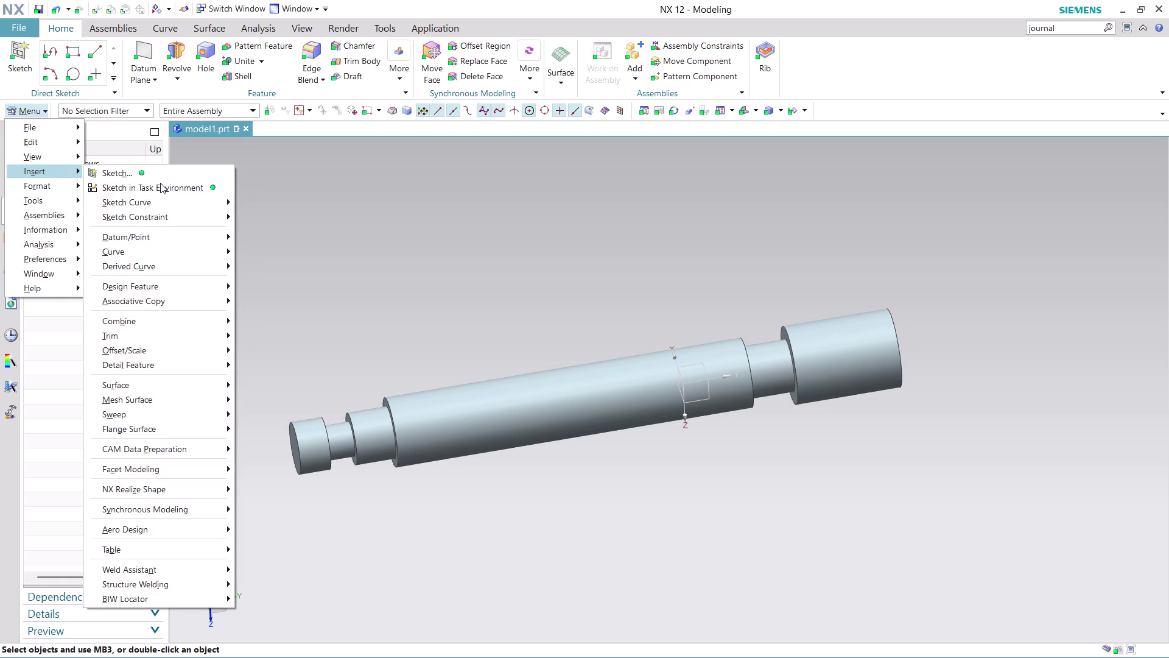
click(161, 183)
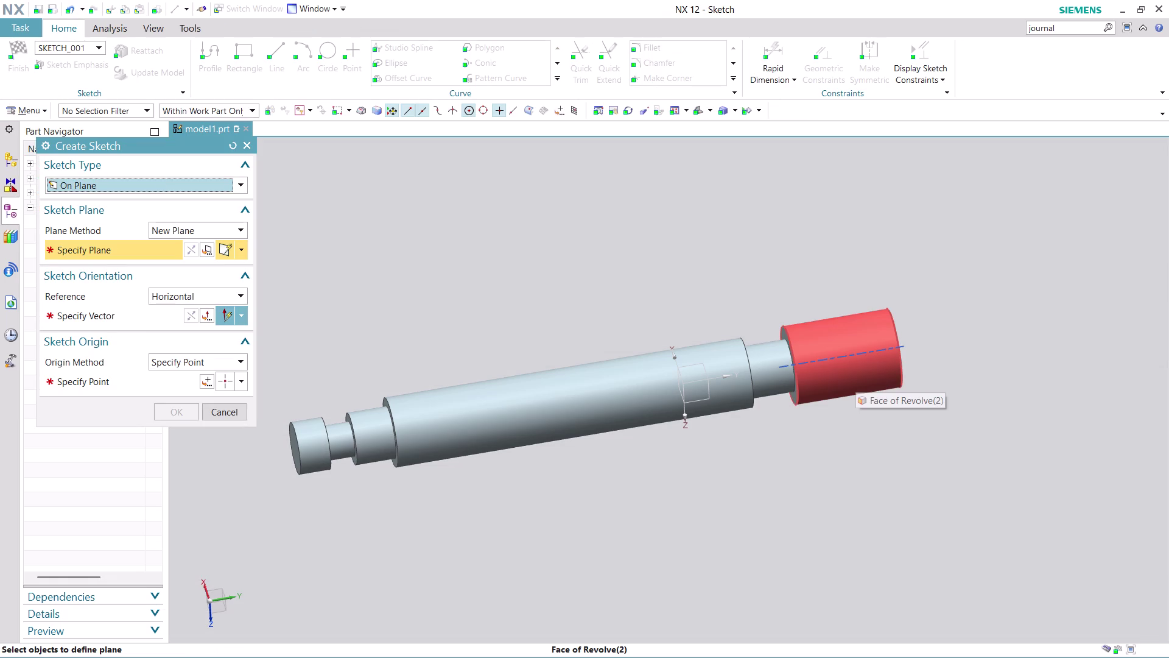
click(238, 226)
click(236, 244)
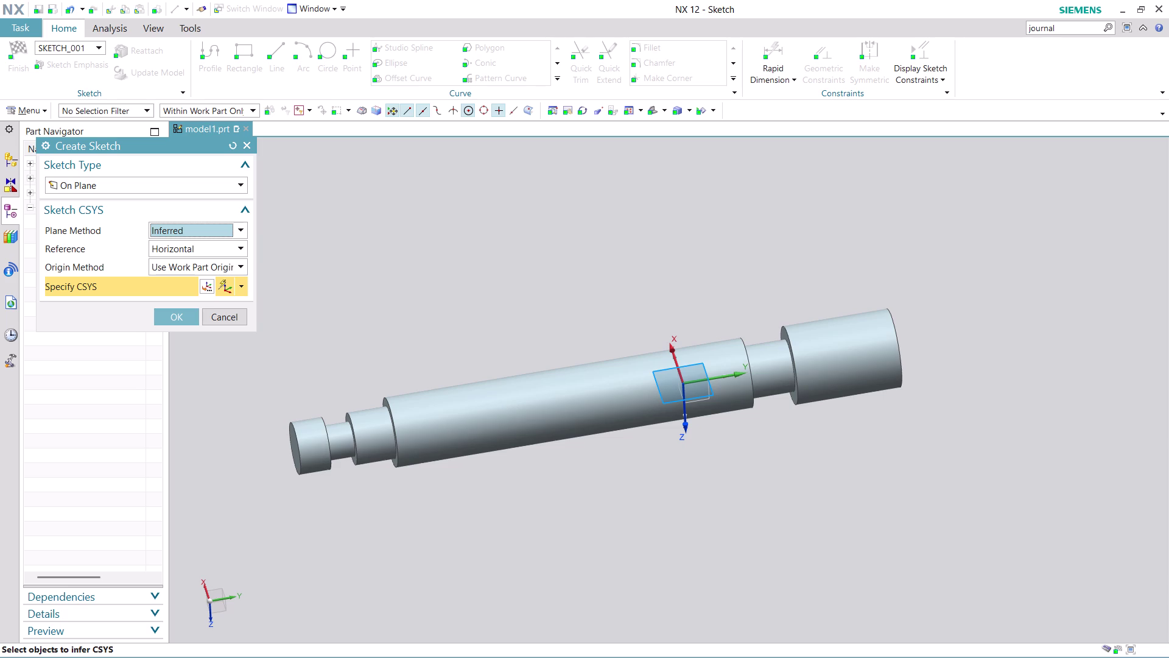
scroll(up, 3)
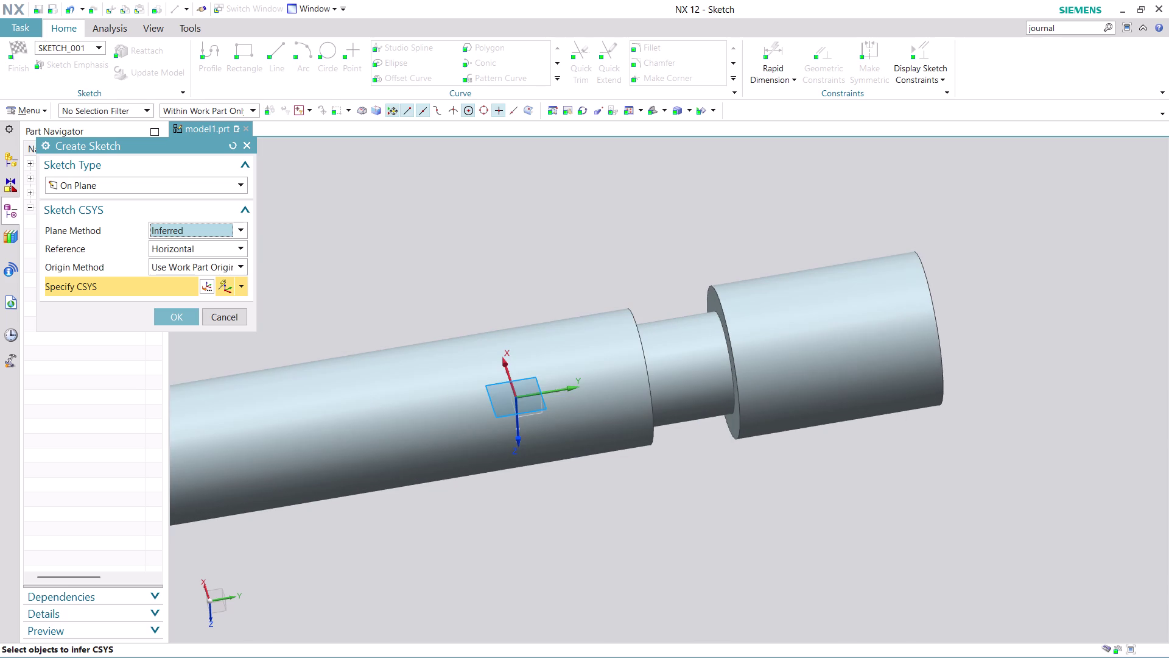
click(812, 337)
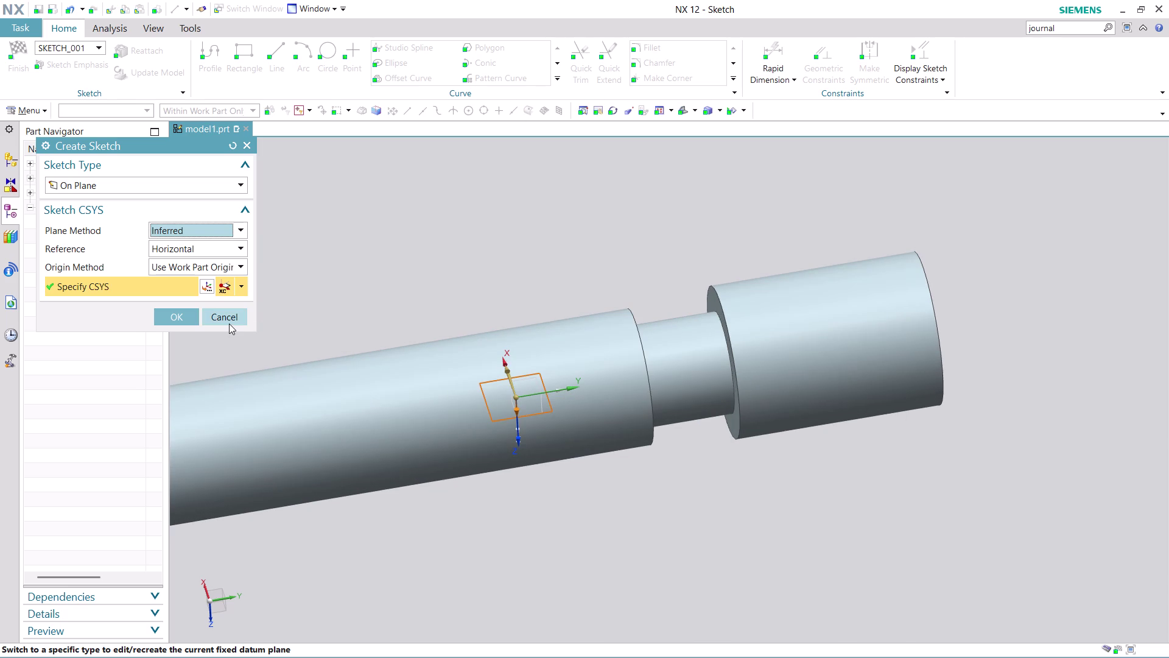
click(229, 324)
click(43, 106)
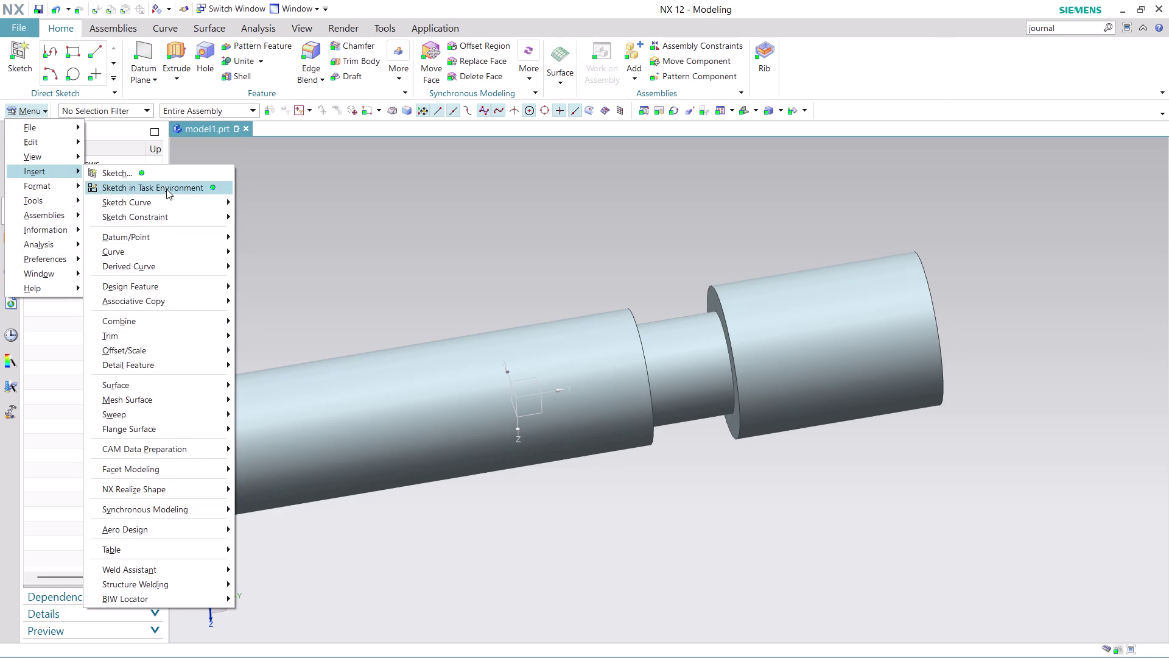
Create Sketch (3) on the plane tangent to the large end step, setting horizontal direction and origin.
click(166, 189)
click(868, 365)
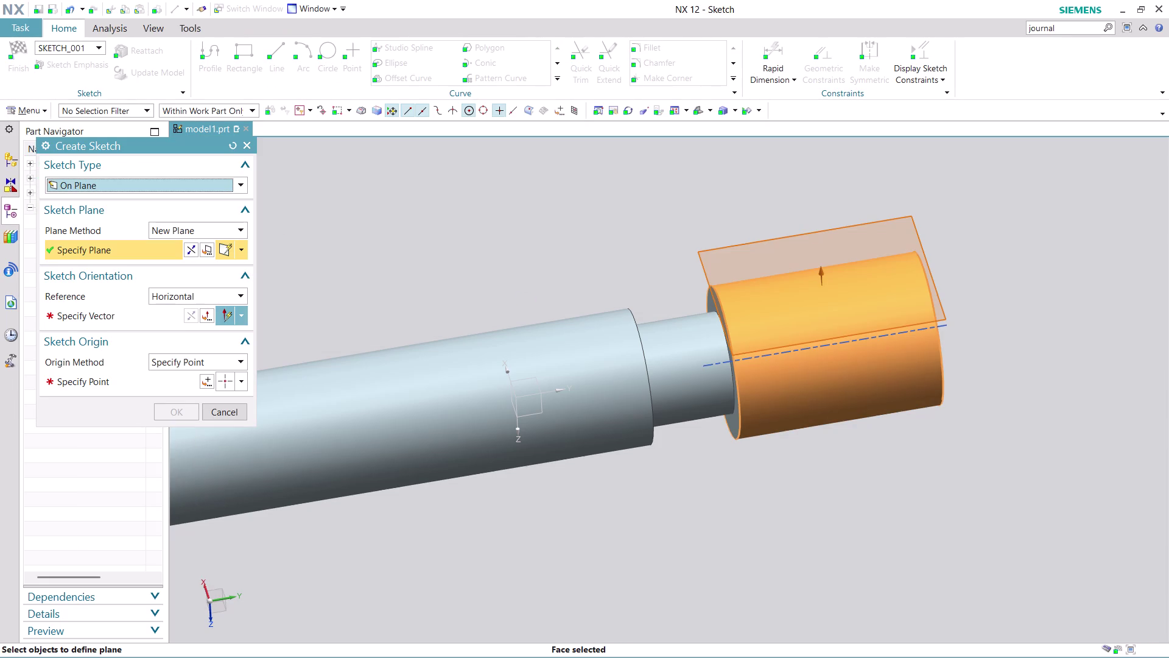
click(147, 318)
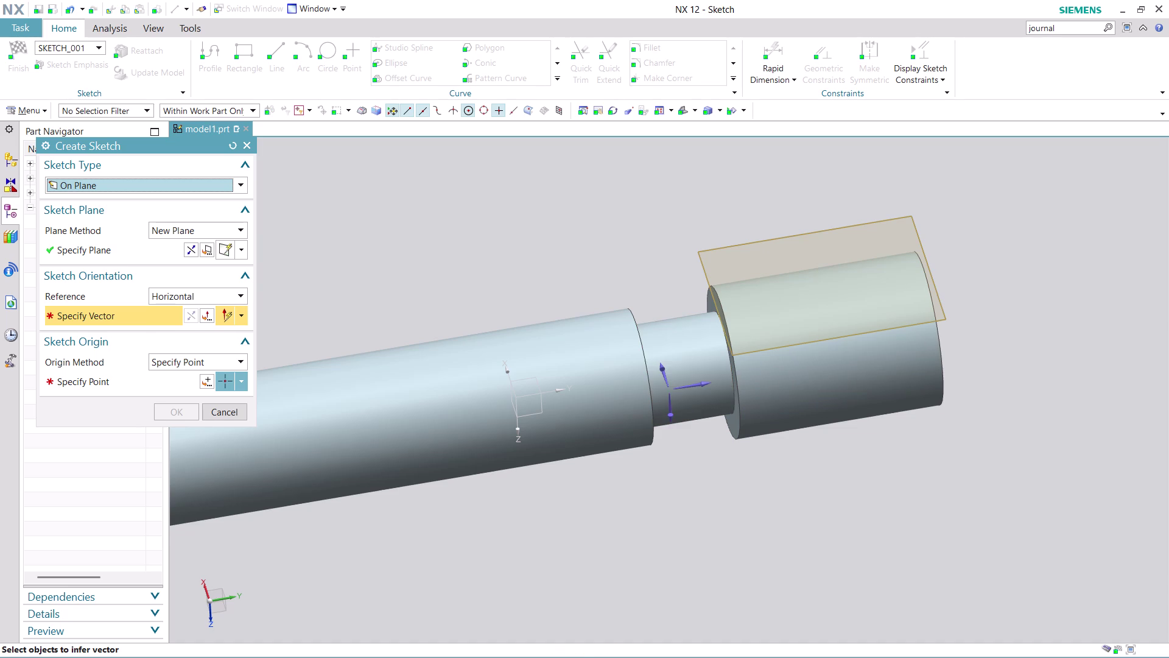
middle_drag(719, 469, 748, 501)
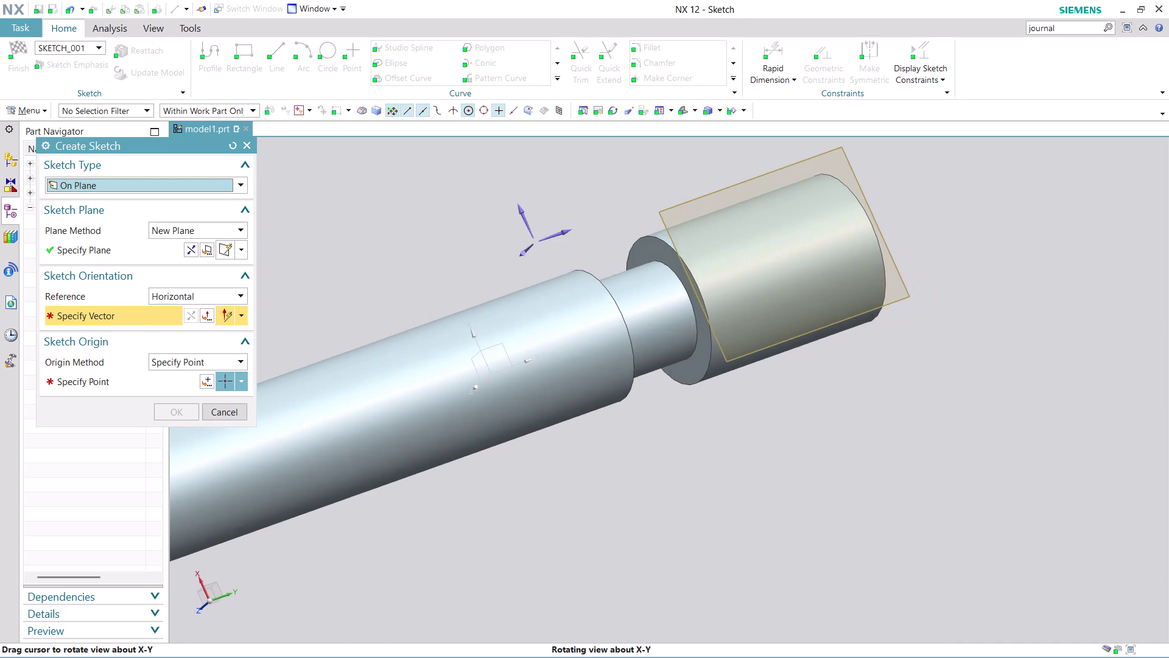
middle_drag(748, 500, 760, 497)
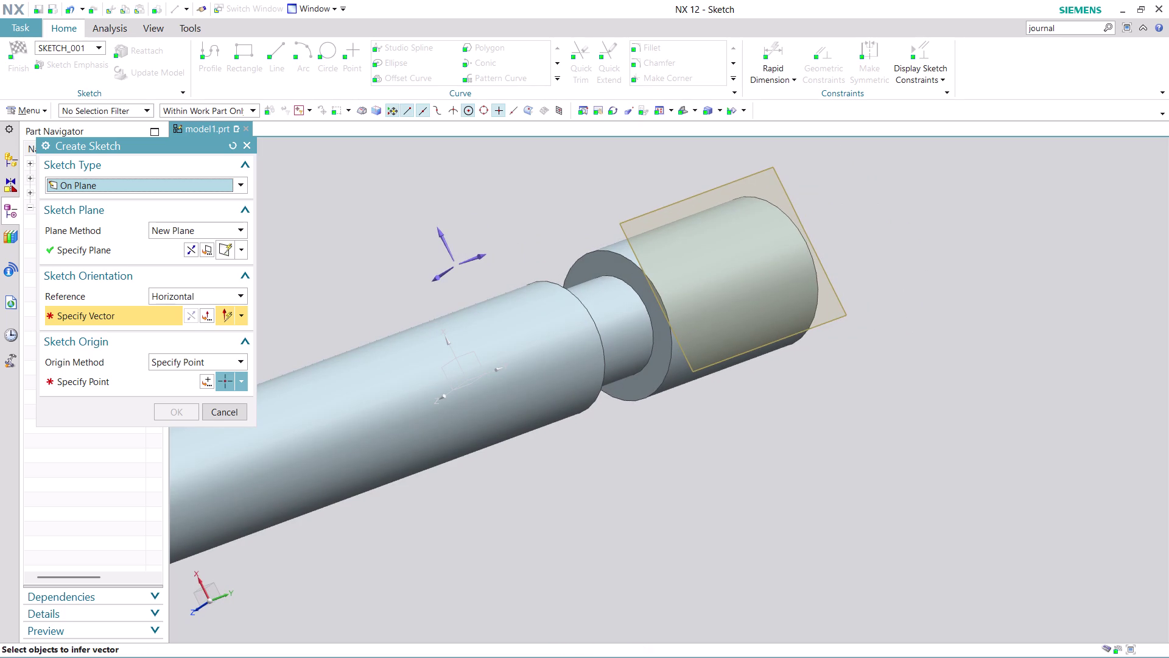
click(480, 260)
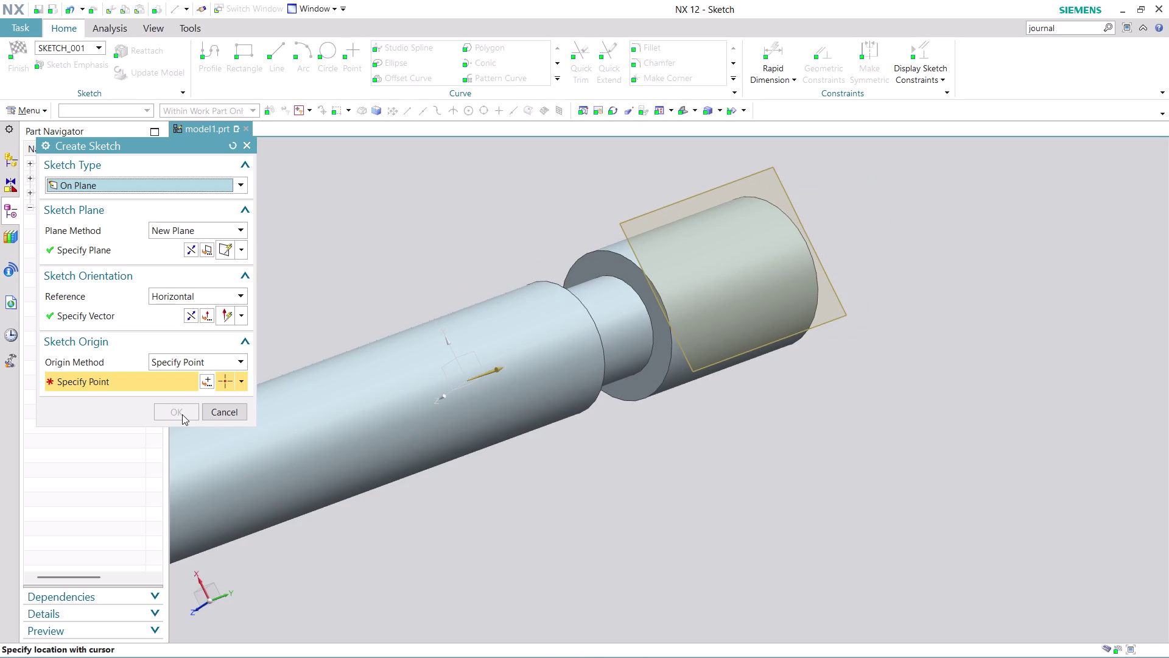
click(207, 376)
click(171, 401)
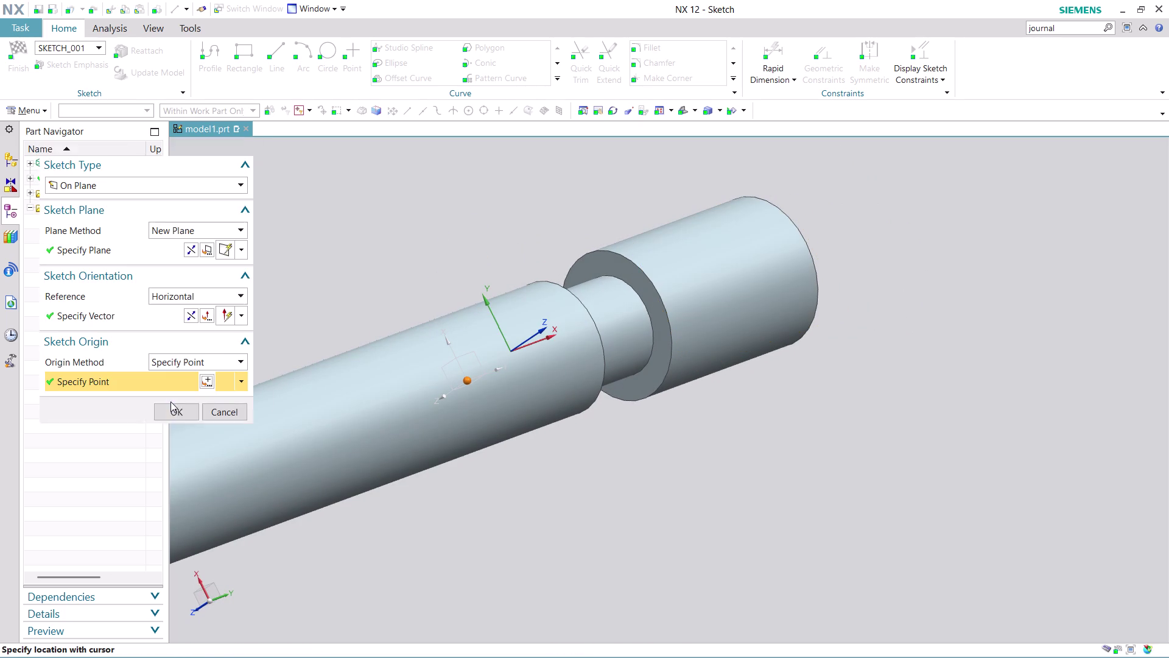
click(170, 411)
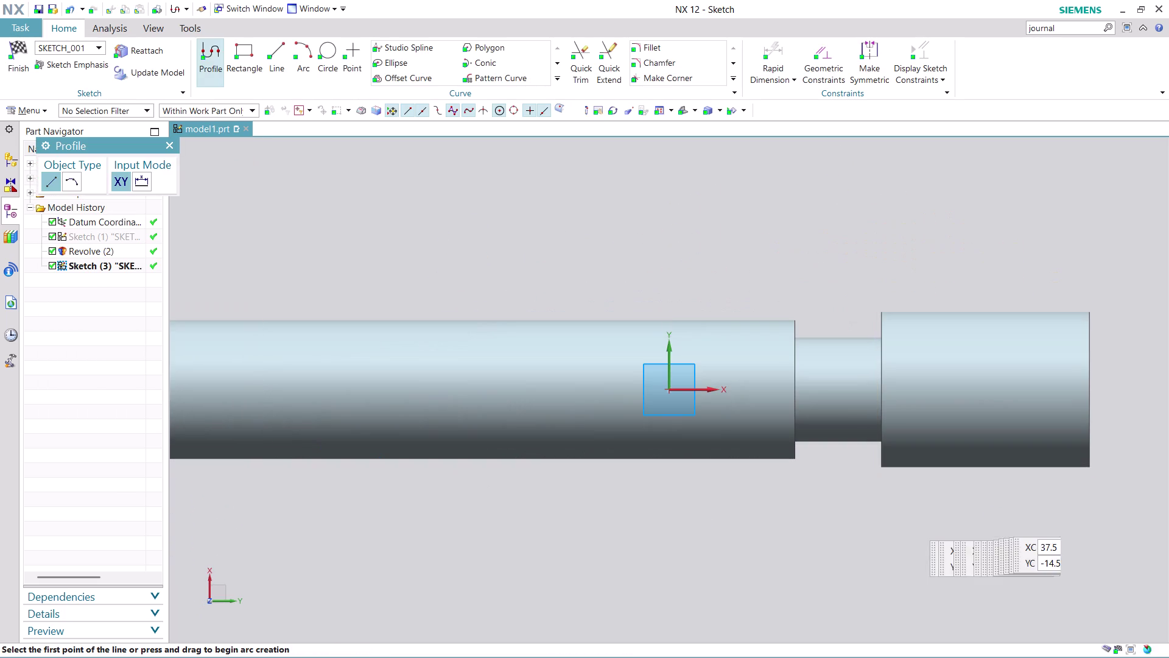
Draw a diameter-6 circle centred at XC 37, YC 0 on the large end step.
scroll(up, 3)
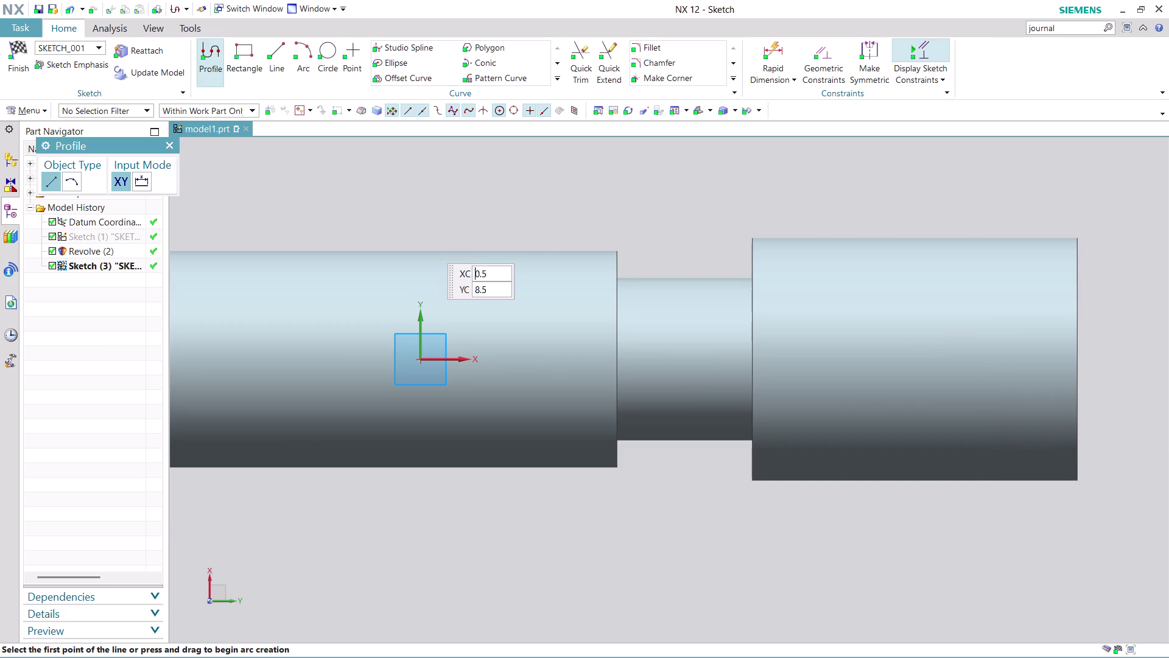
click(329, 44)
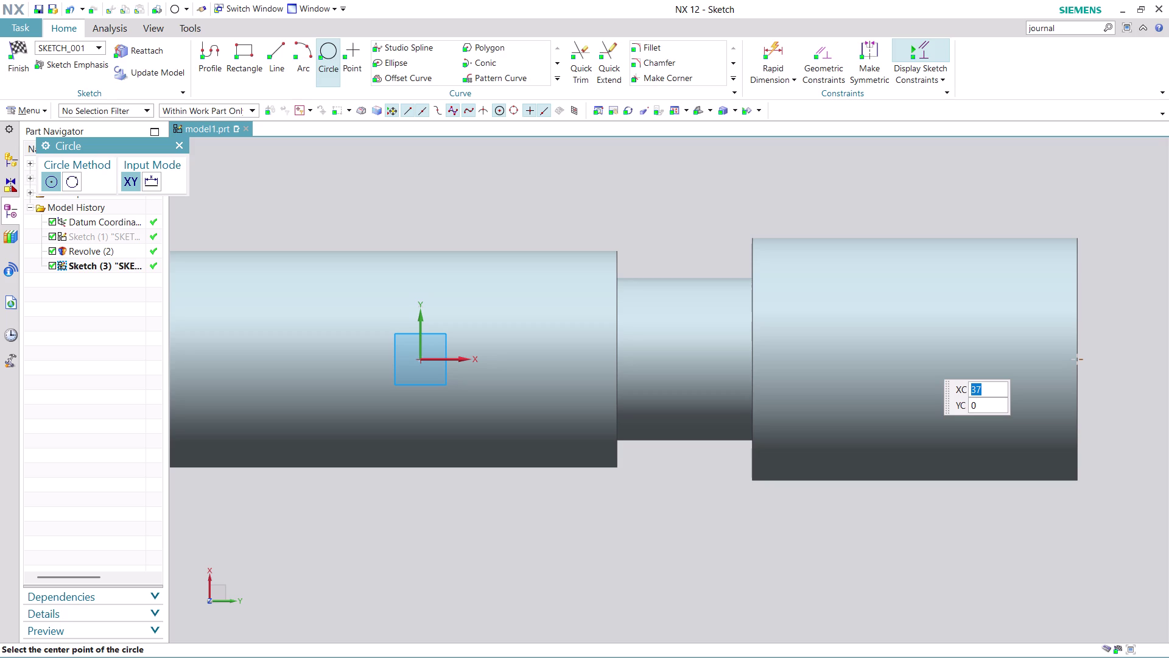
click(923, 359)
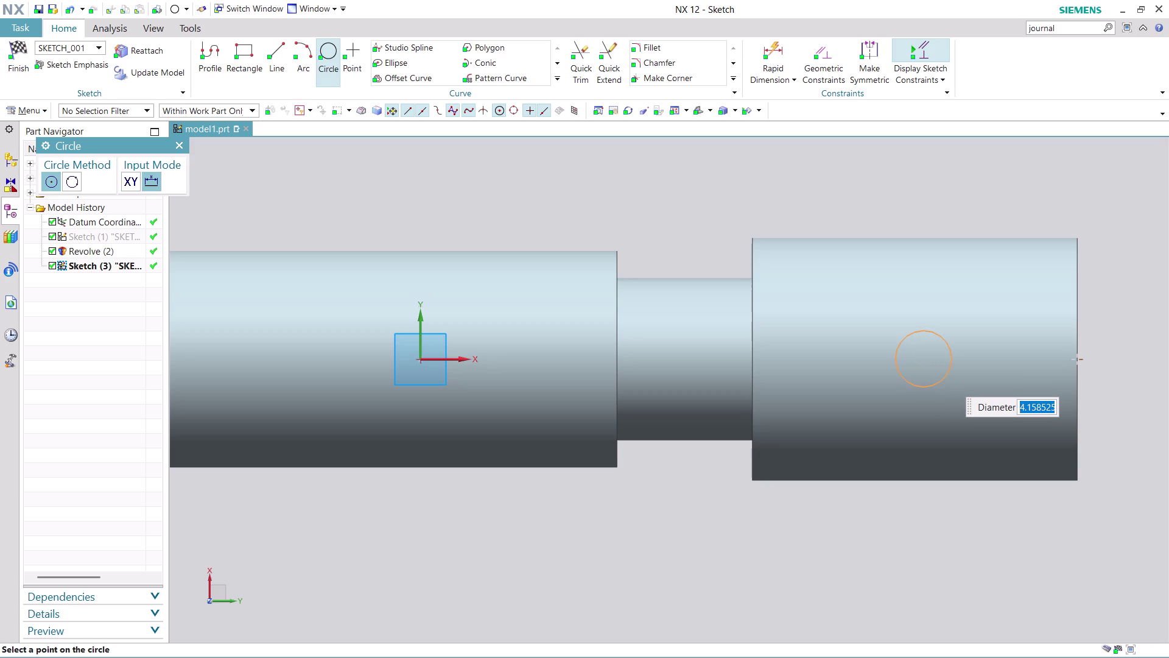
key(6)
key(Return)
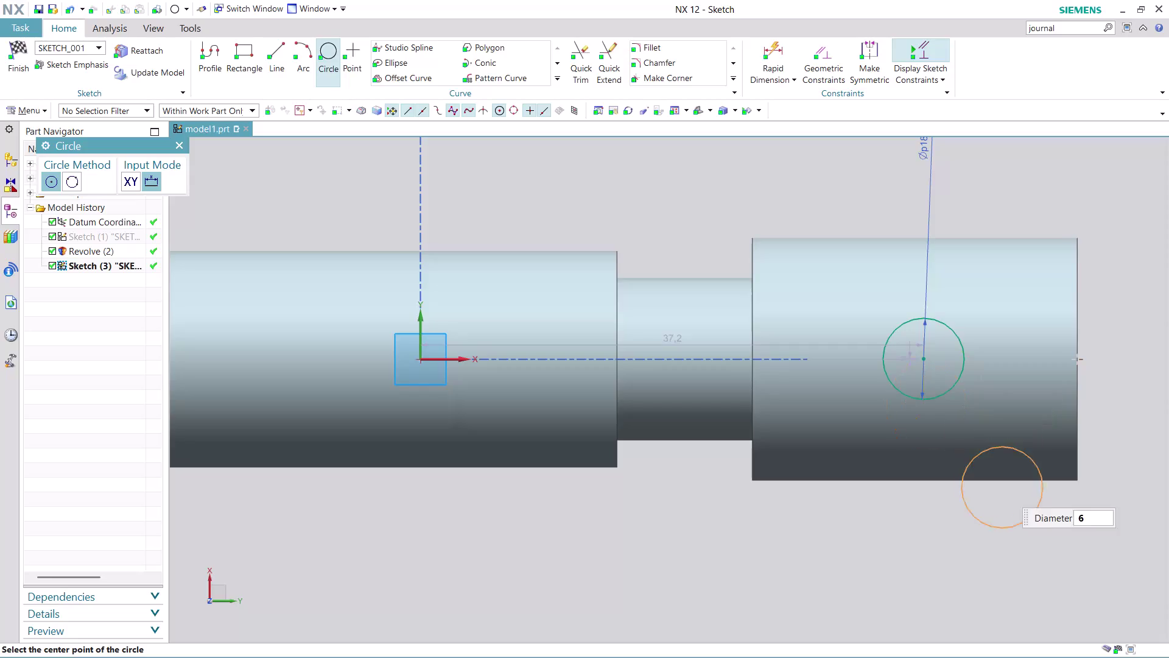
key(Escape)
key(Escape)
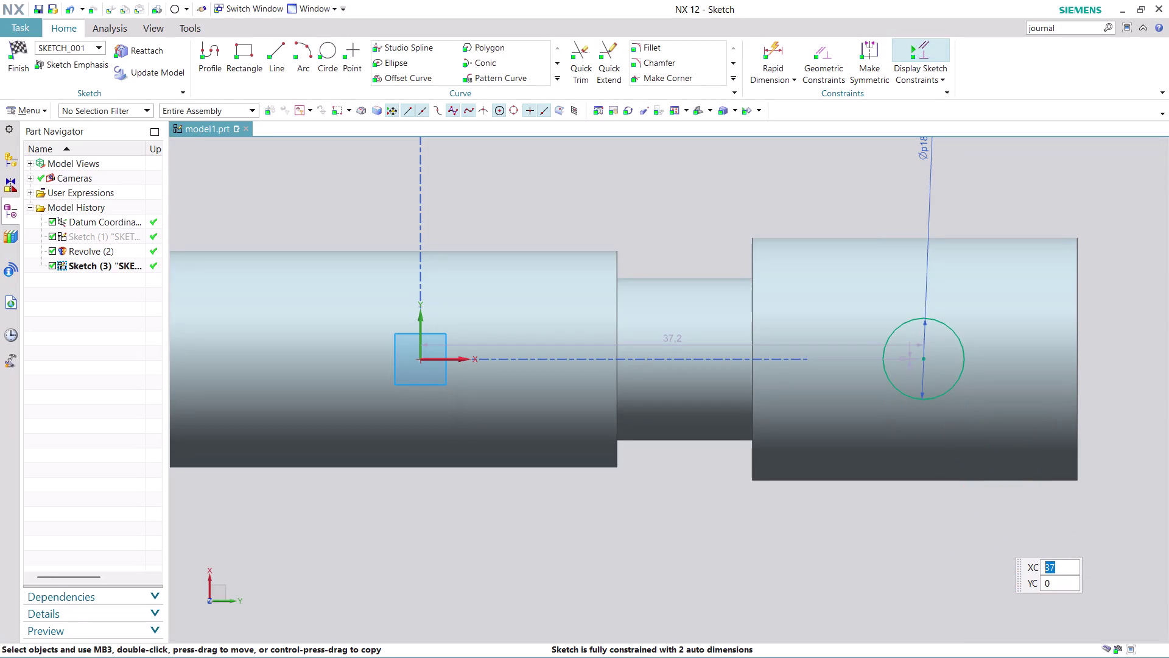
key(Escape)
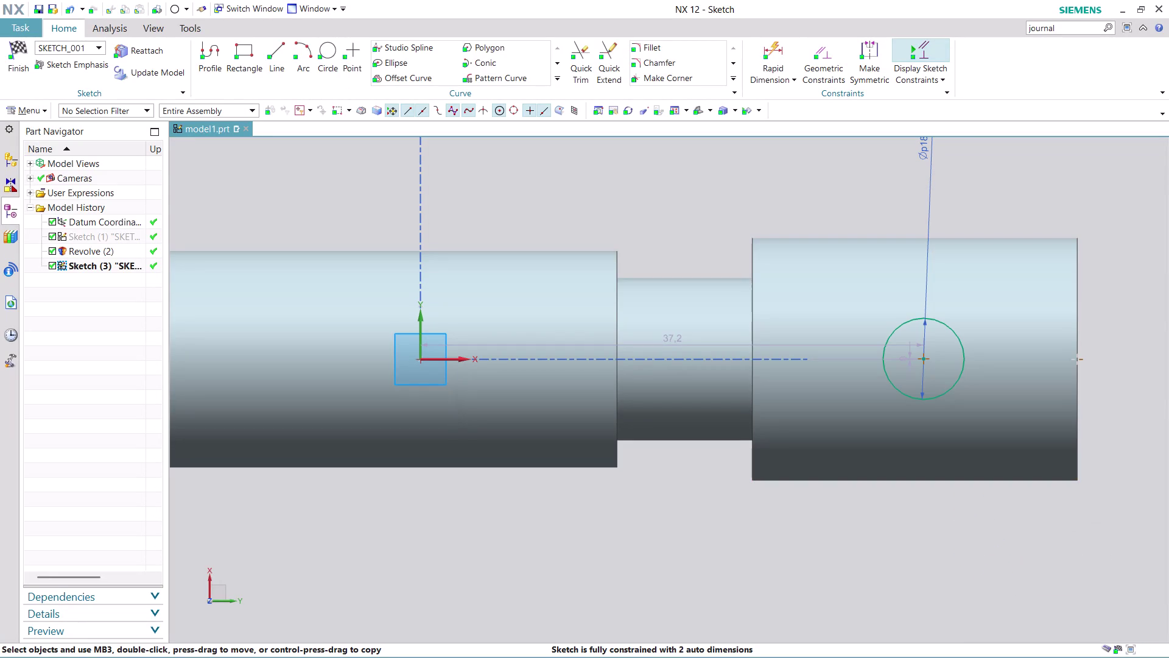
click(775, 40)
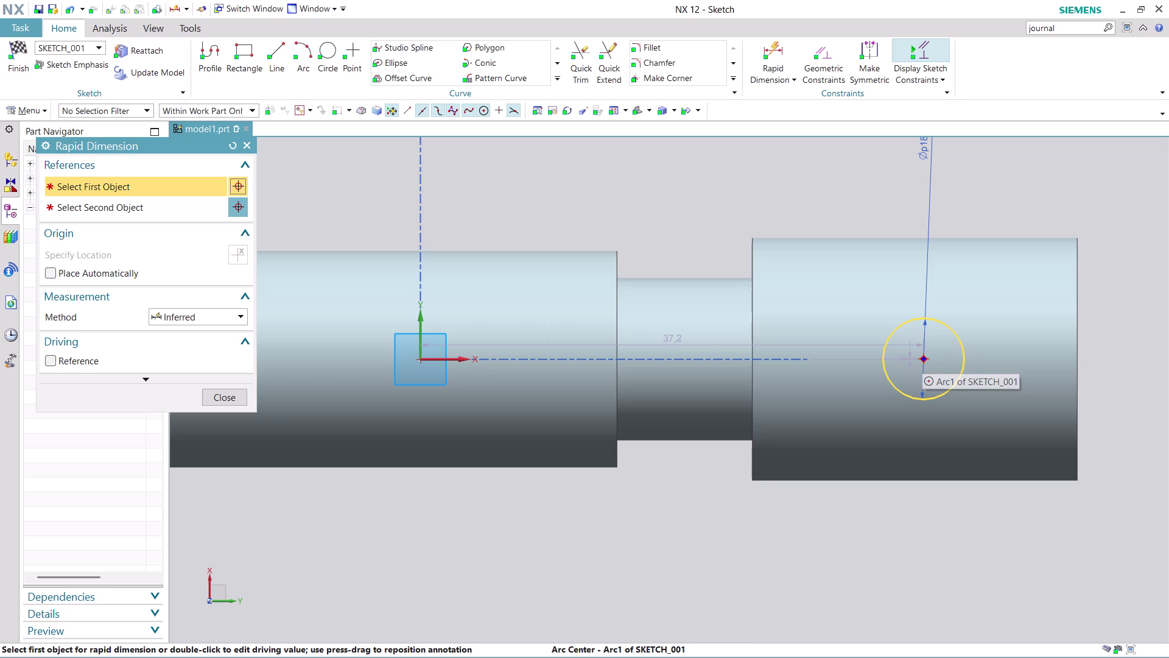
Dimension the circle centre 12 from the shaft's right end edge.
click(925, 358)
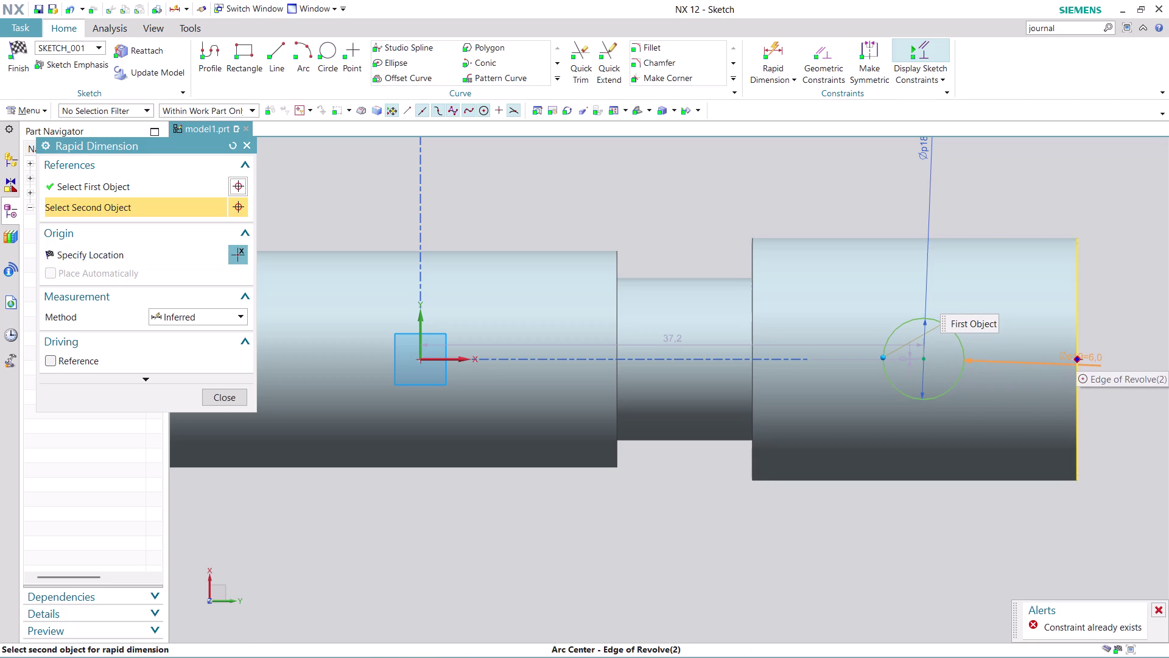
click(1078, 357)
click(1011, 155)
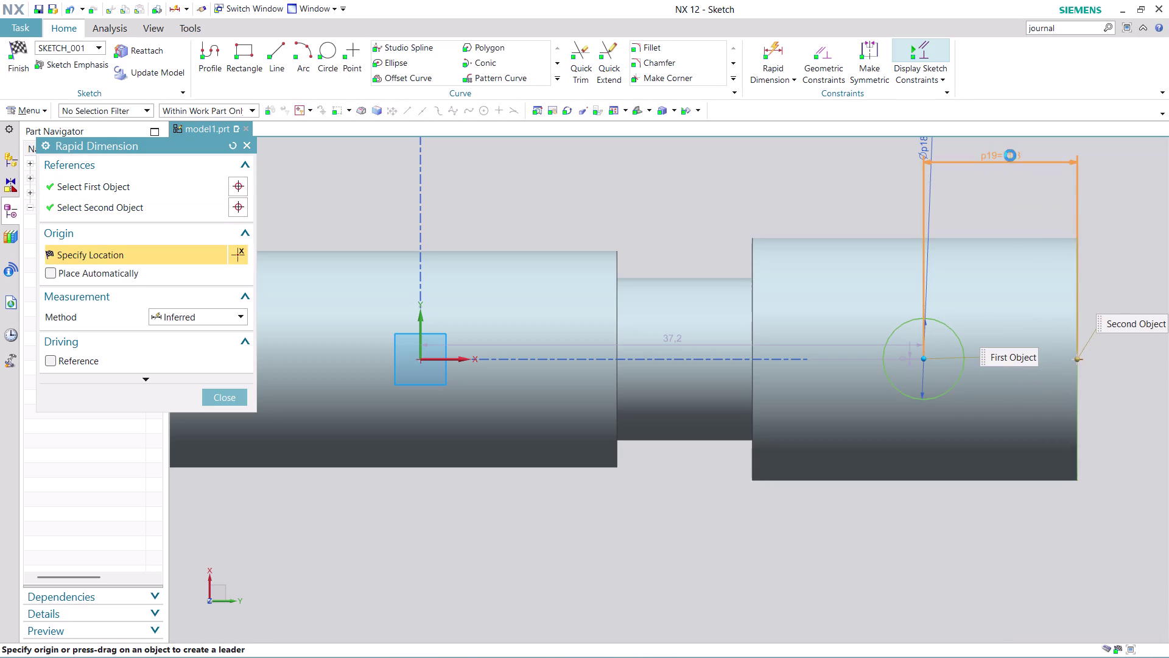
text(12)
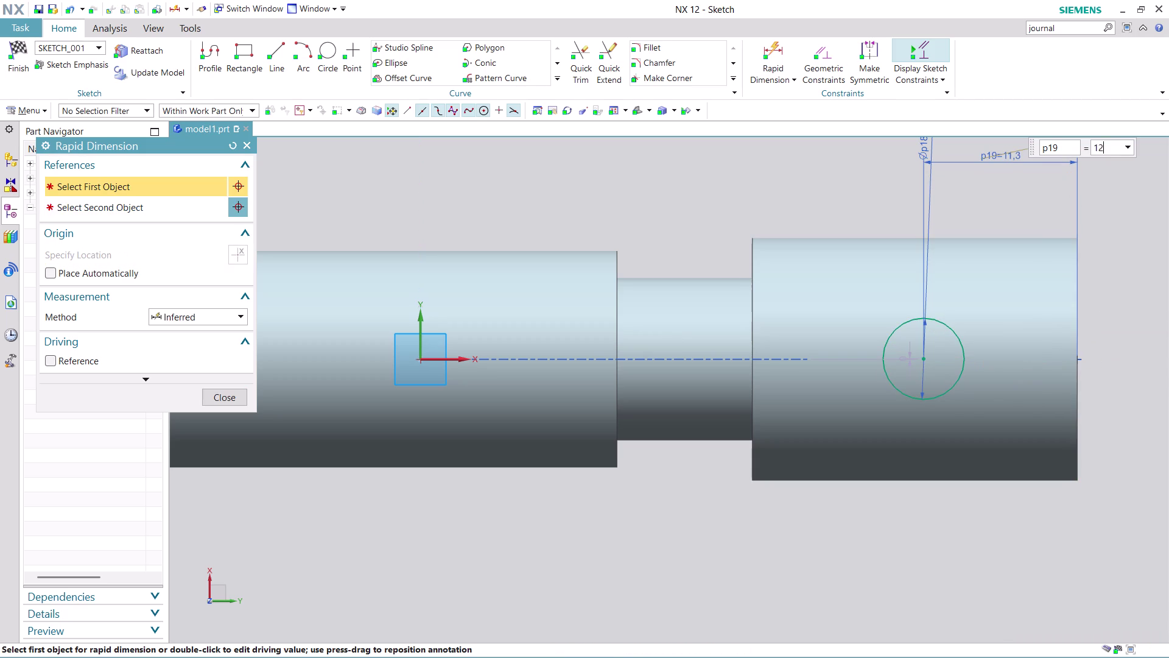
key(Return)
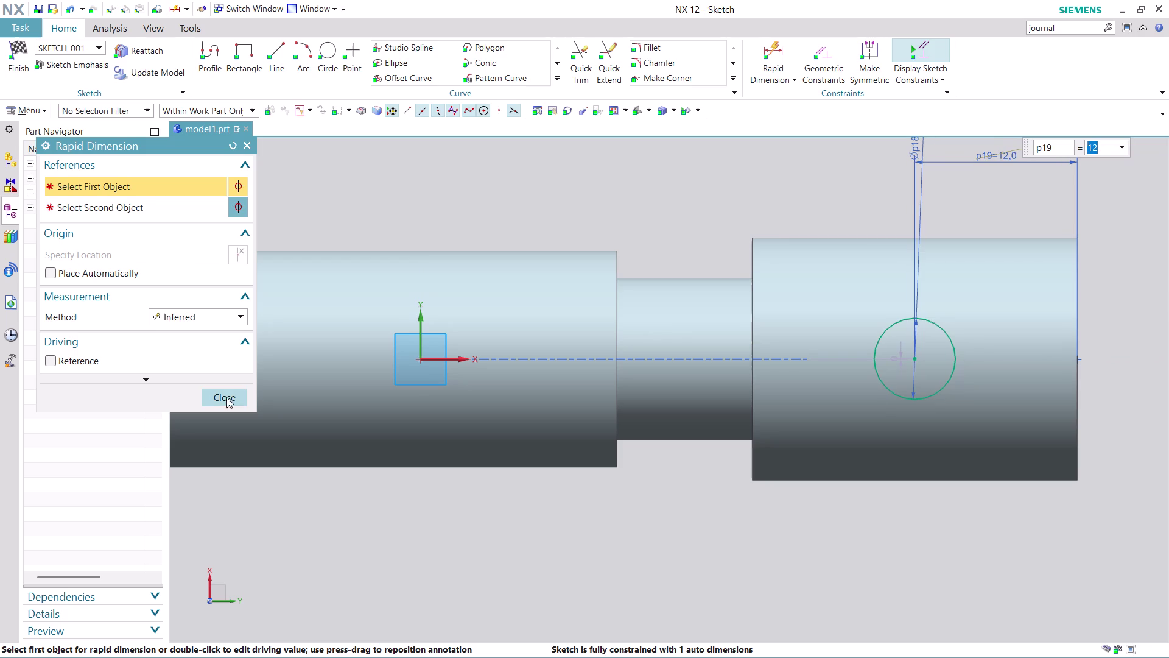
Close Rapid Dimension, orbit to check the circle, and finish Sketch (3).
click(233, 392)
scroll(down, 3)
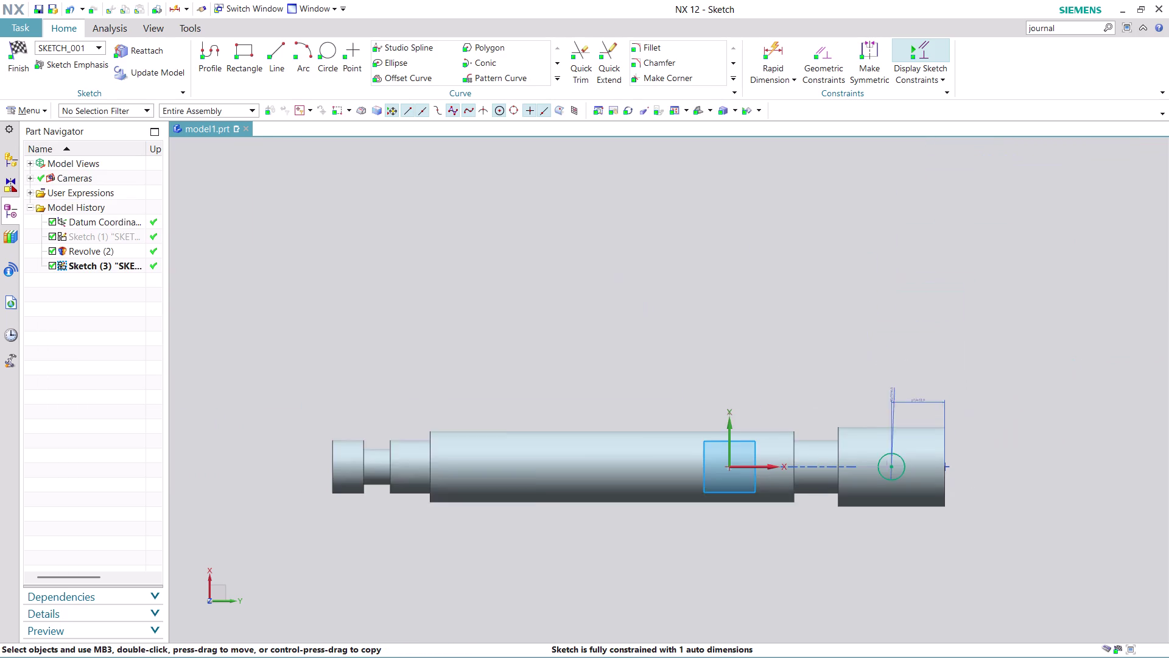
scroll(up, 3)
middle_drag(864, 583, 838, 513)
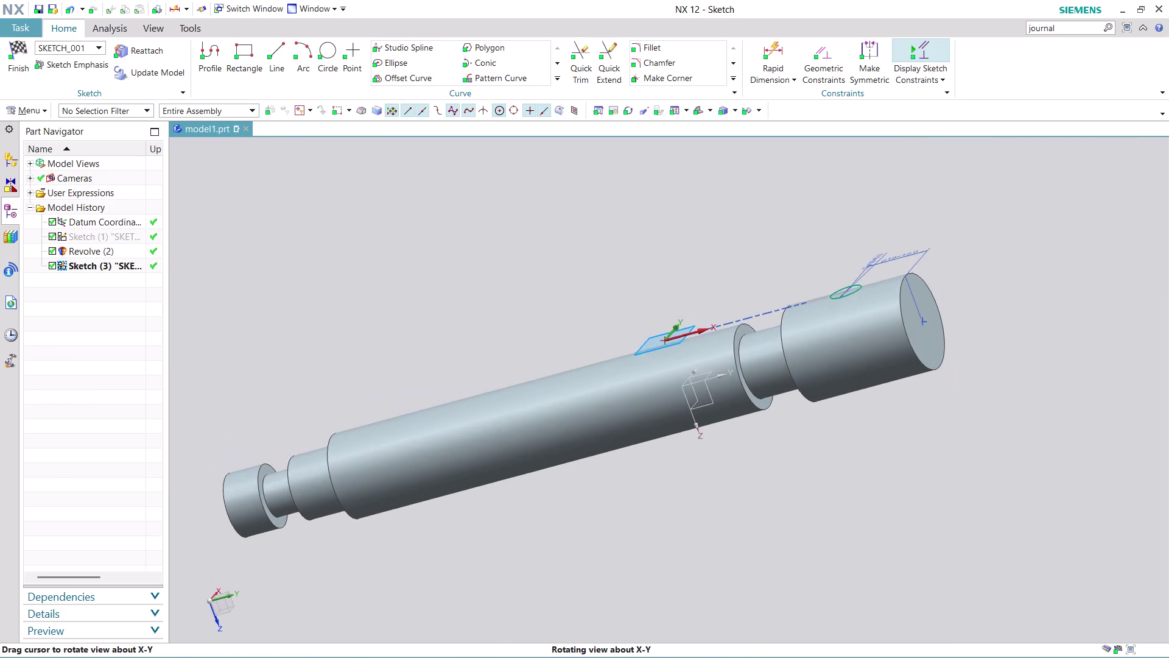
middle_drag(838, 513, 855, 566)
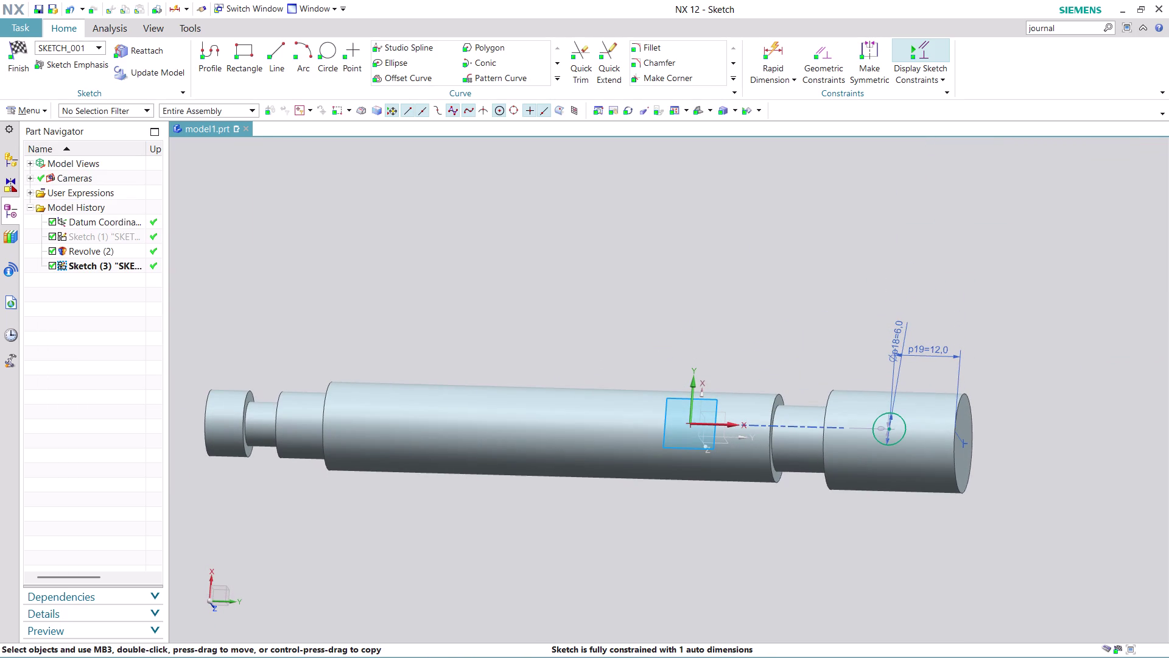
click(23, 74)
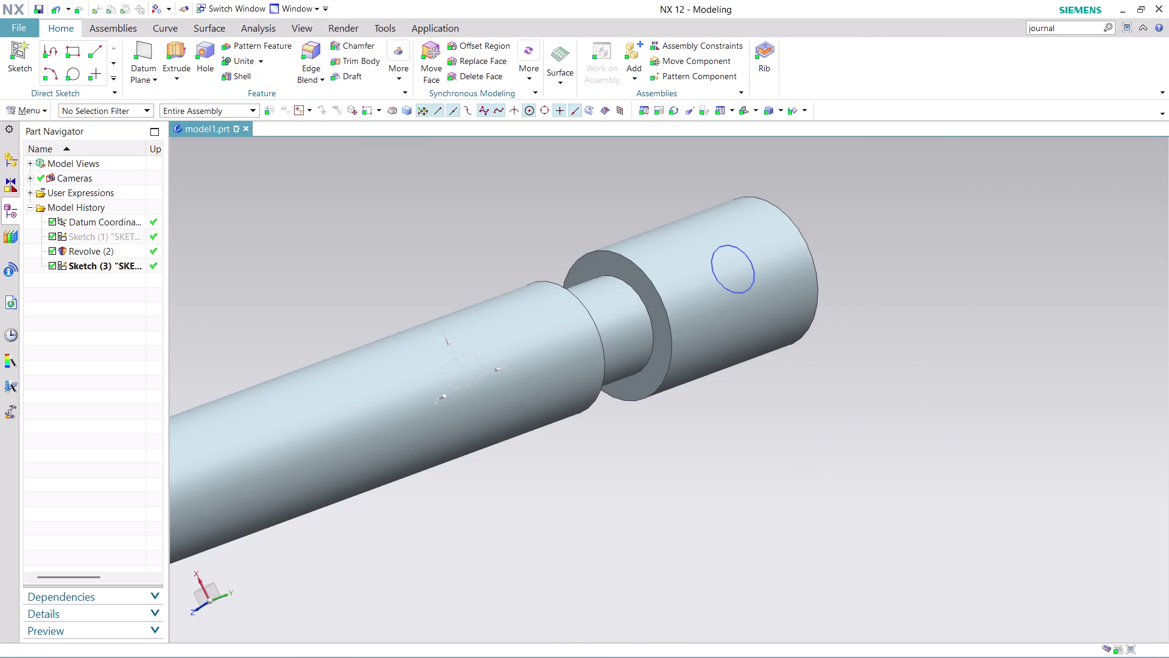
Extrude the 6-diameter circle as a Subtract cut with End set to Until Next.
click(180, 50)
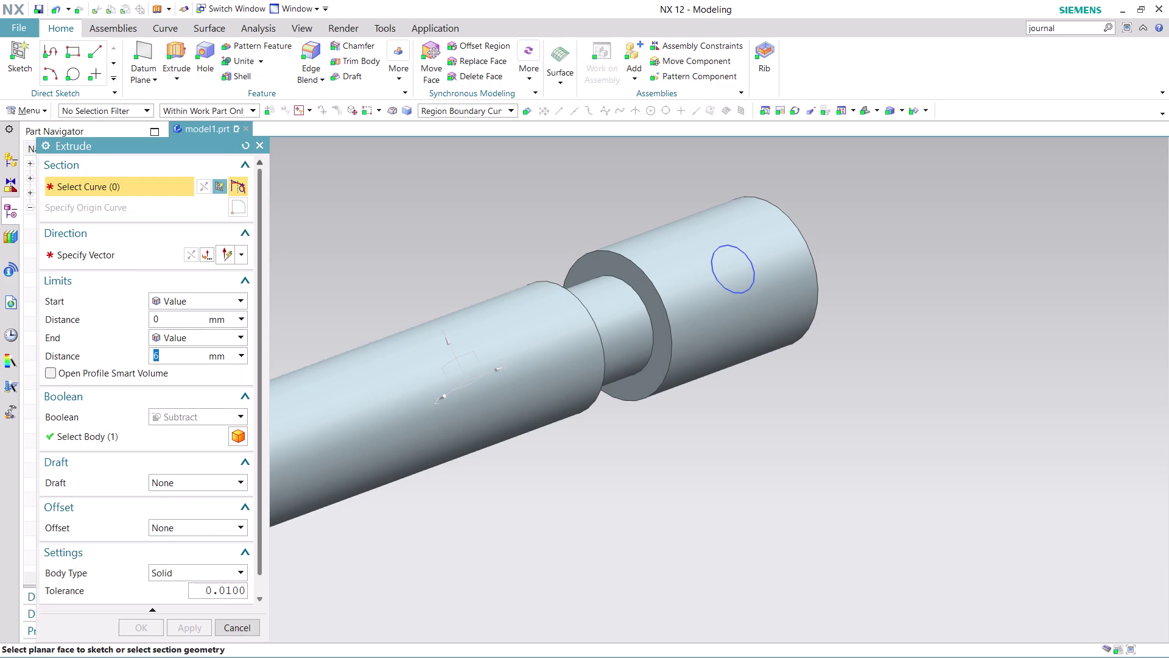
click(726, 271)
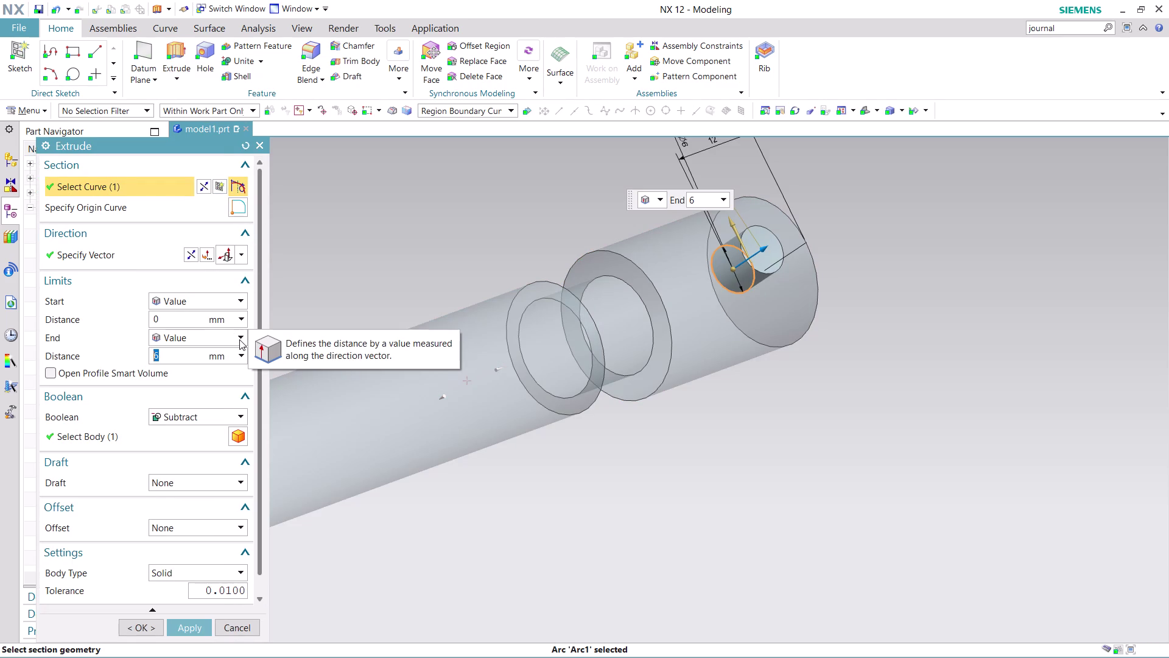
click(204, 190)
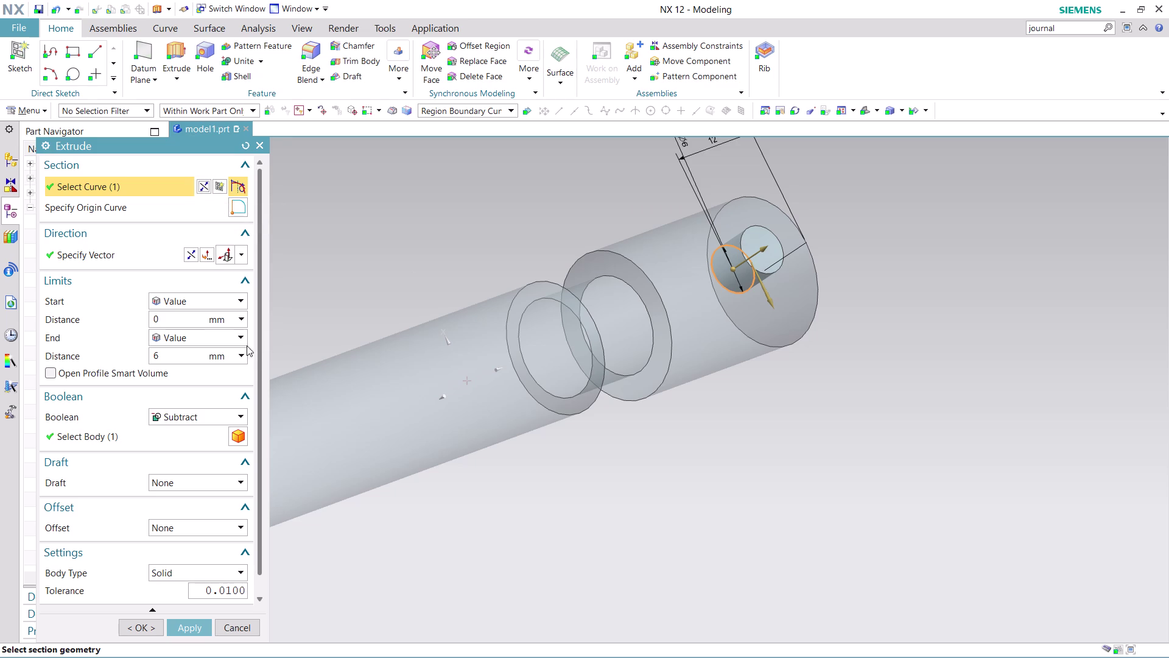
click(238, 339)
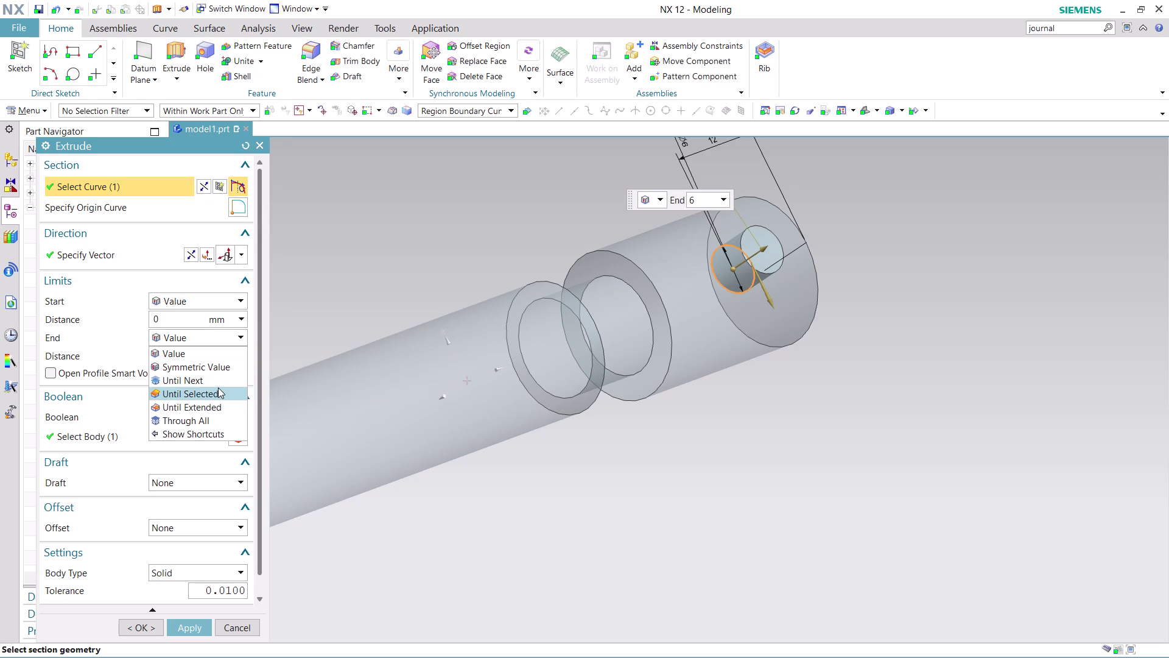
click(218, 379)
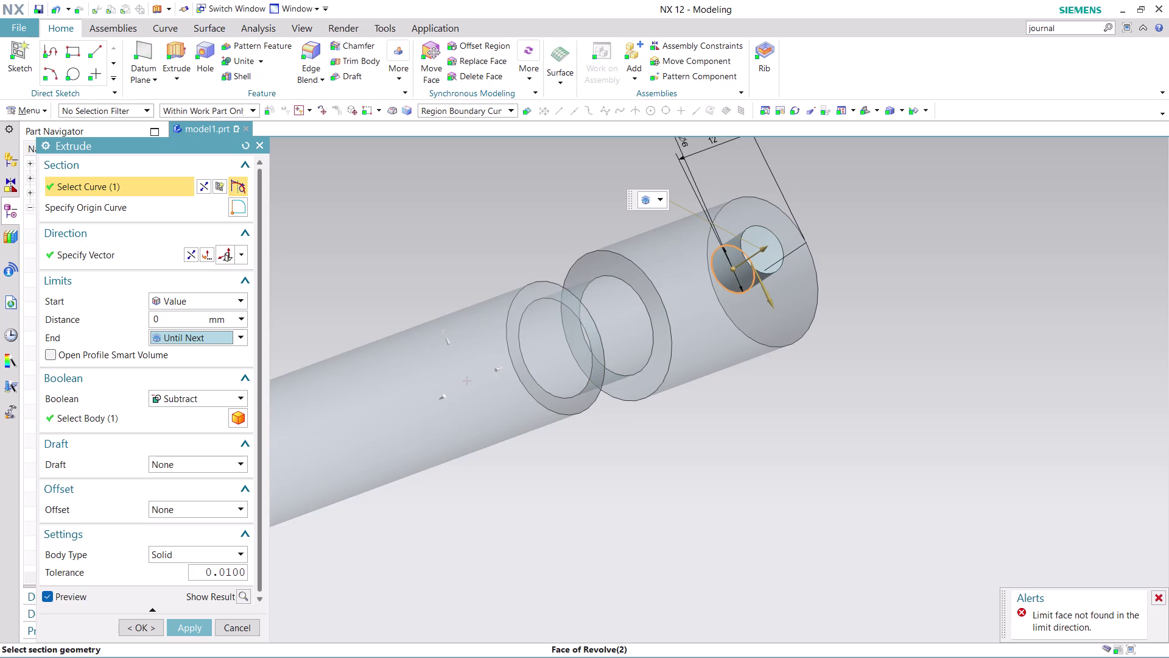
Reverse the cut direction into the shaft and try applying the hole cut.
middle_drag(917, 273, 925, 294)
scroll(down, 3)
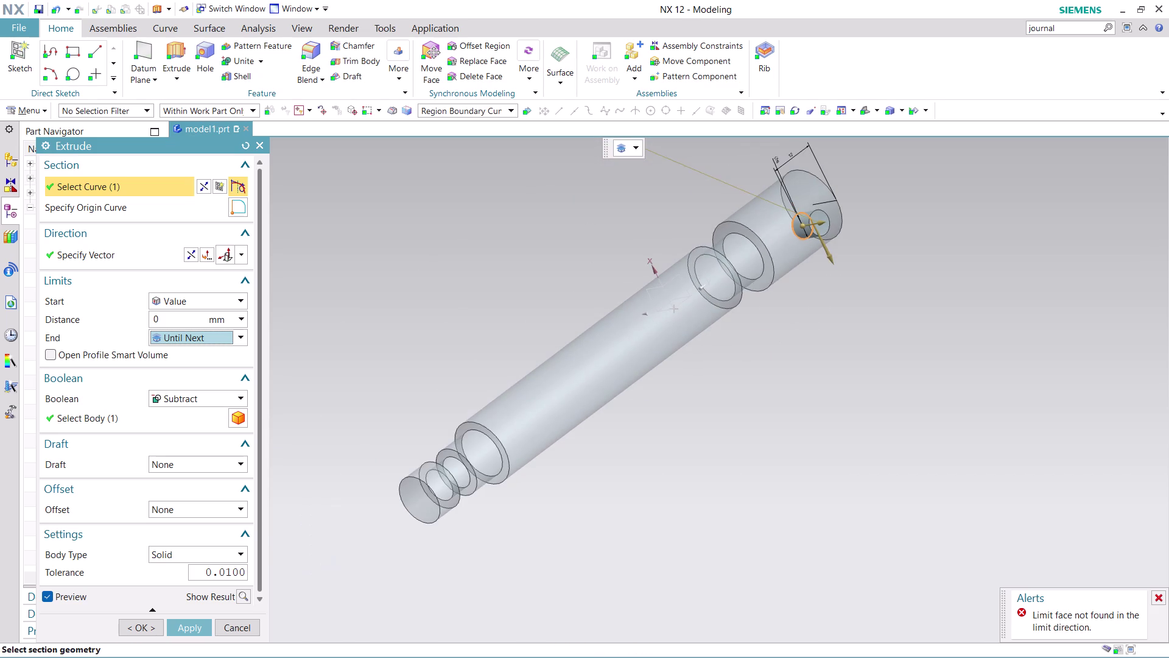
scroll(up, 3)
click(191, 257)
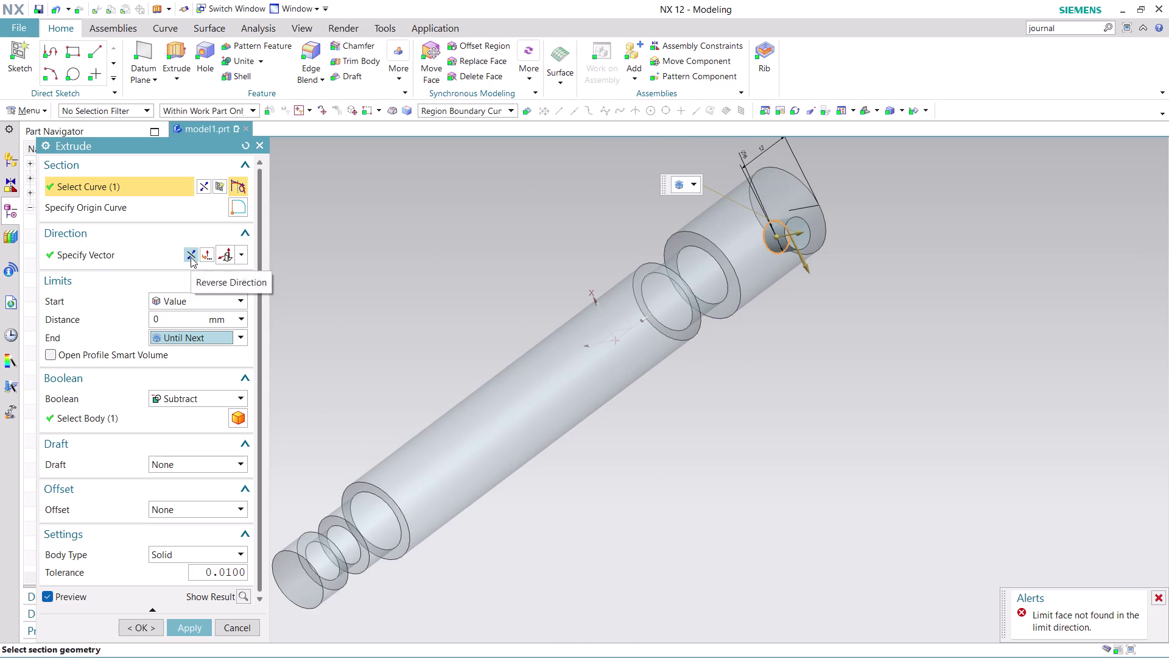
middle_drag(888, 302, 864, 259)
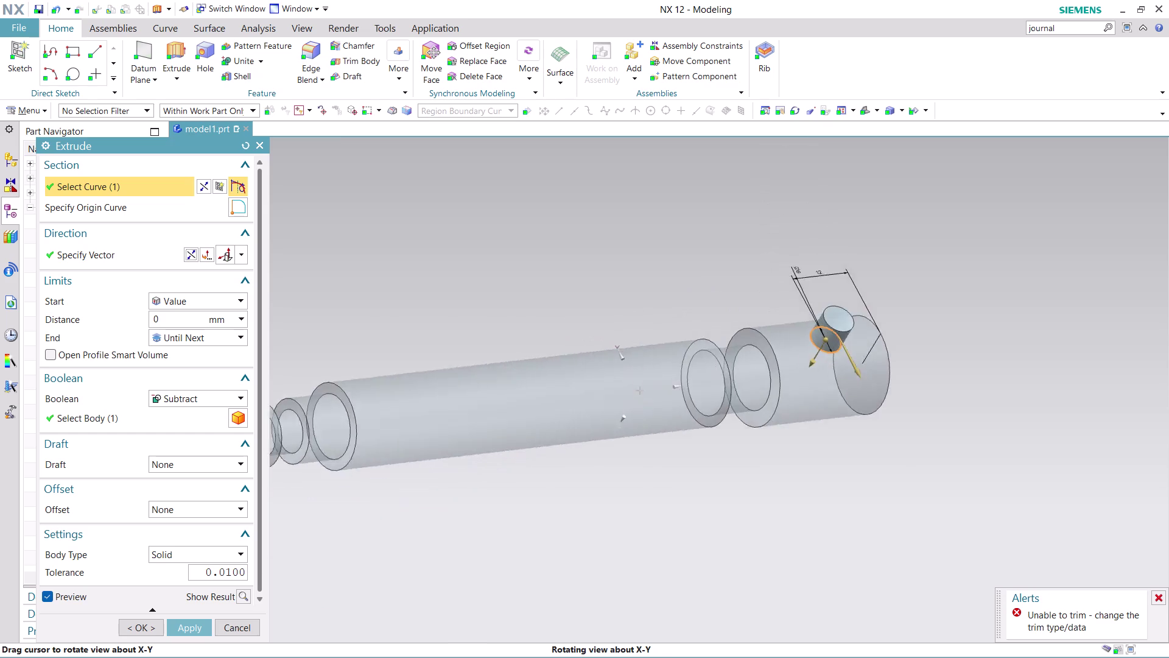
middle_drag(864, 259, 853, 237)
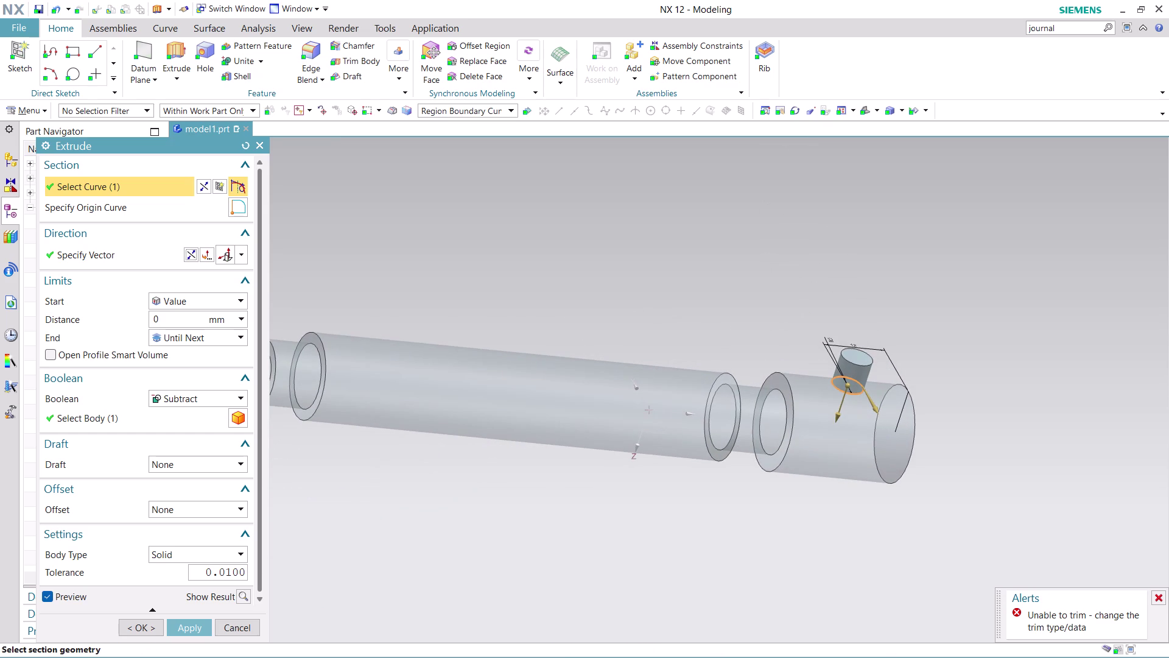
scroll(up, 3)
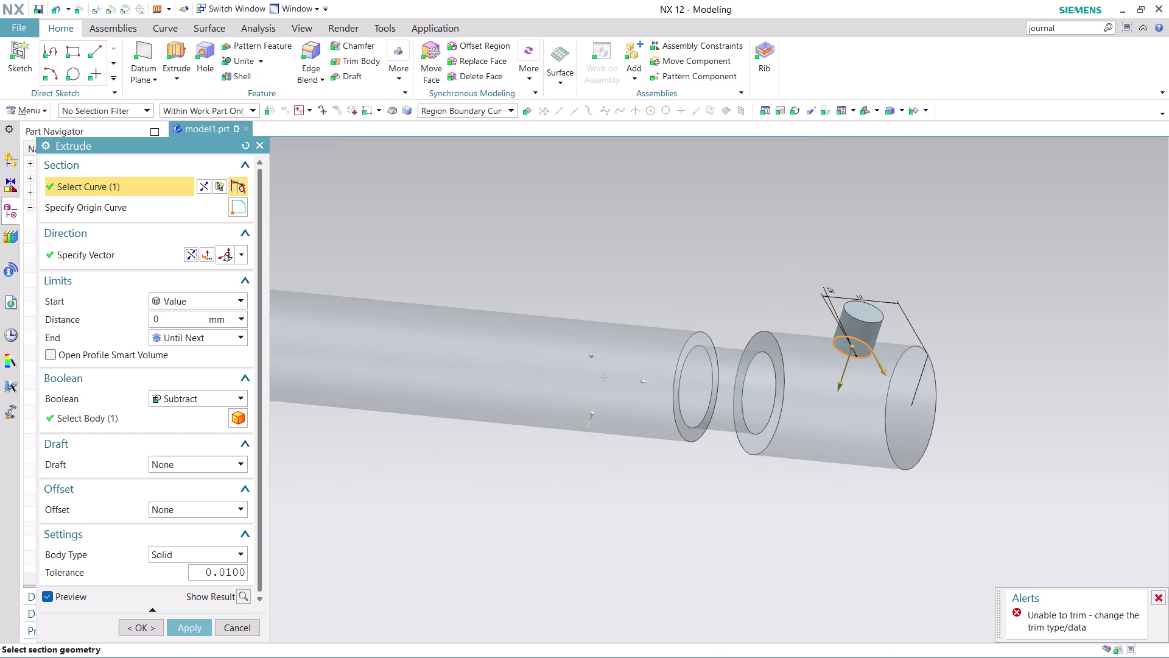
click(189, 626)
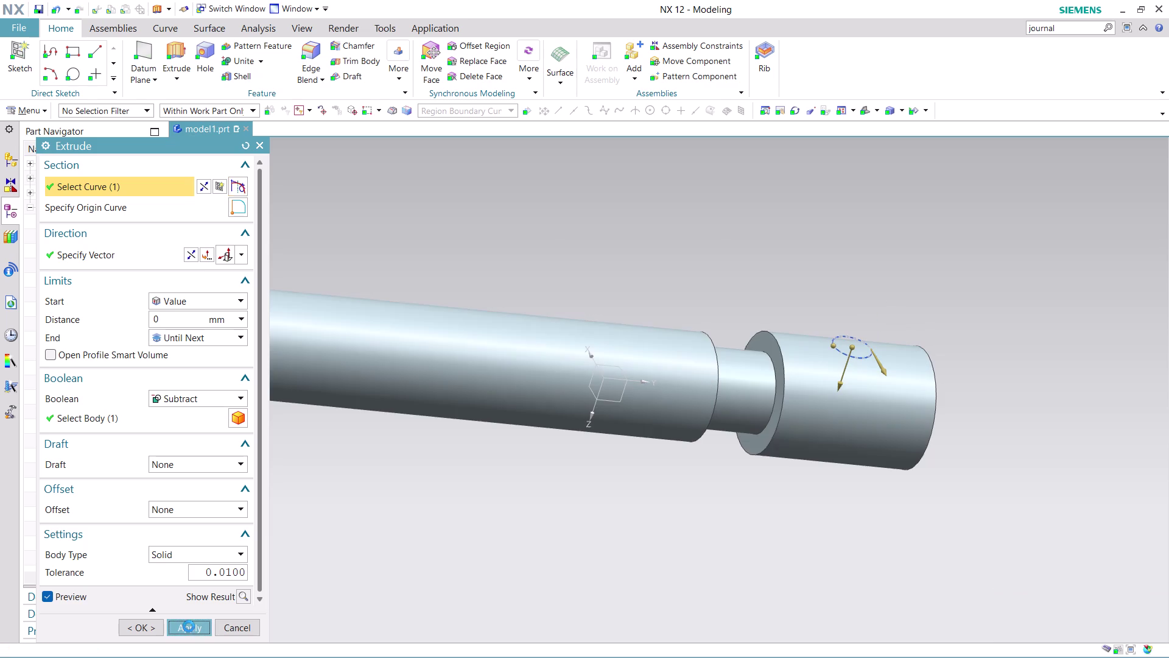
Add shaft end edges to the section, then cancel the failed extrusion.
click(603, 345)
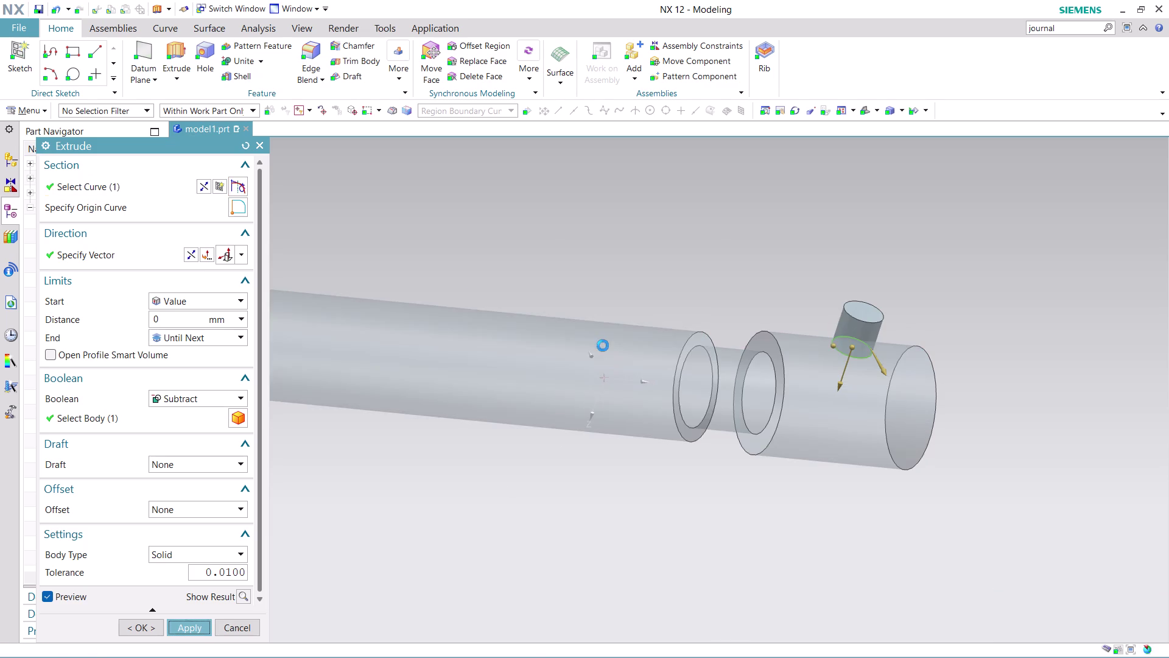
click(858, 394)
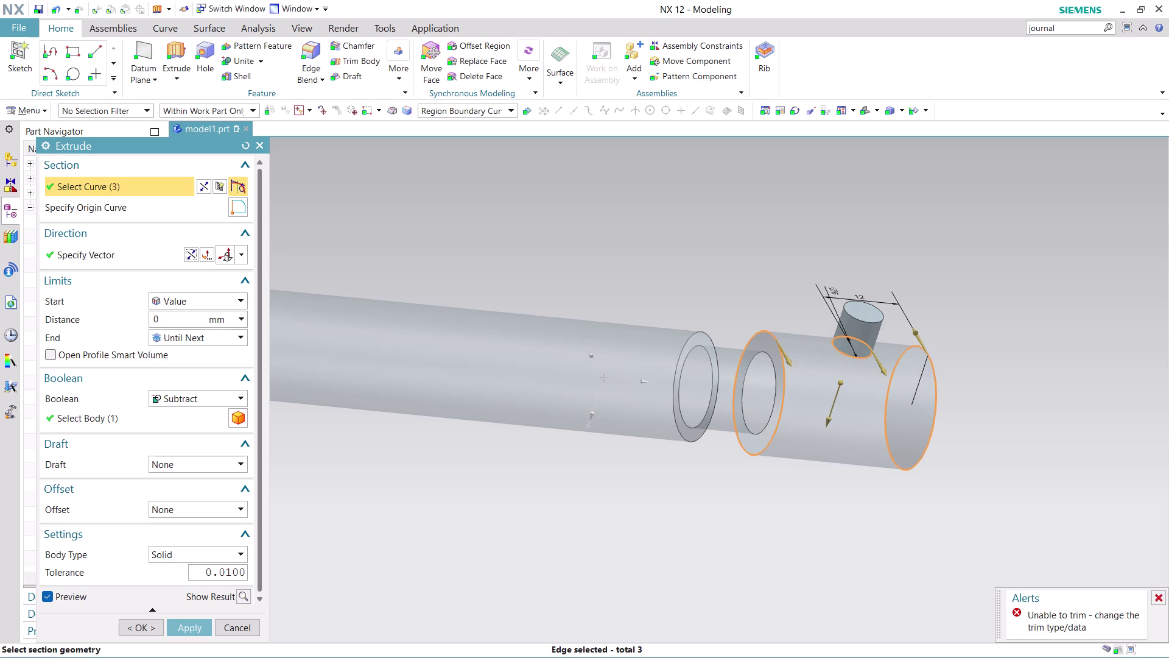
click(1004, 369)
click(228, 622)
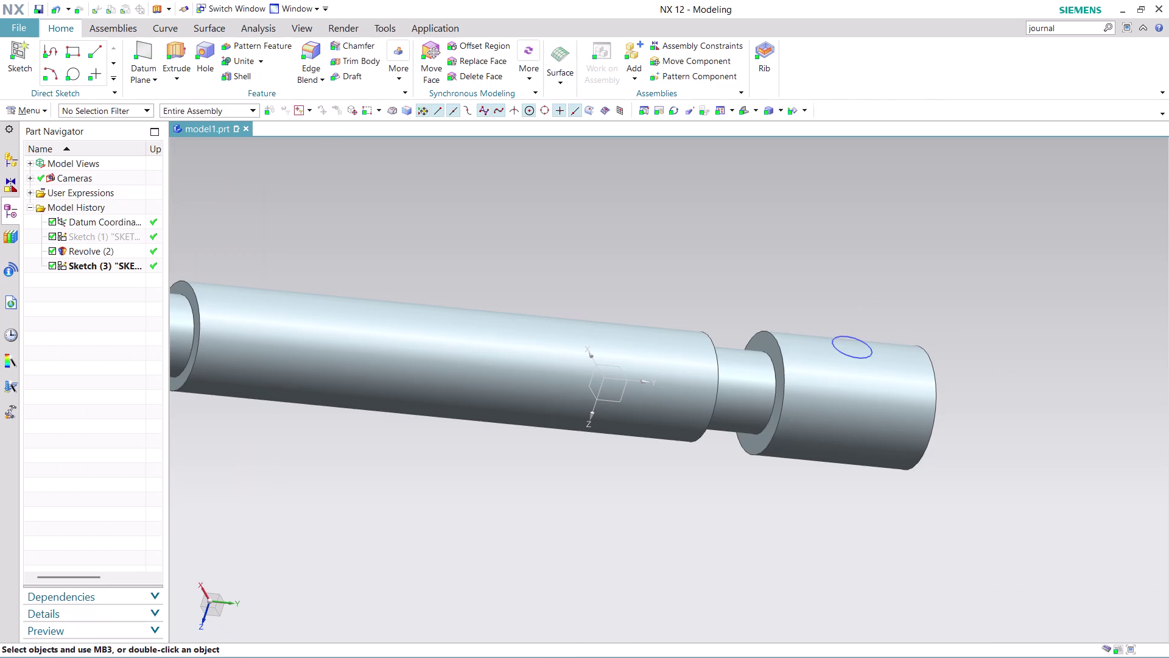
Start a new Extrude of the small circle, reversed into the shaft, ending Until Next.
click(165, 41)
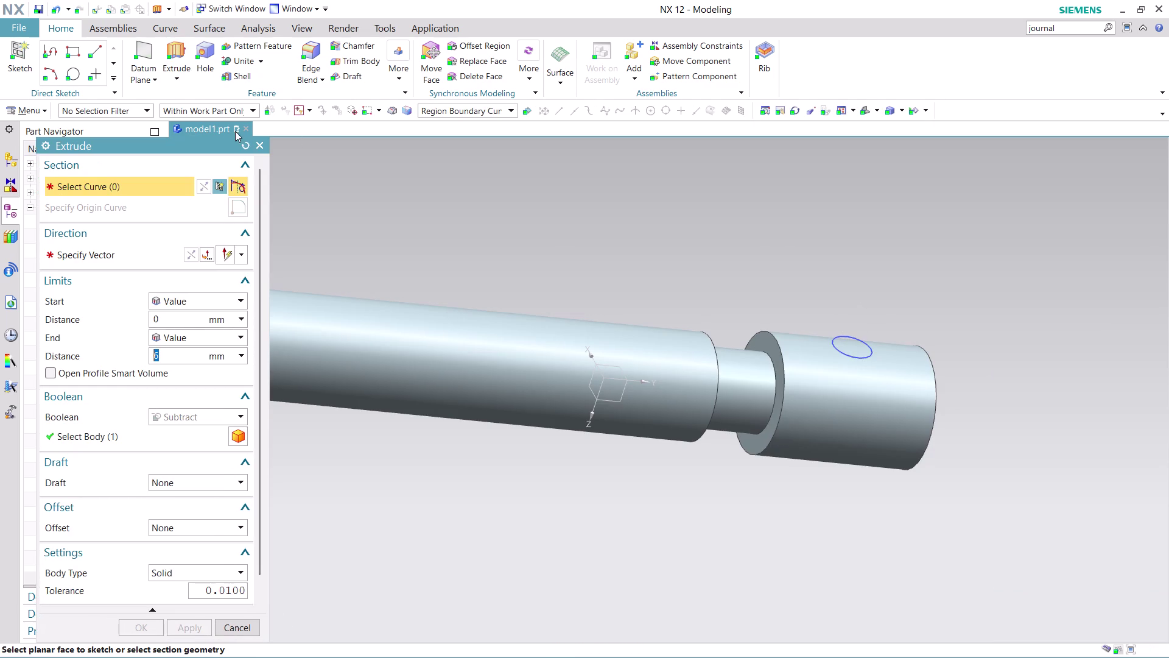
click(850, 344)
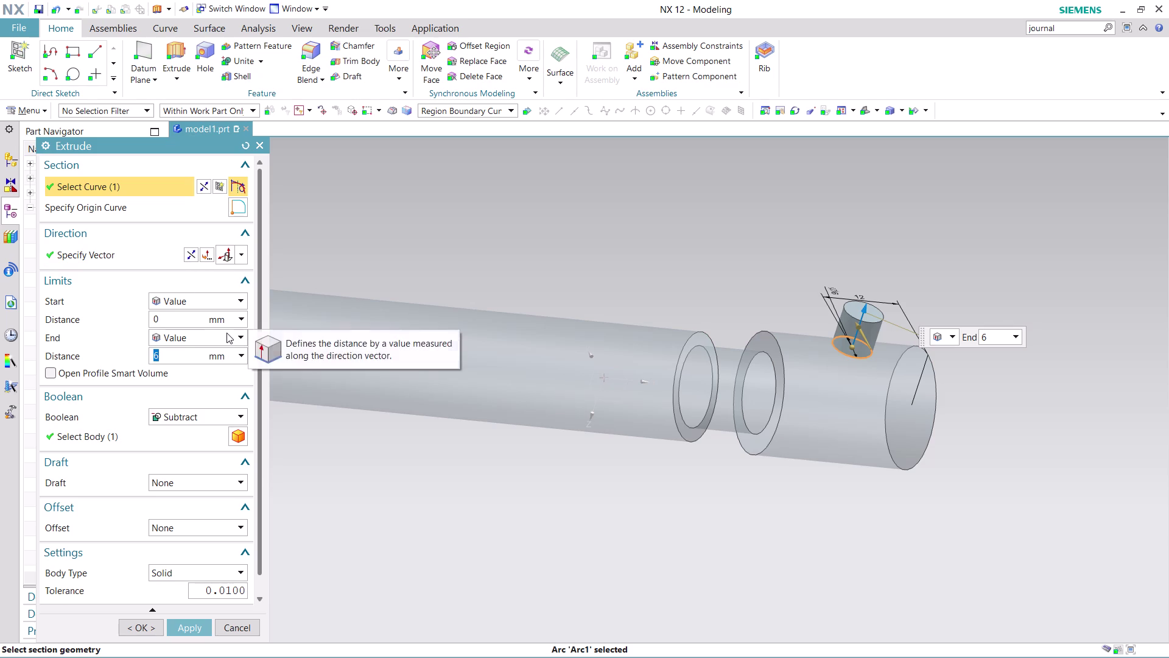
click(194, 258)
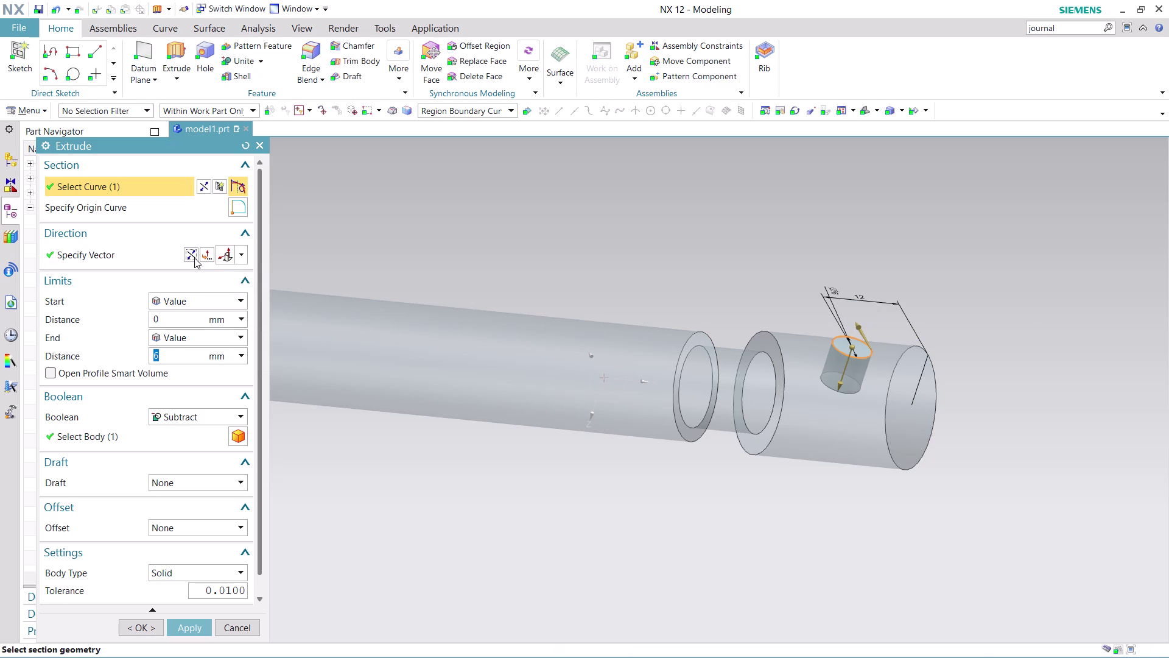
click(222, 339)
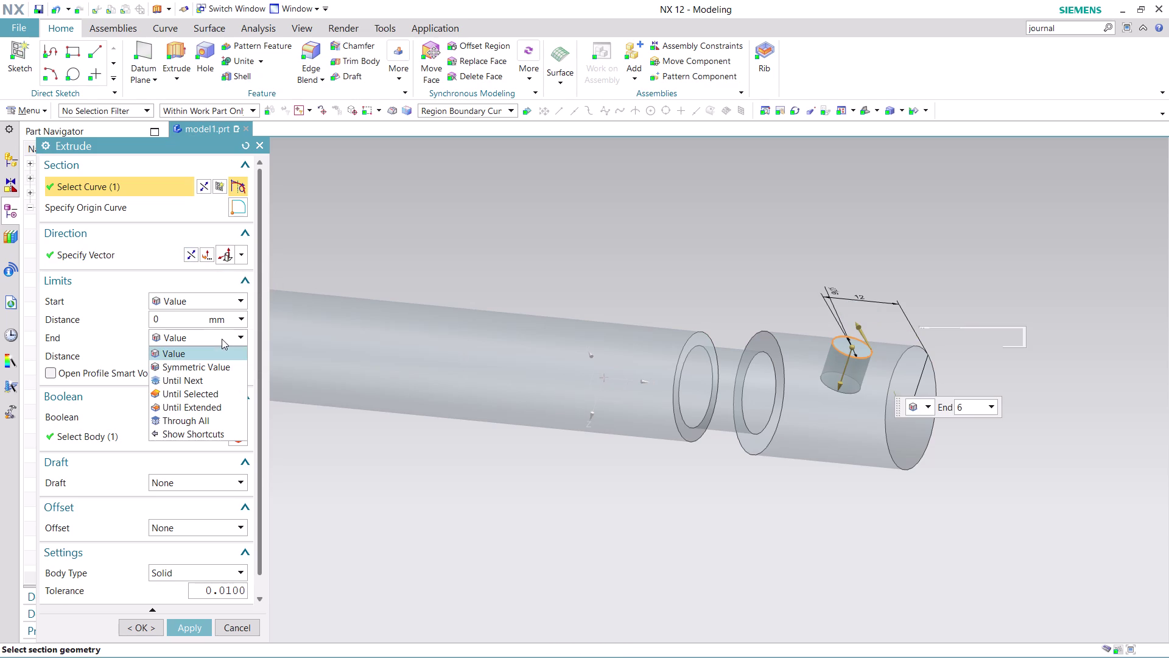
click(223, 379)
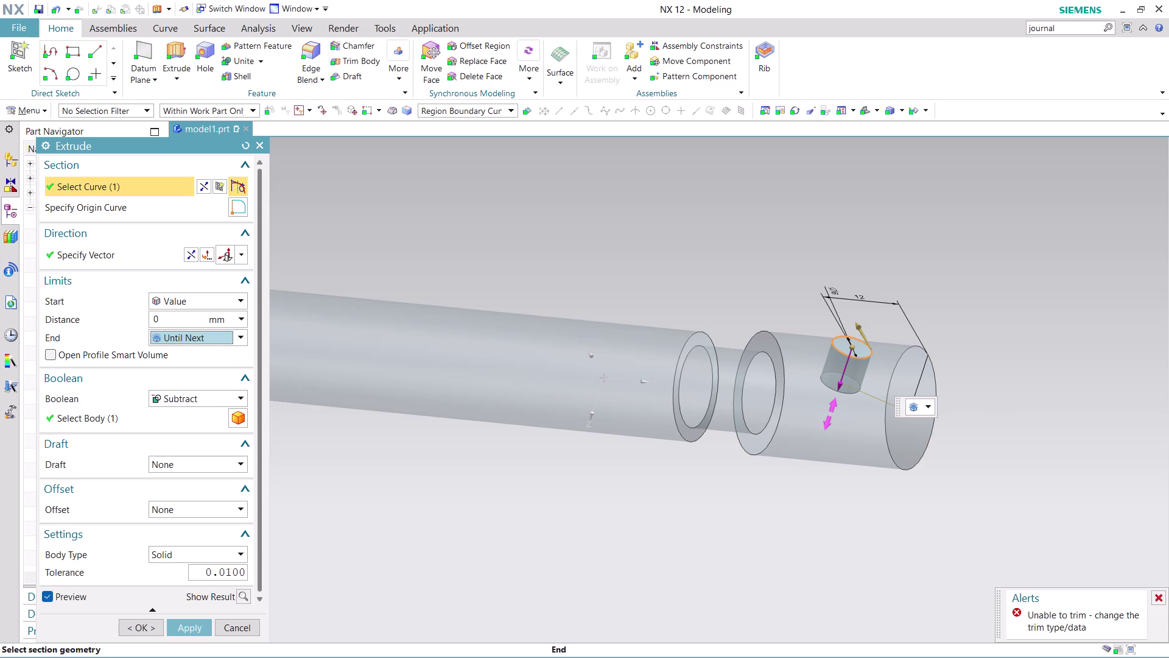
Change the extrusion End limit to Until Extended.
drag(843, 386, 832, 445)
drag(838, 385, 813, 430)
click(236, 318)
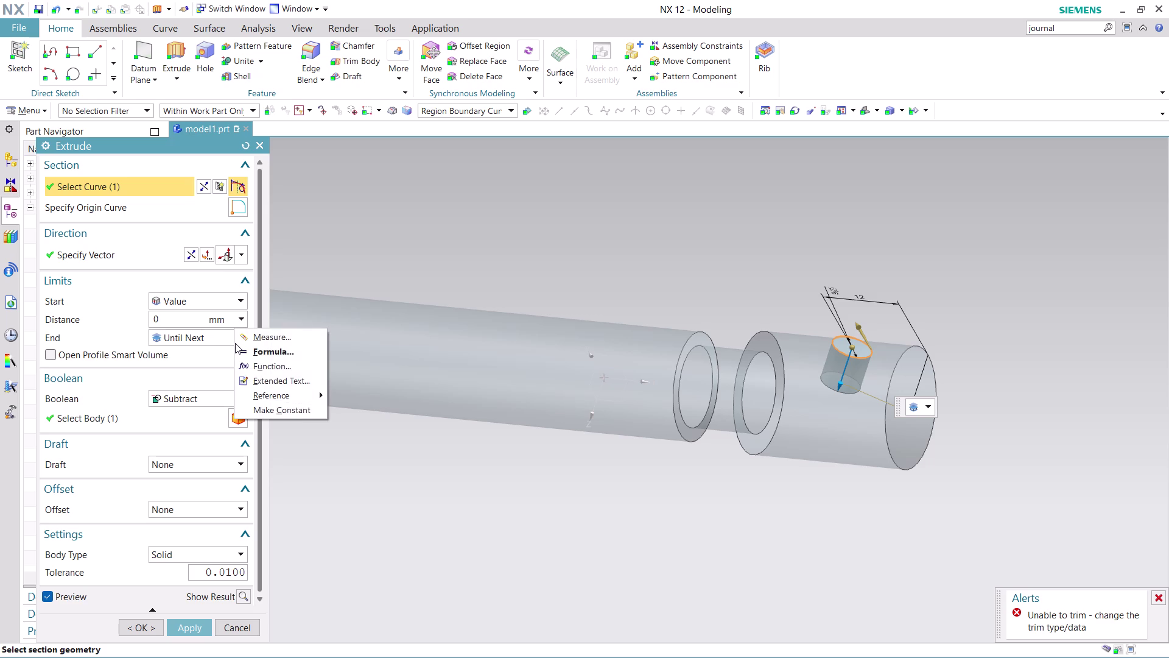
click(224, 341)
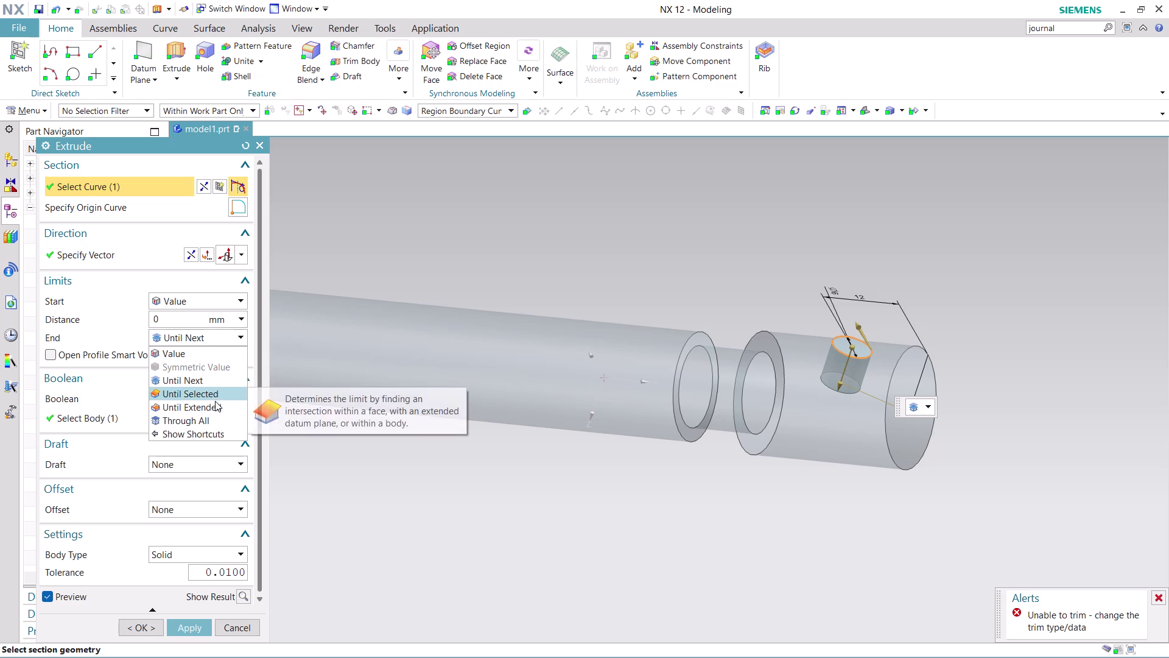
click(215, 405)
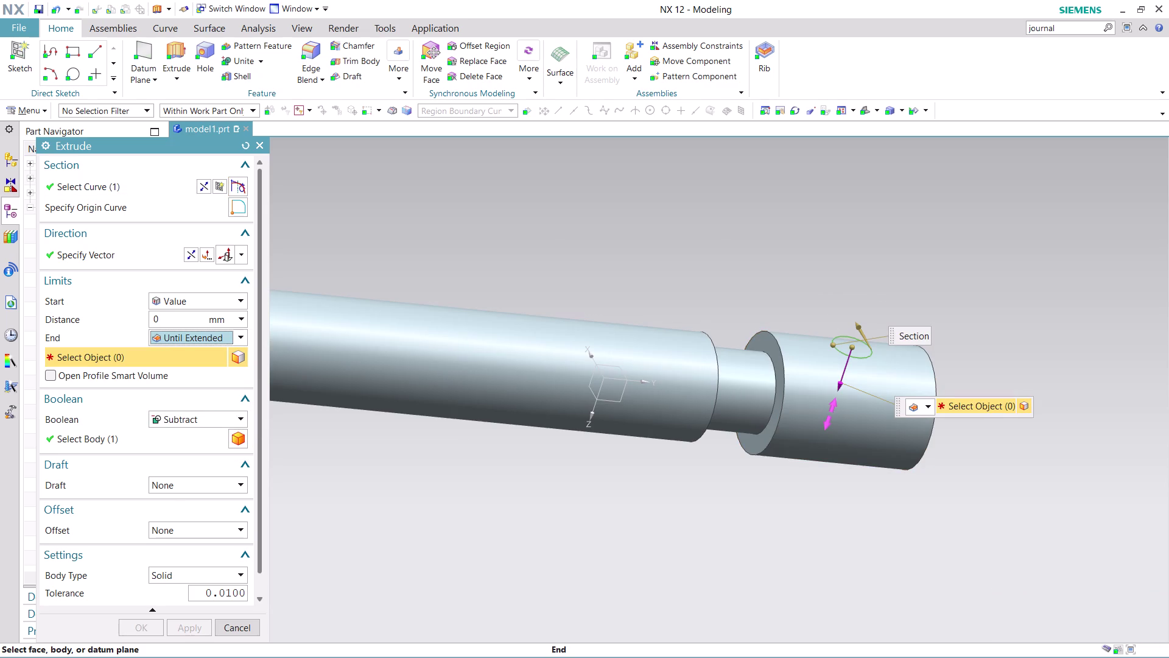
Pick the larger end cylinder face as the limit and keep Boolean Subtract.
drag(838, 389, 798, 486)
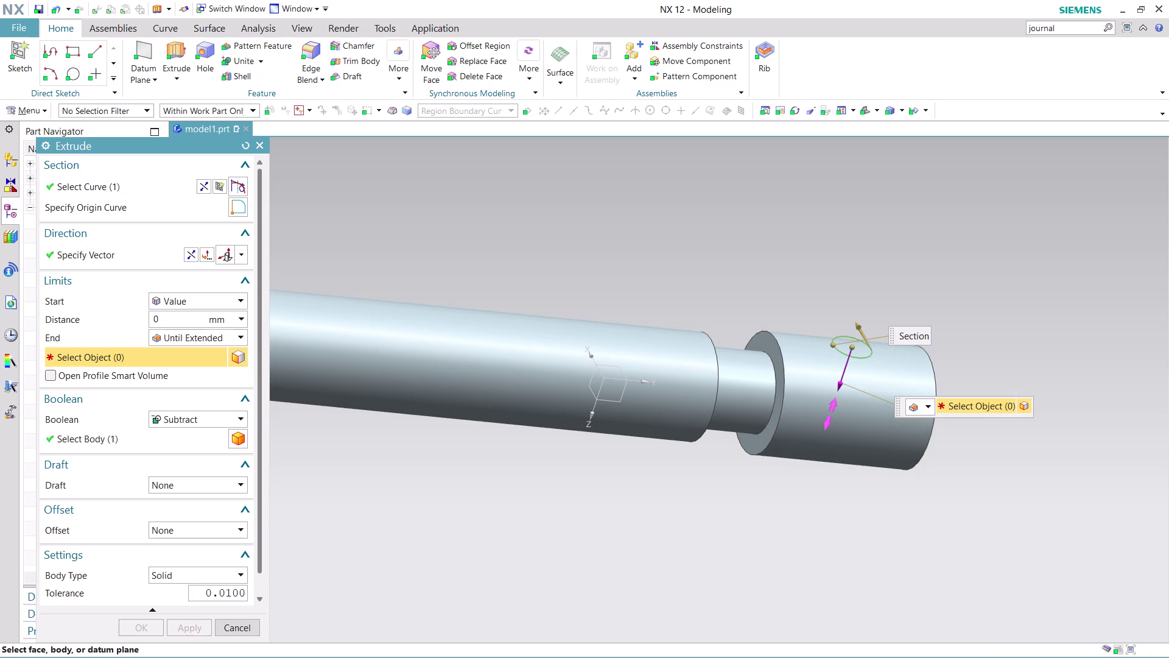
click(806, 420)
drag(838, 383, 824, 426)
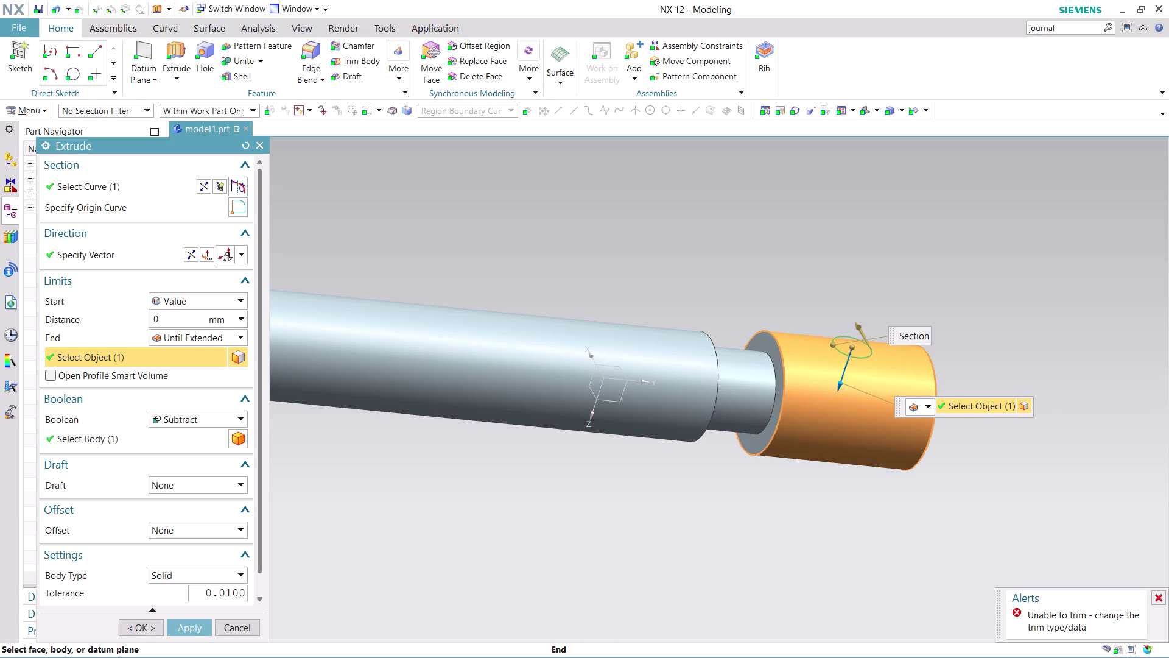
drag(824, 426, 816, 449)
click(229, 408)
click(233, 417)
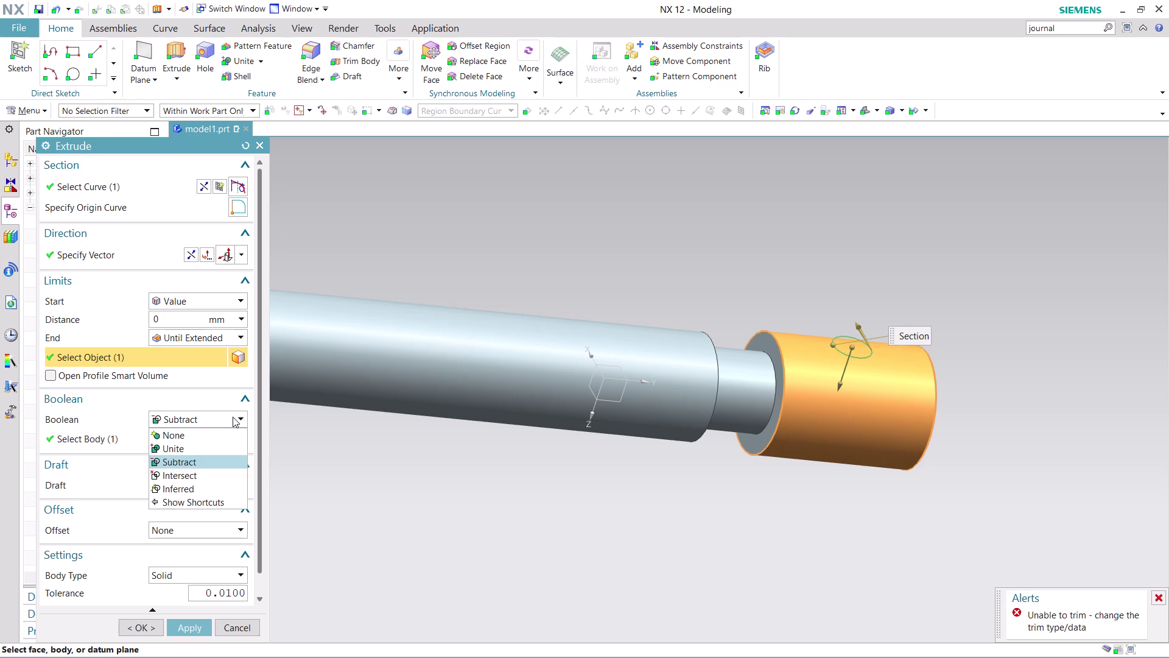
click(195, 460)
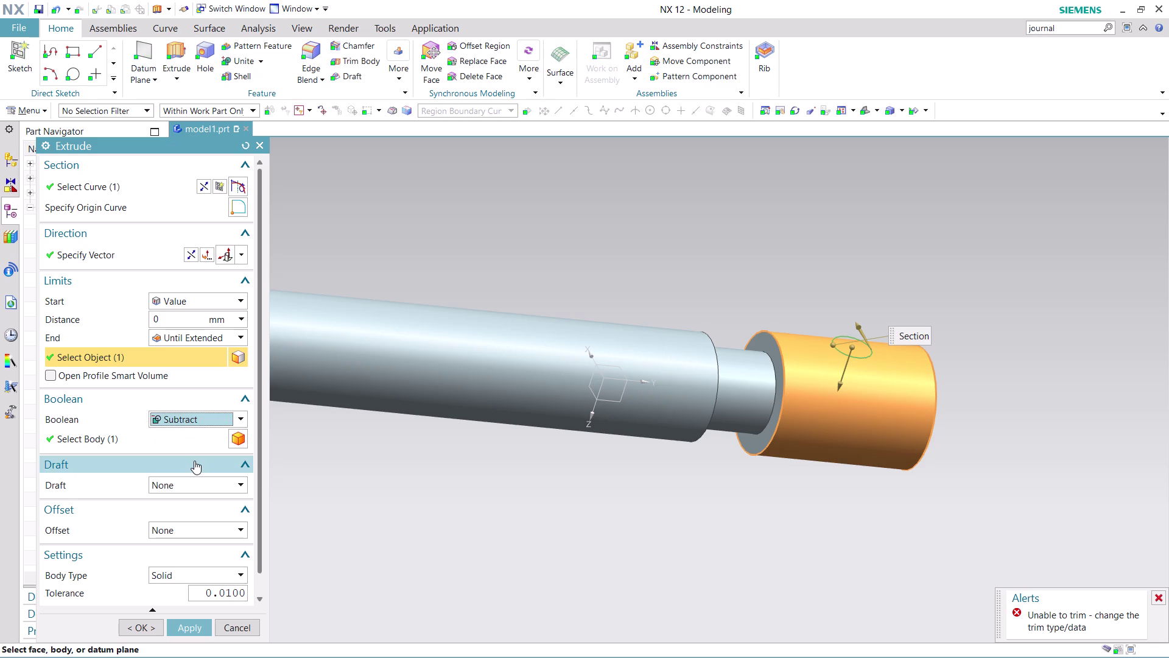
click(894, 421)
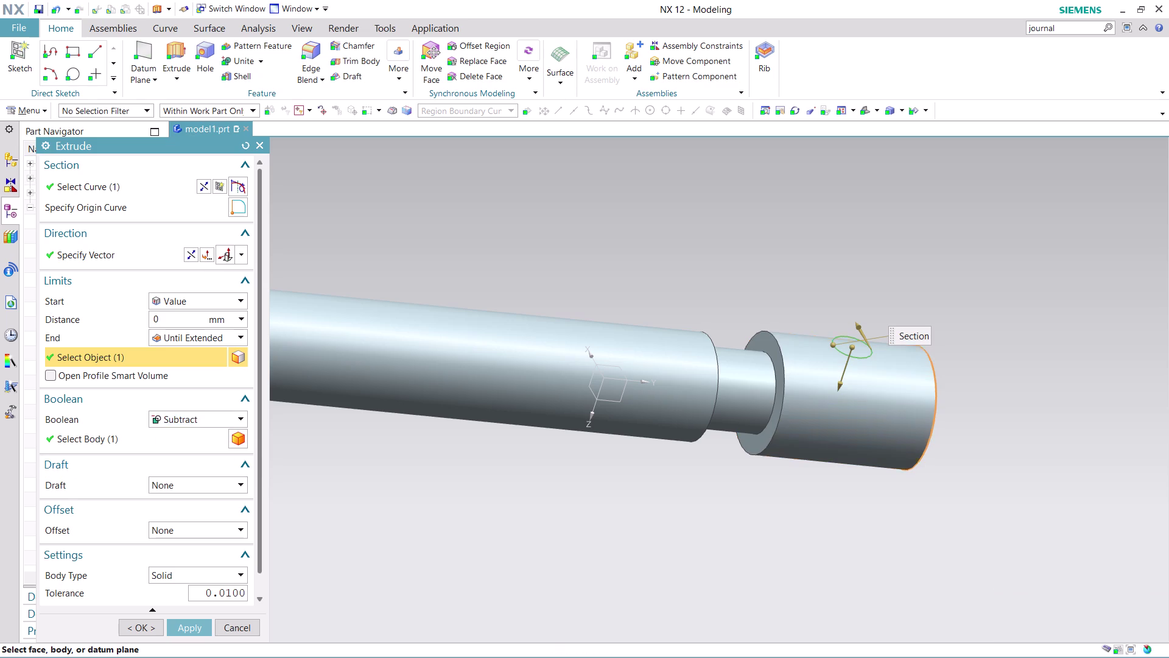
click(894, 422)
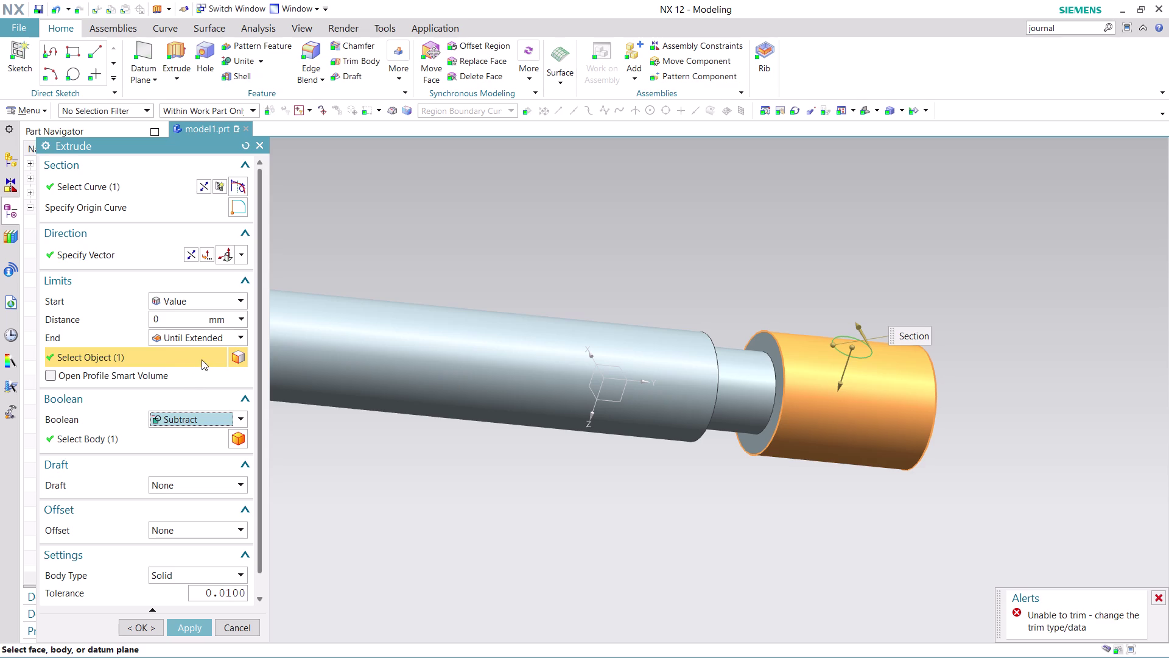
Attempt the cut, dismiss the 'Unable to trim' error, and cancel the extrusion.
click(188, 638)
click(187, 625)
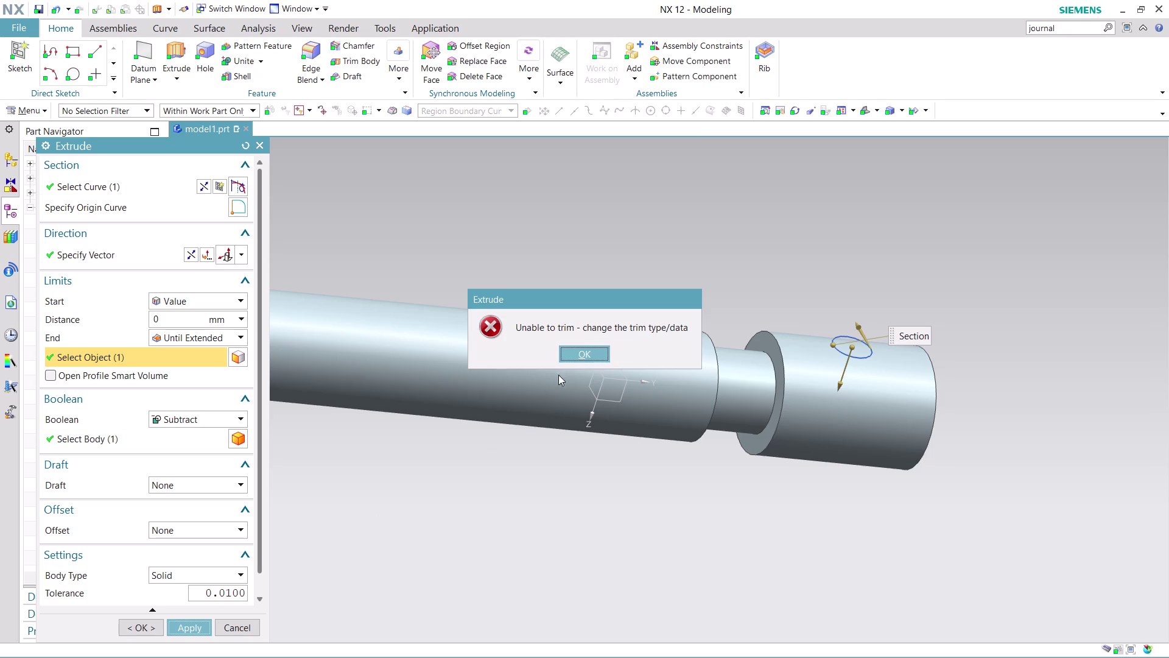
click(582, 352)
scroll(down, 3)
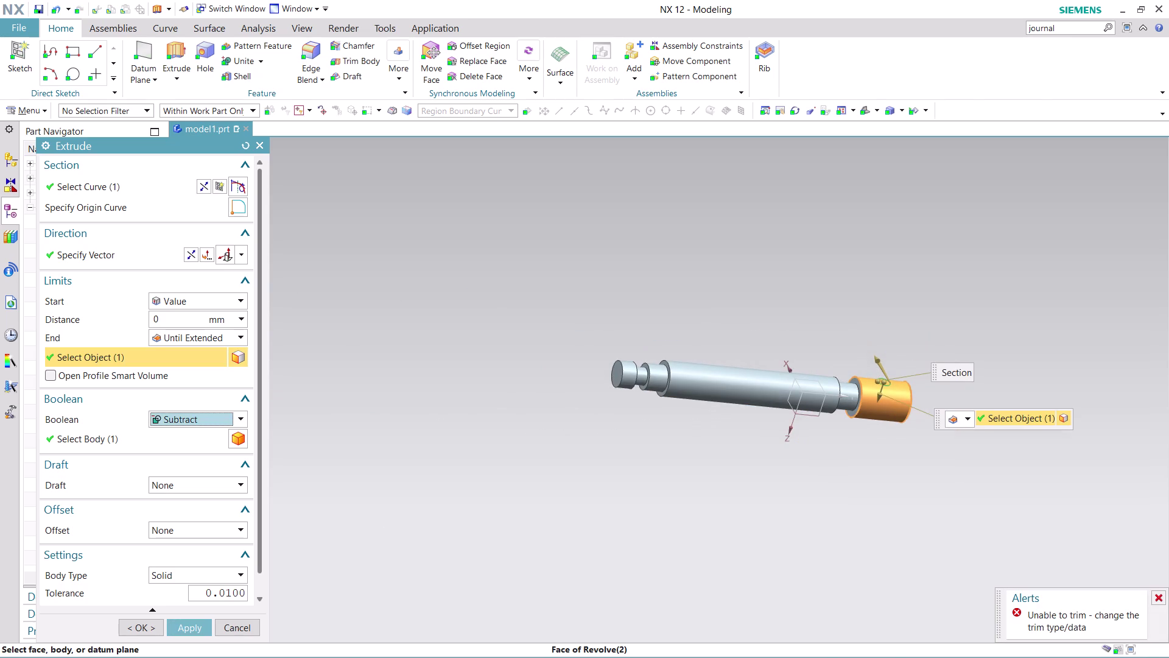
scroll(up, 3)
middle_drag(879, 450, 809, 315)
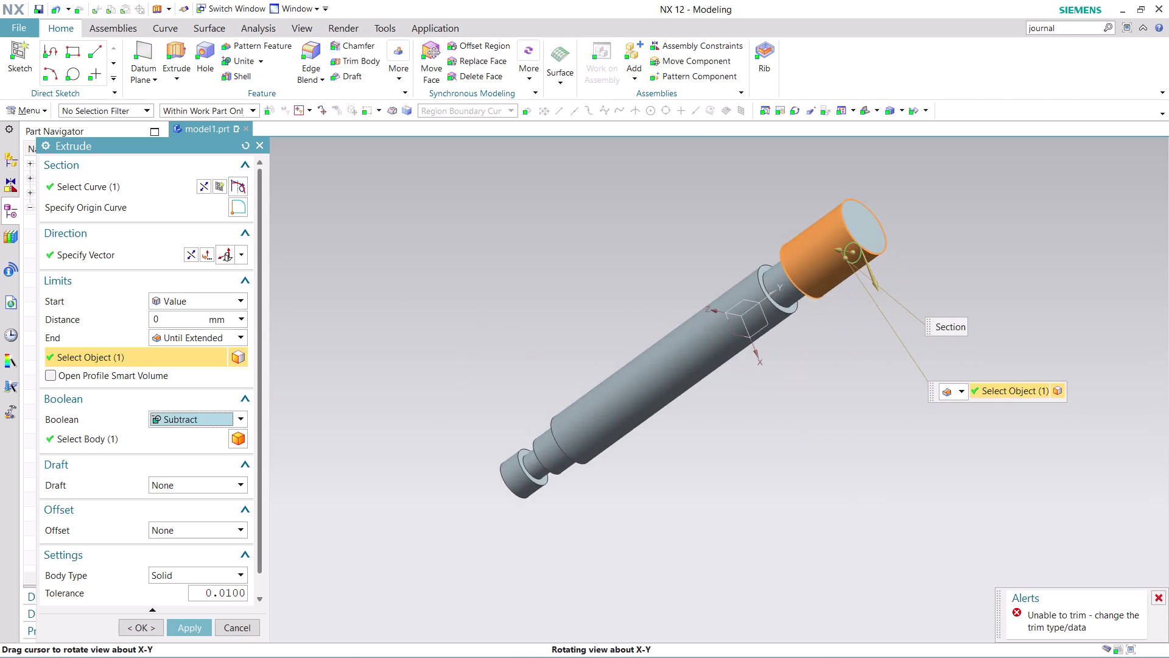
middle_drag(809, 315, 836, 364)
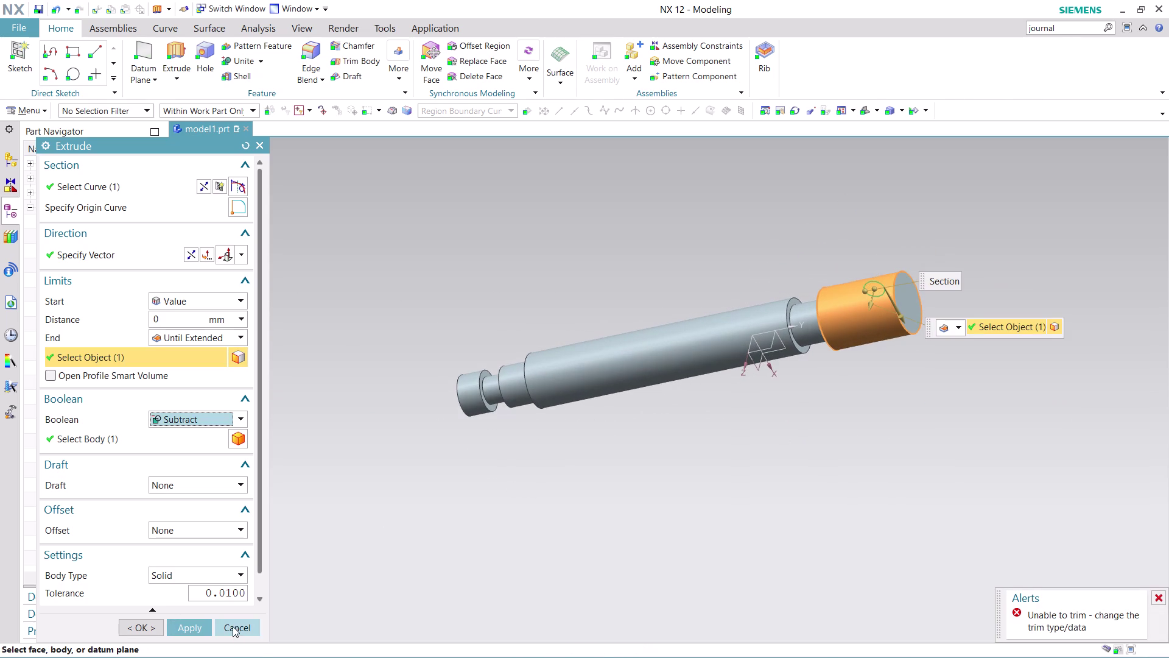
click(251, 629)
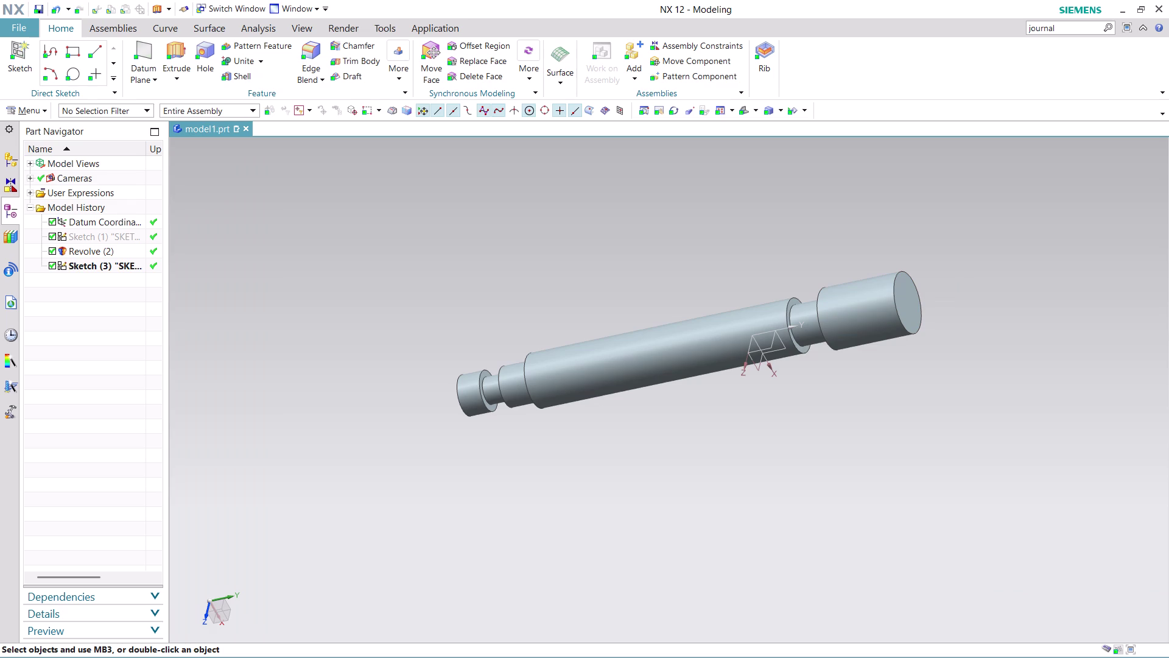
Edit SKETCH_000, the shaft's stepped profile sketch, from the Part Navigator.
click(93, 234)
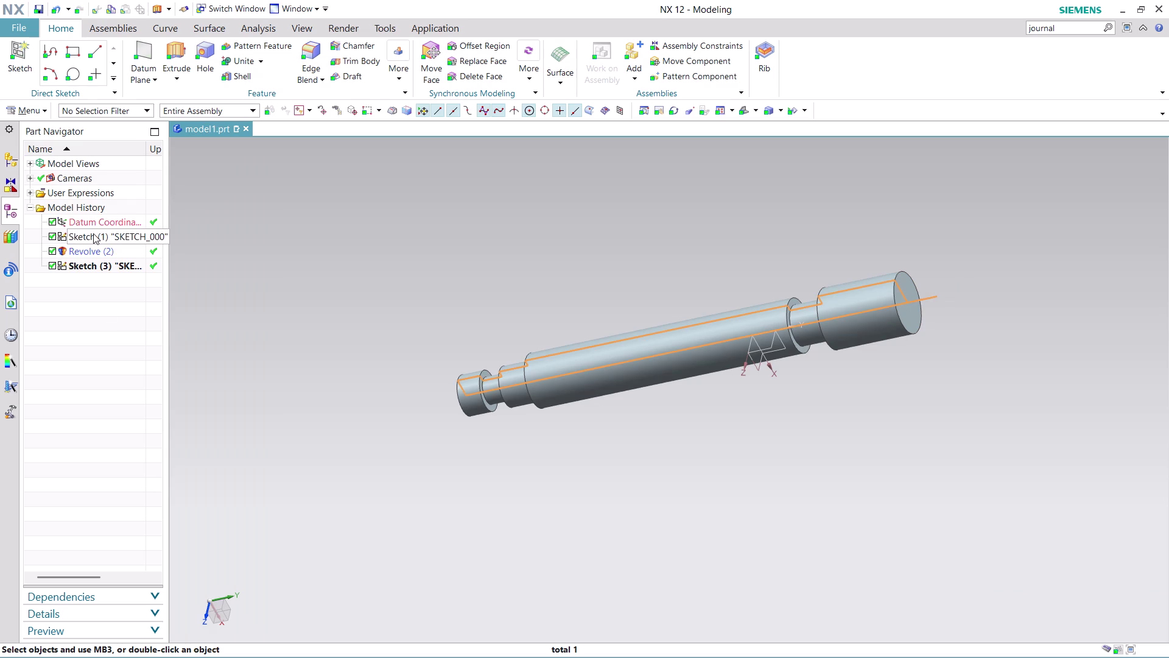
right_click(94, 234)
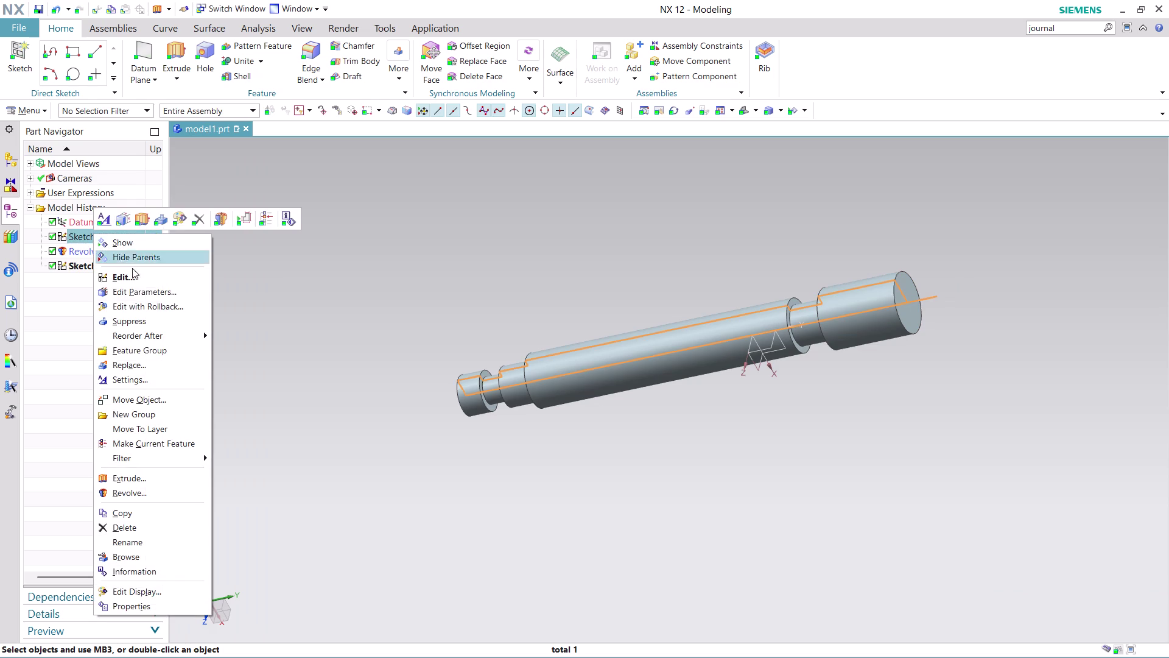
click(183, 312)
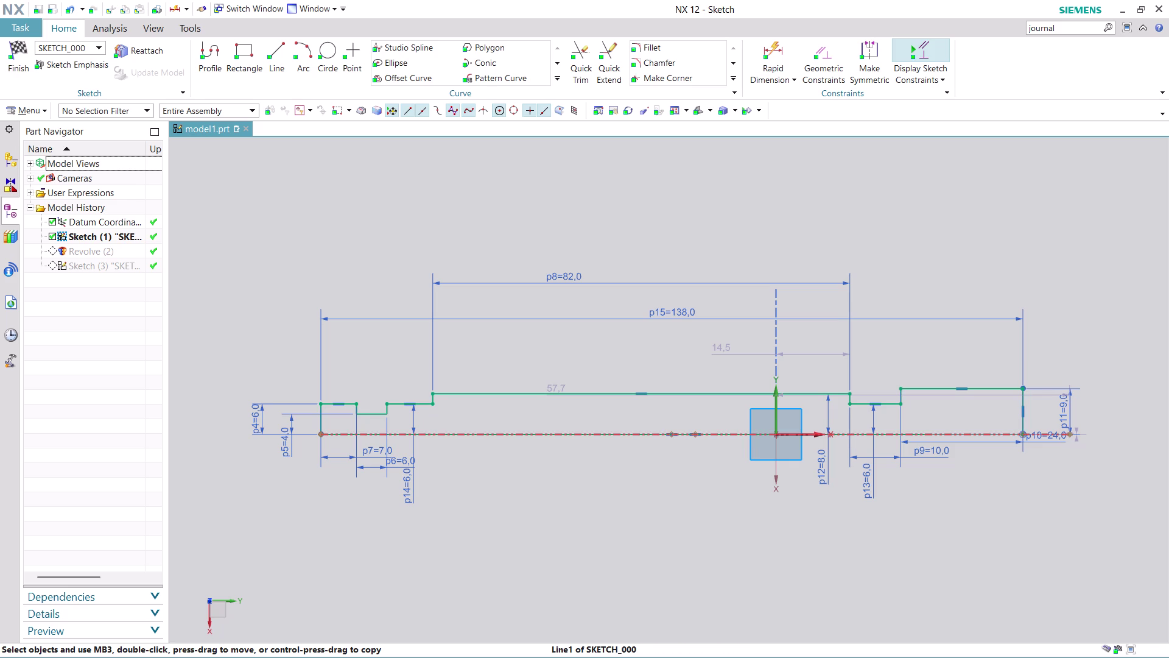
Drag the shaft profile upward above the sketch origin.
drag(618, 434, 633, 412)
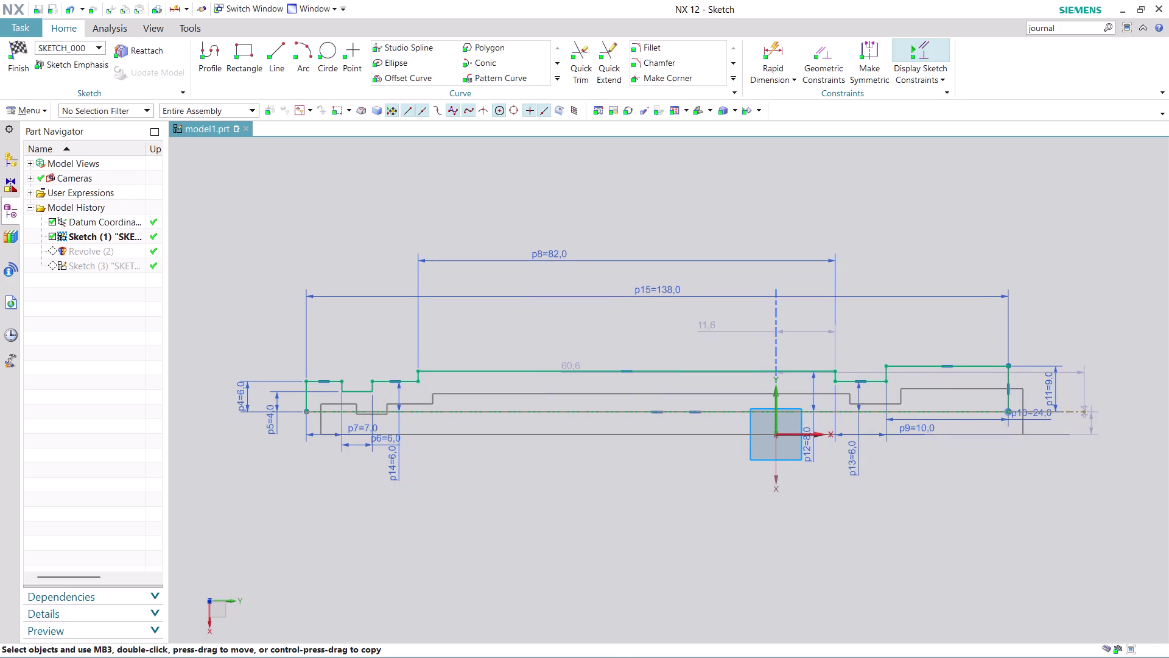
drag(632, 411, 639, 406)
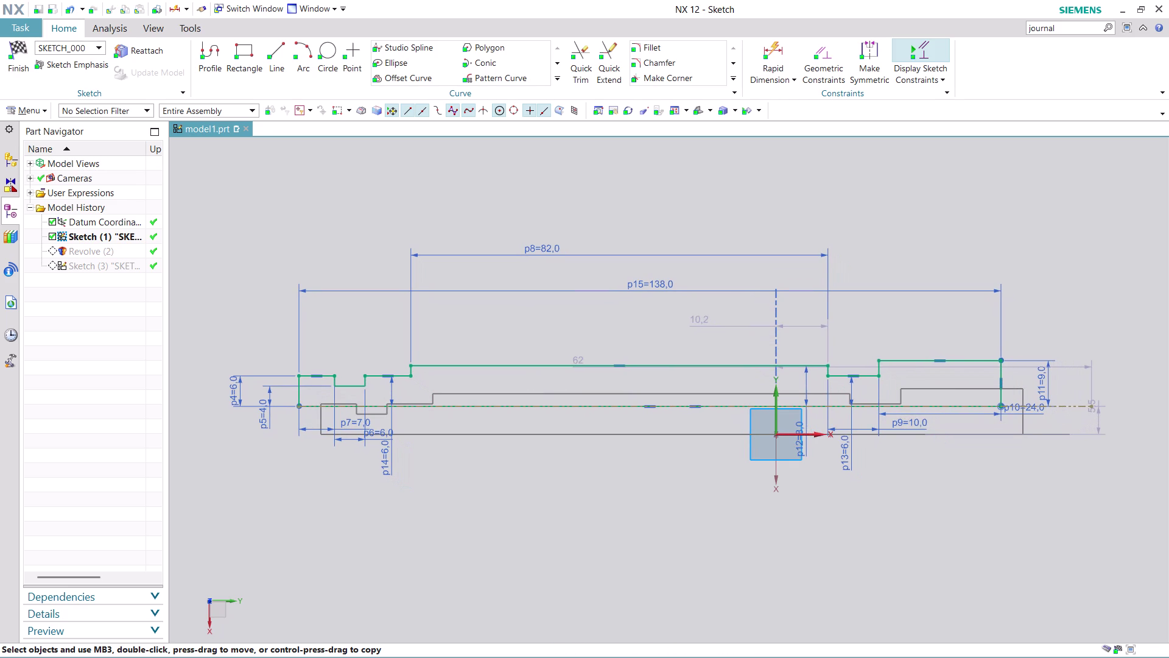
drag(640, 406, 640, 422)
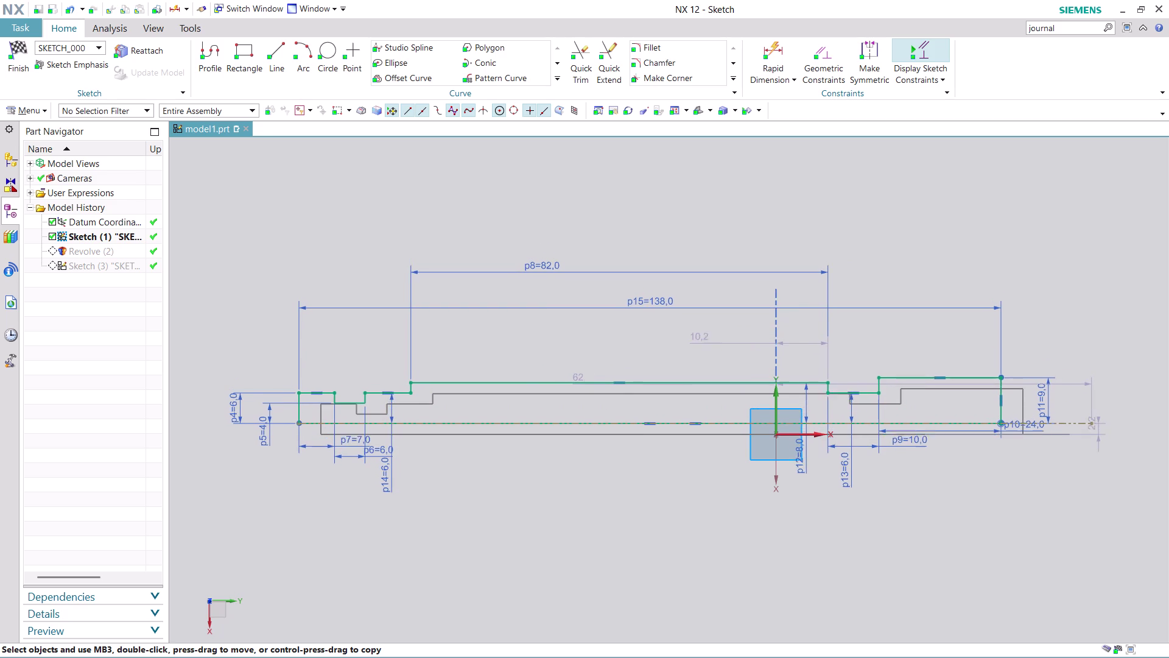
drag(640, 422, 619, 365)
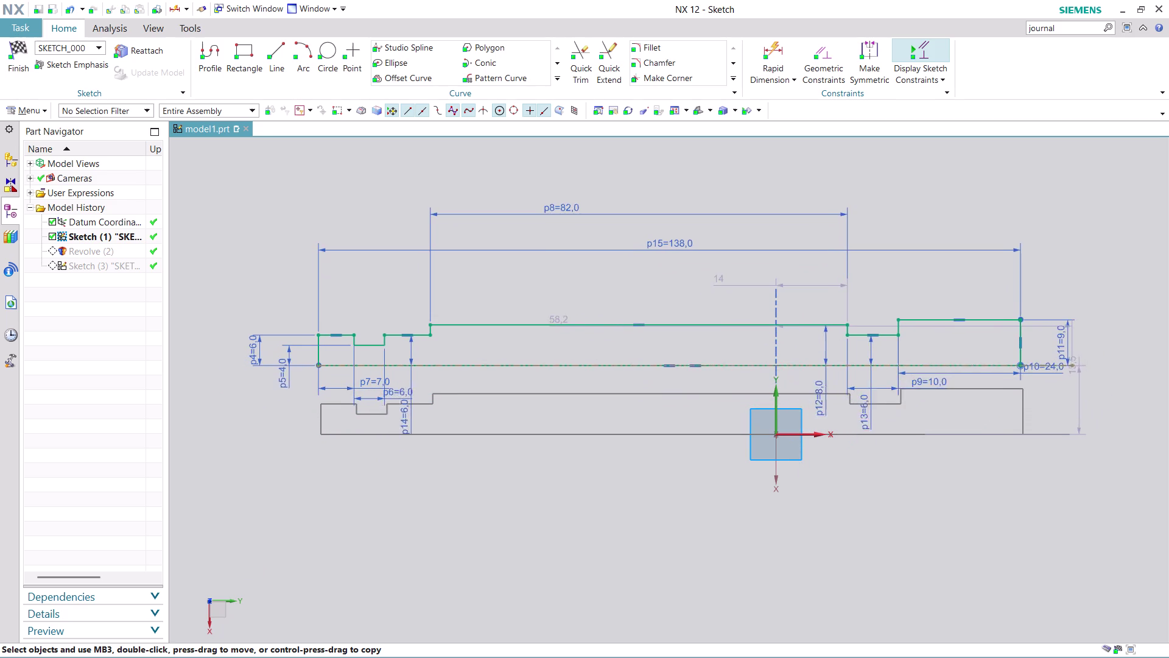
drag(619, 364, 589, 338)
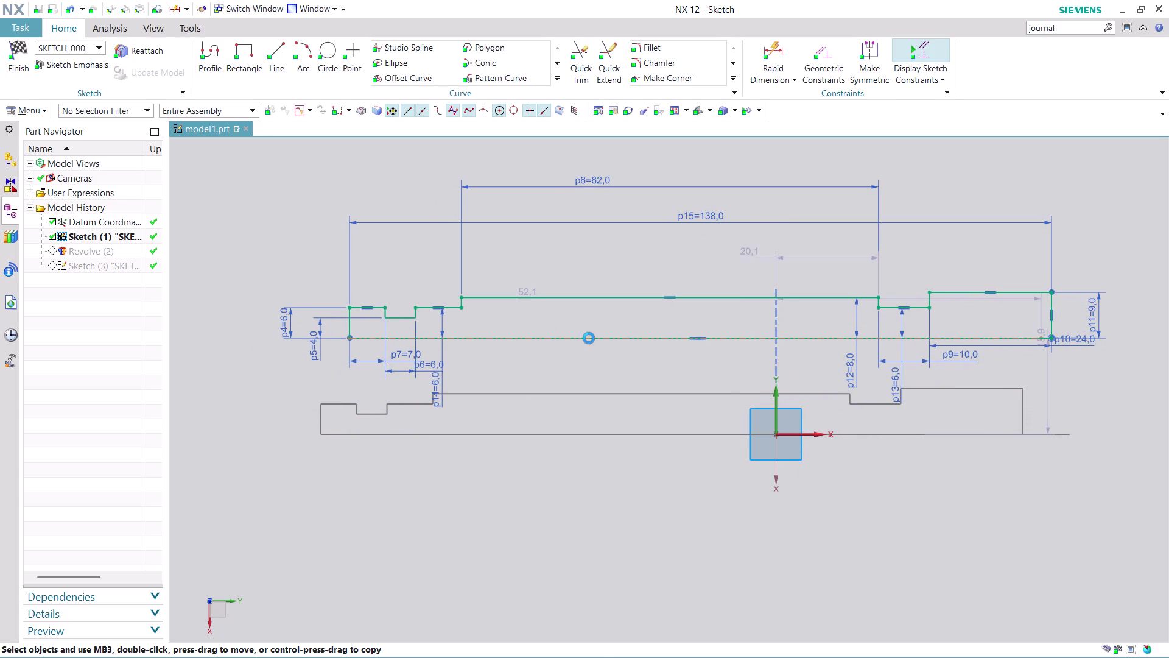
scroll(up, 3)
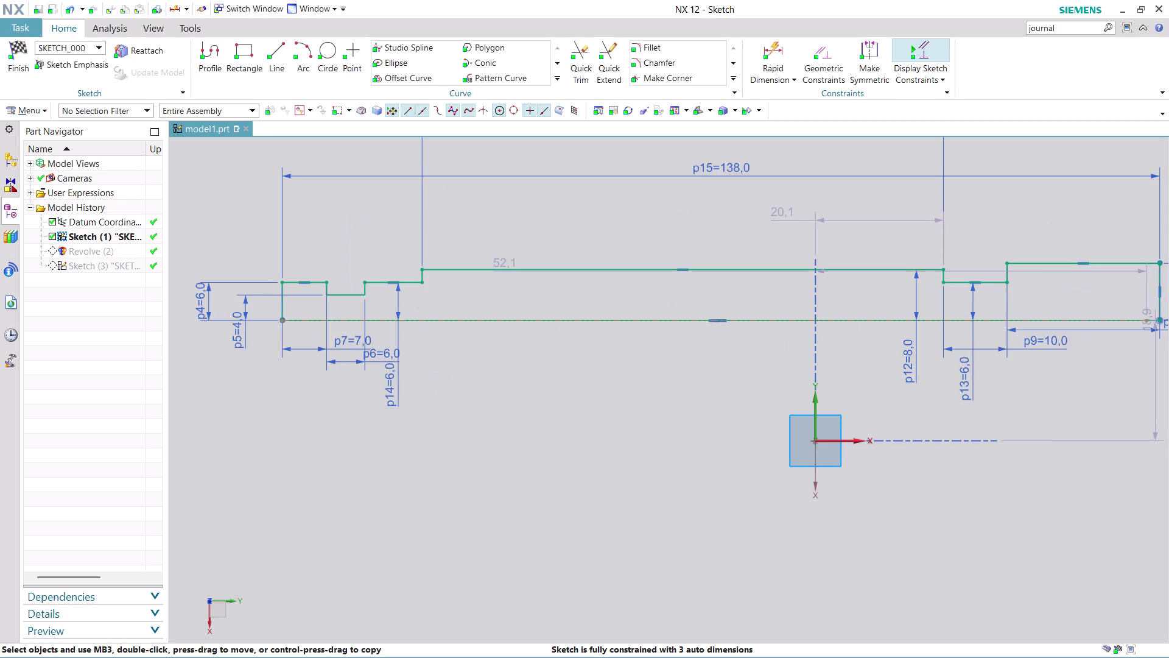
Try selecting the sketch origin and the 138 mm length dimension, then undo.
click(815, 439)
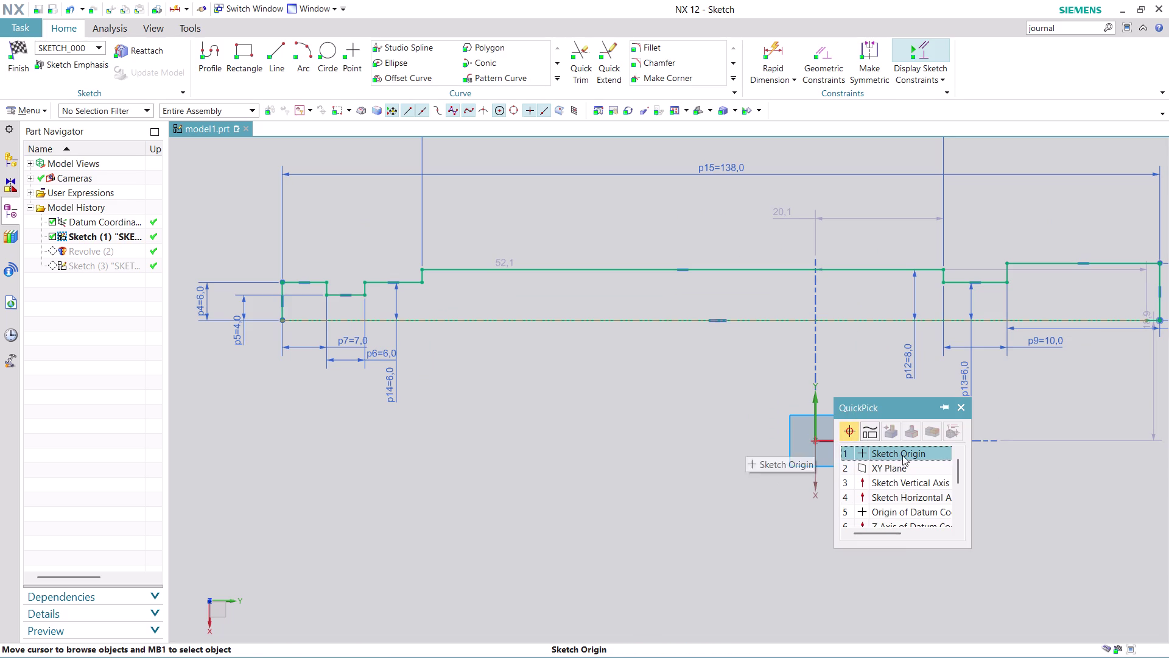
click(902, 455)
click(660, 316)
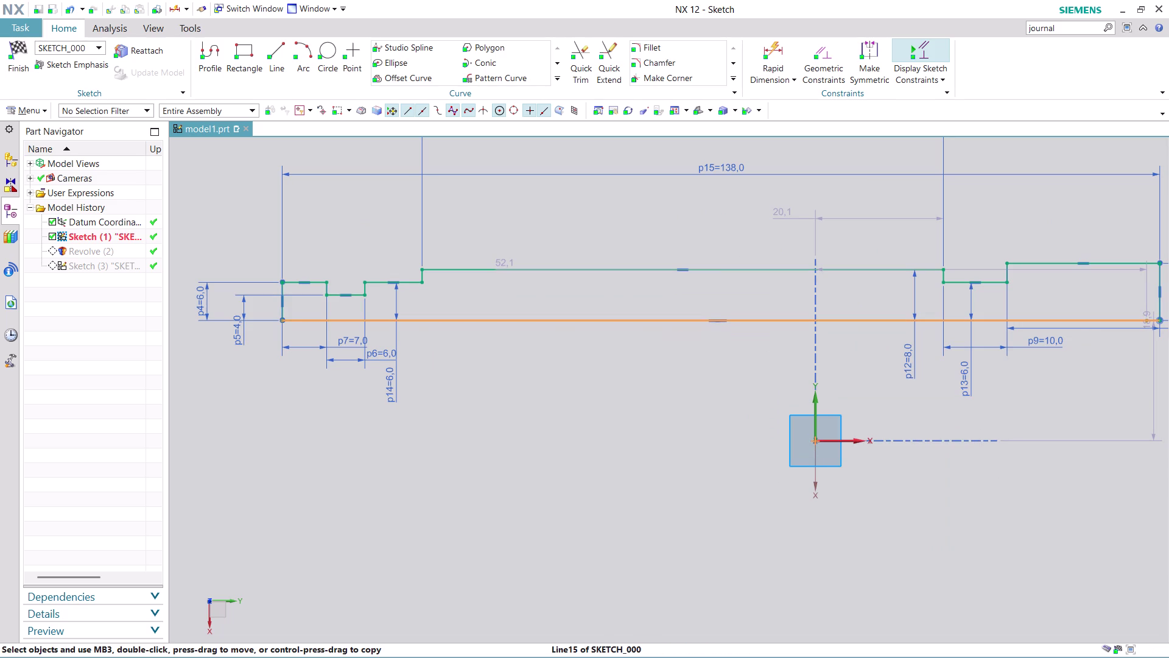
click(722, 299)
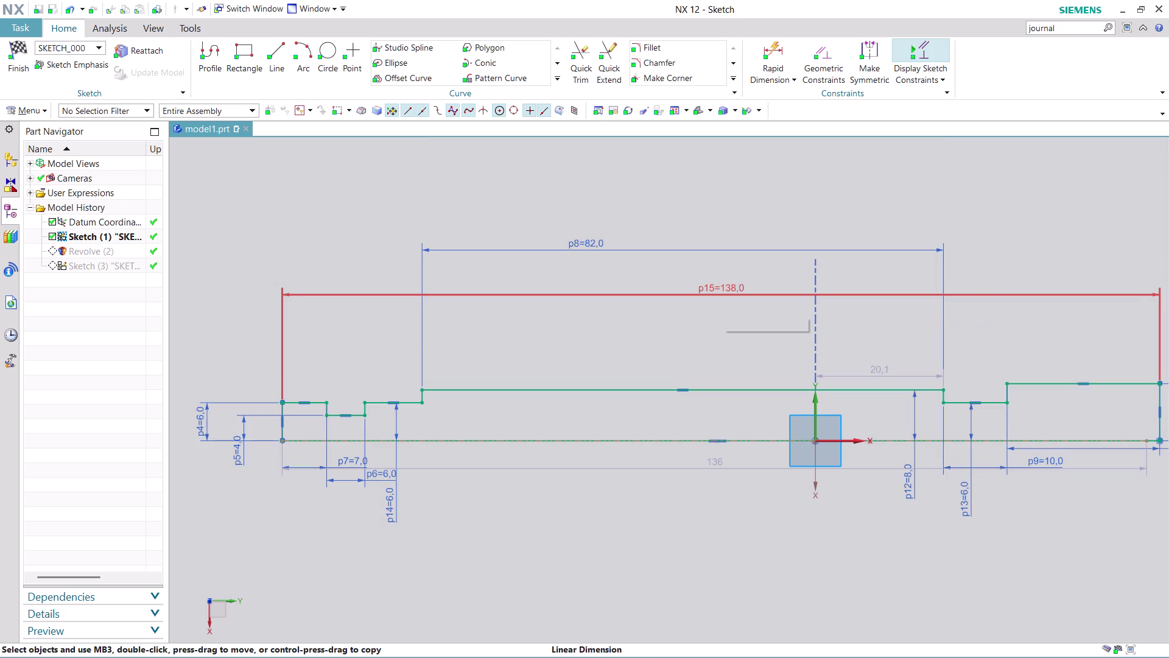
scroll(down, 3)
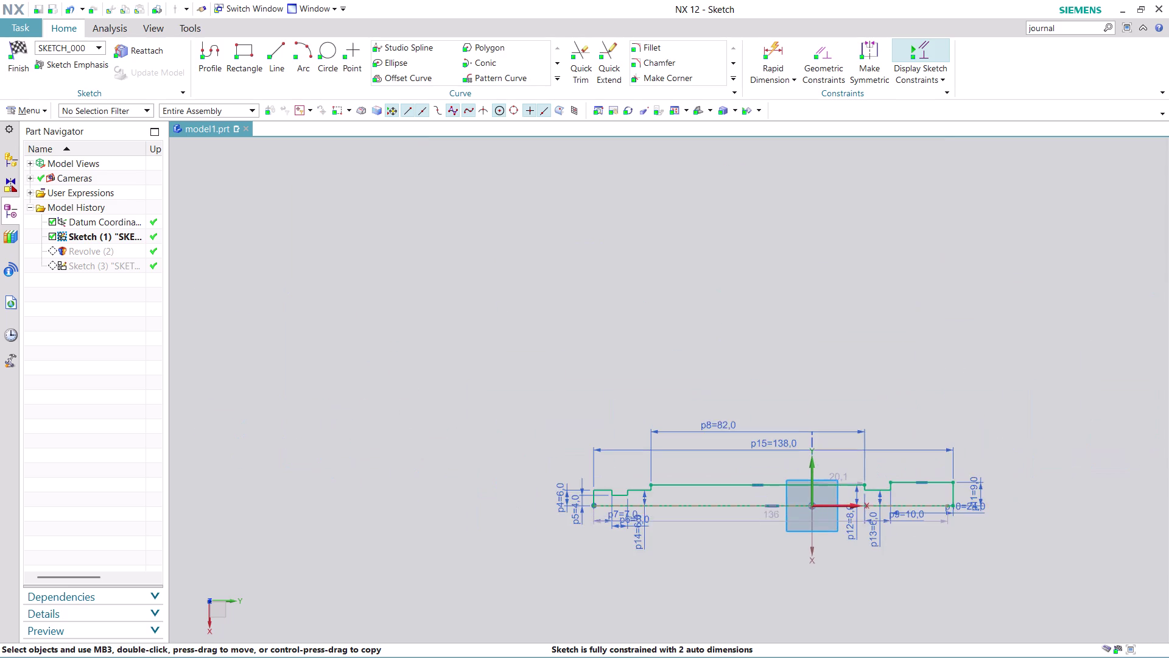
scroll(up, 3)
scroll(up, 3)
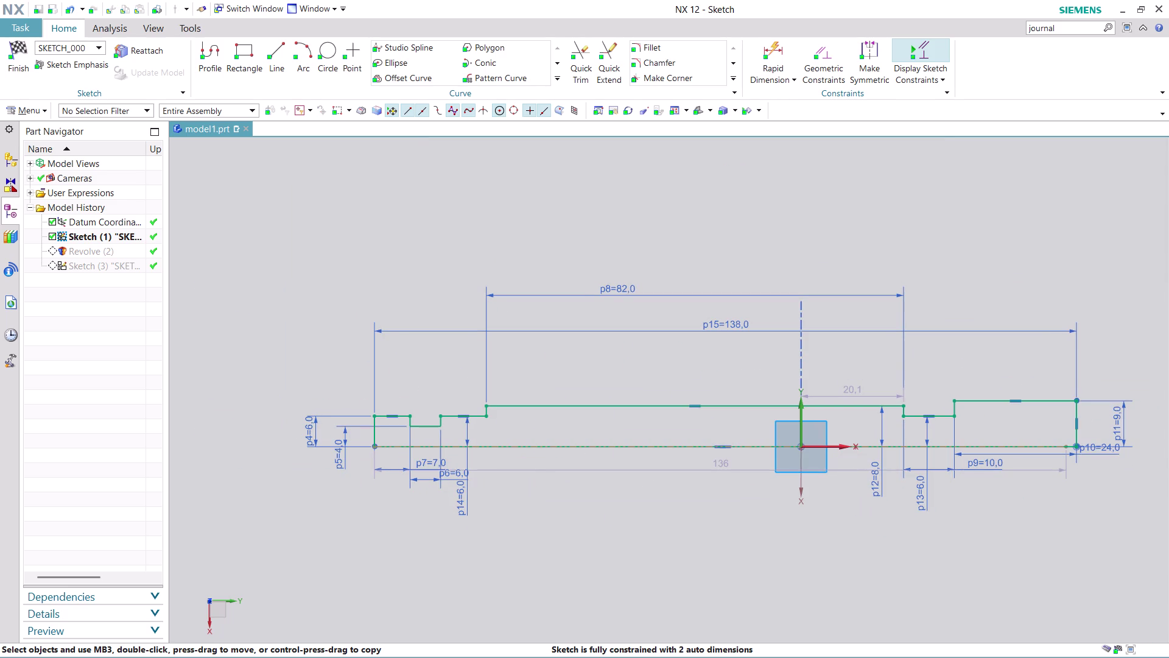
key(ctrl+z)
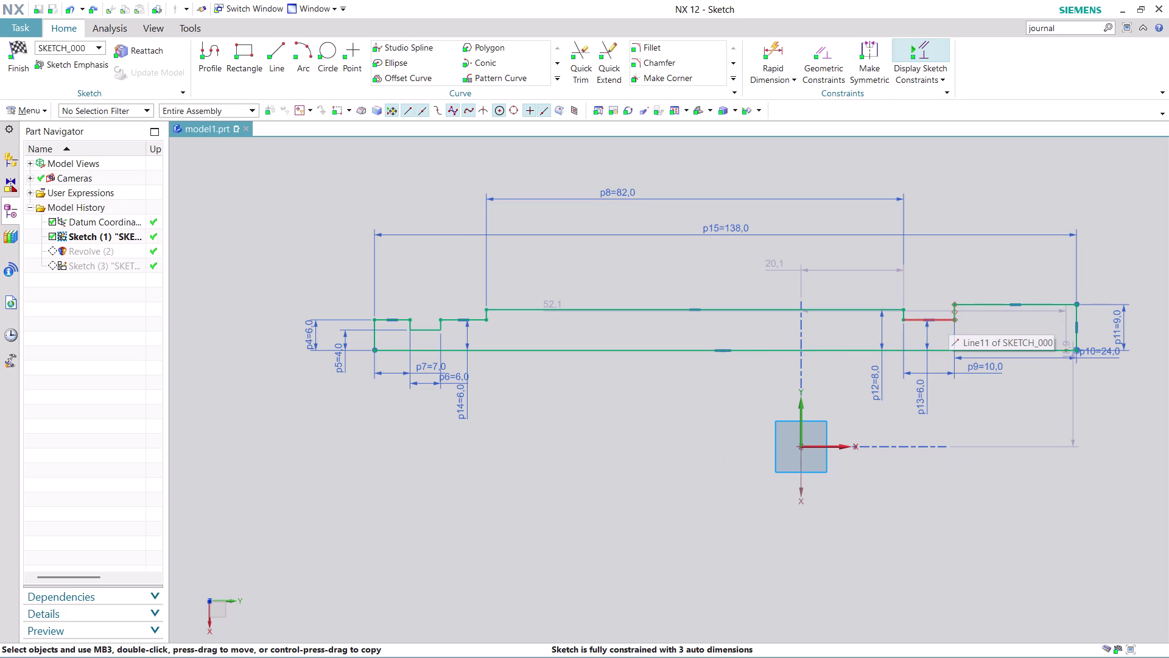
Constrain the sketch origin to the midpoint of the profile's centre line.
click(741, 350)
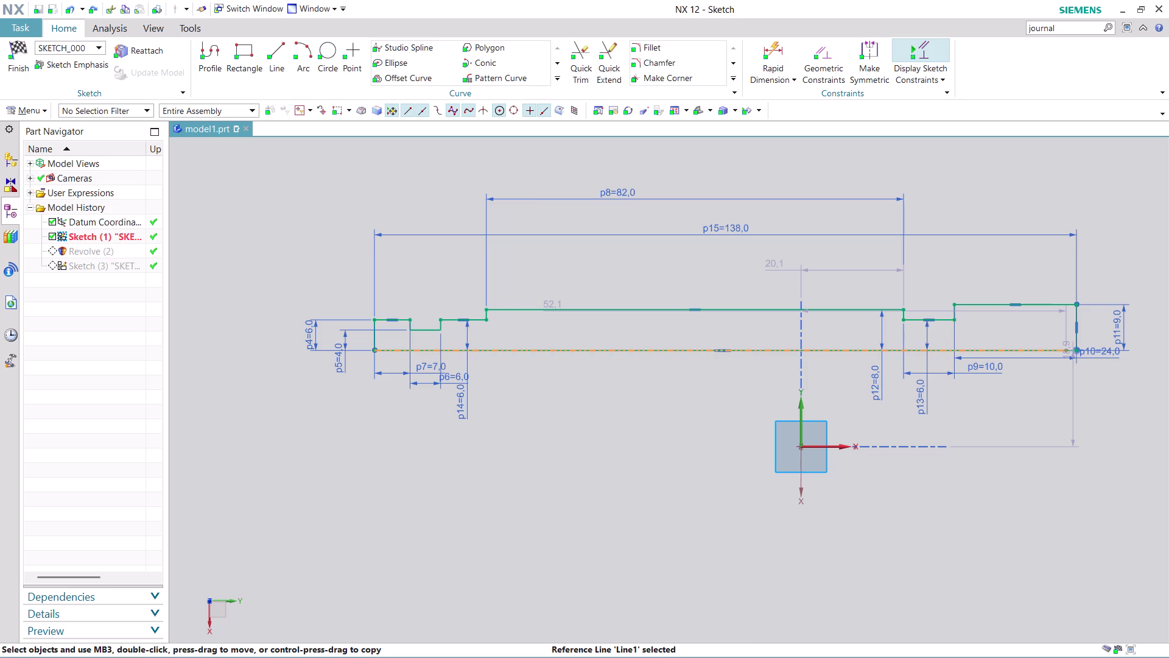
click(802, 445)
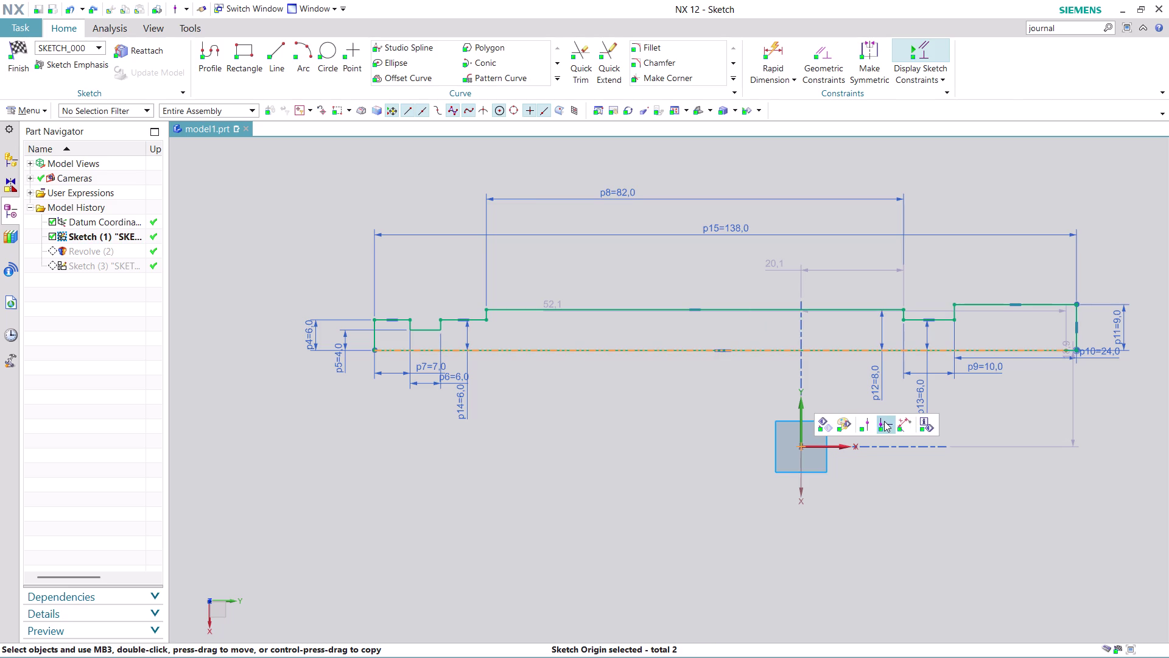
click(884, 421)
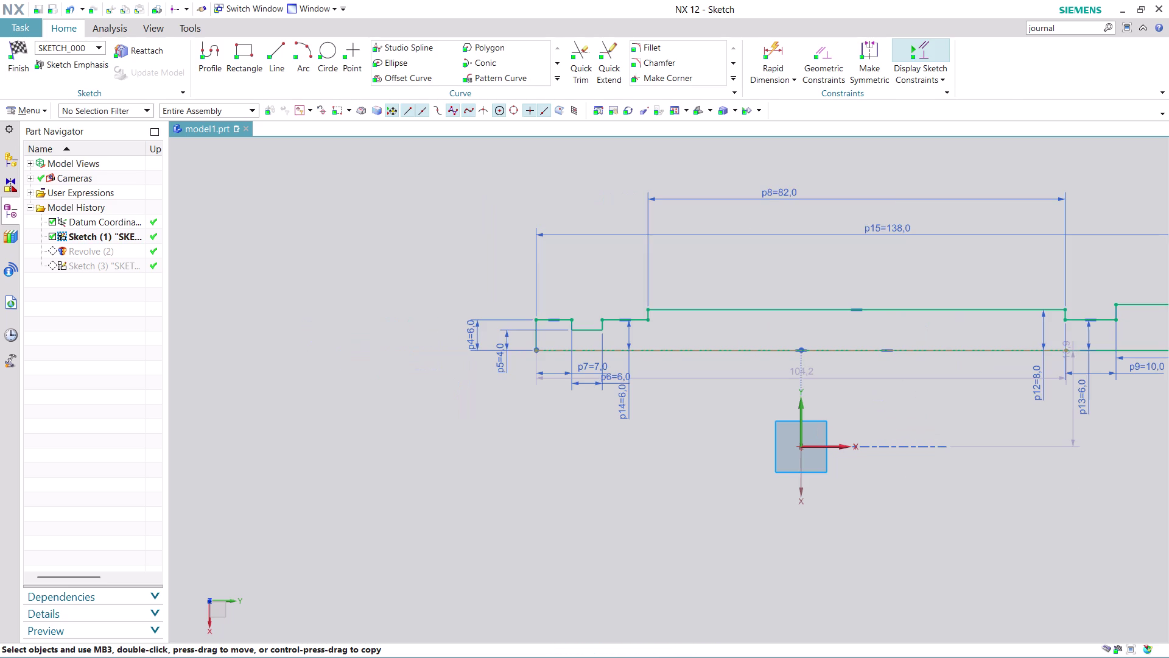
scroll(down, 3)
scroll(up, 3)
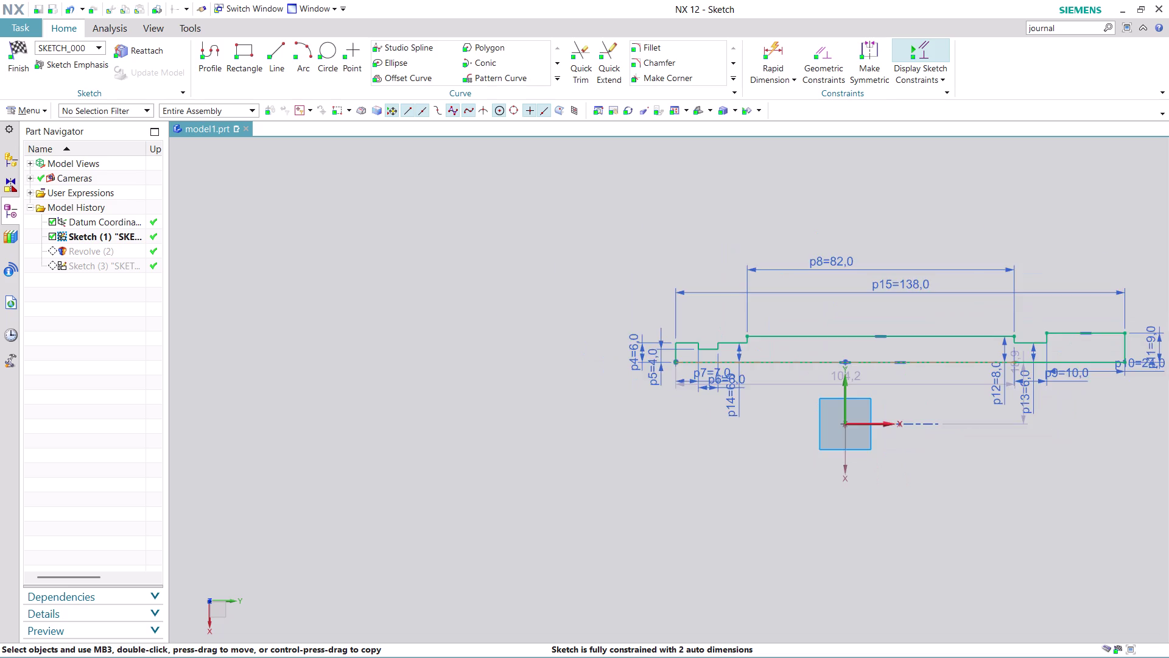
scroll(up, 3)
scroll(up, 3)
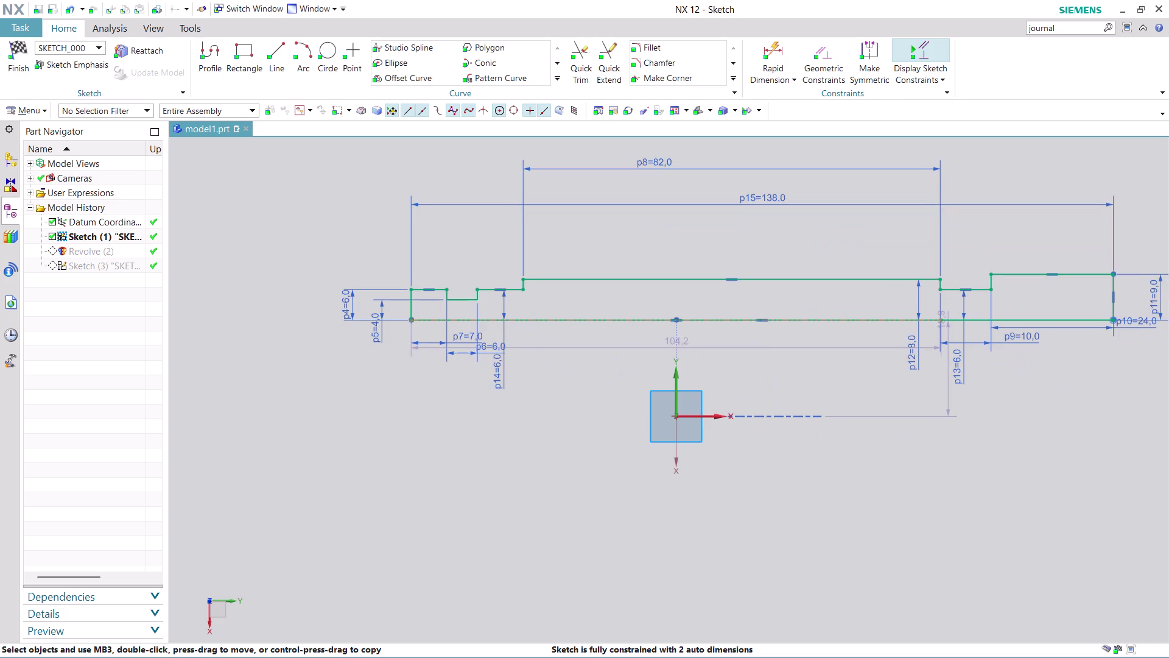
click(709, 318)
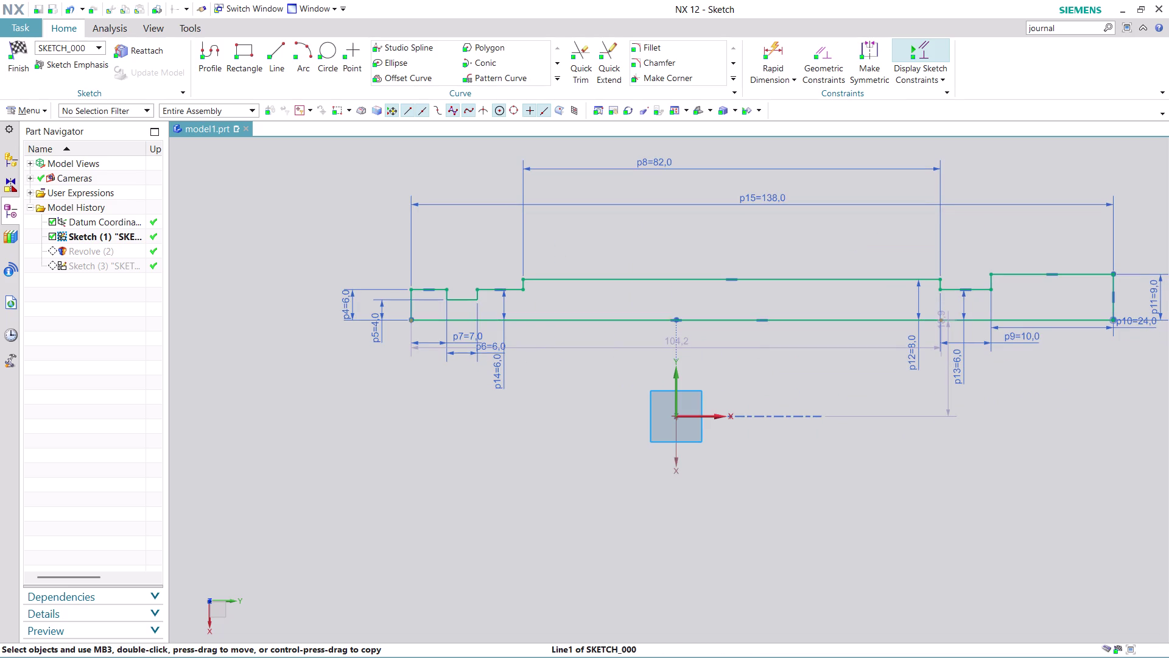
click(676, 415)
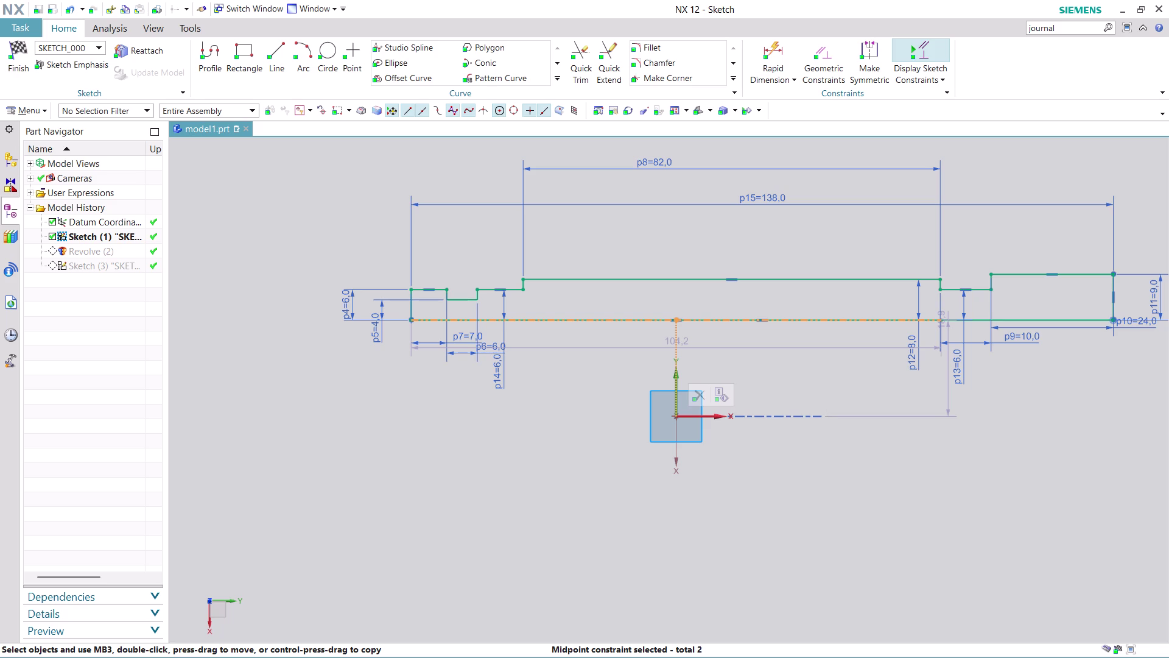
Remove the centre-line midpoint constraint and undo moving the 104.2 dimension.
key(Escape)
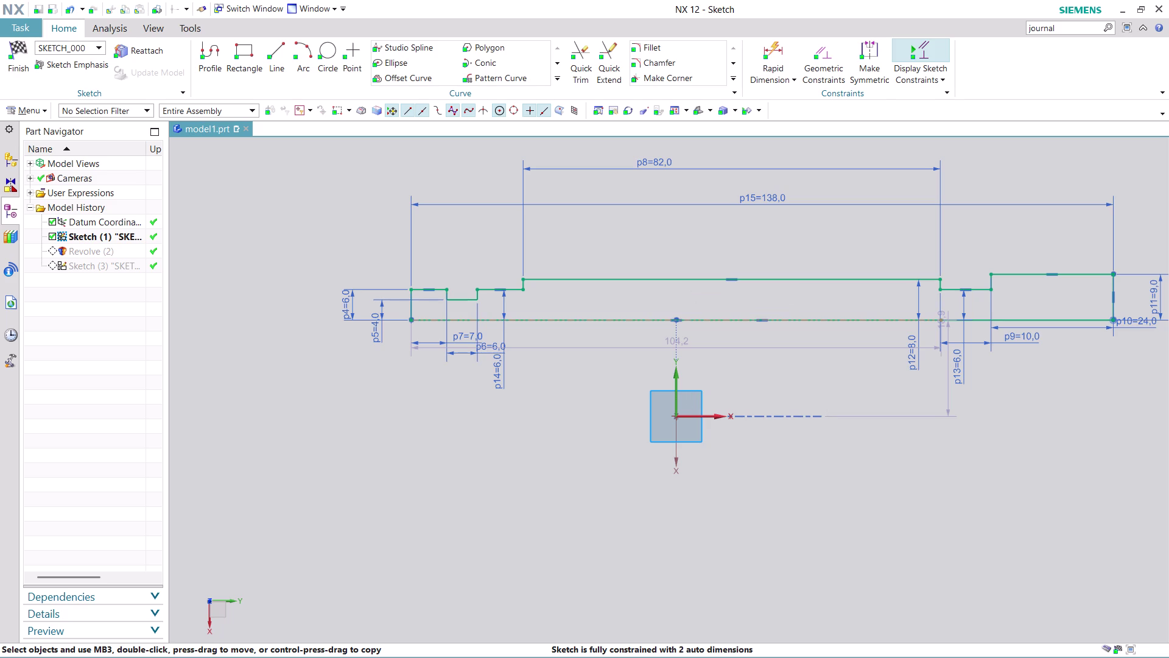
drag(713, 349, 723, 303)
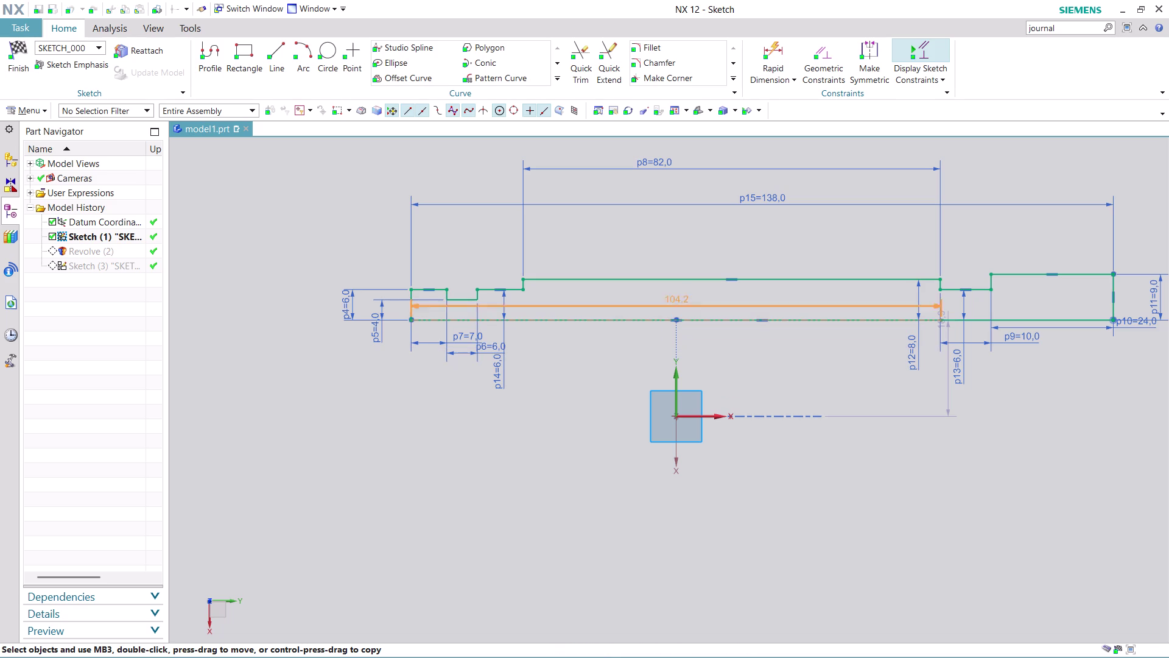
drag(722, 303, 737, 235)
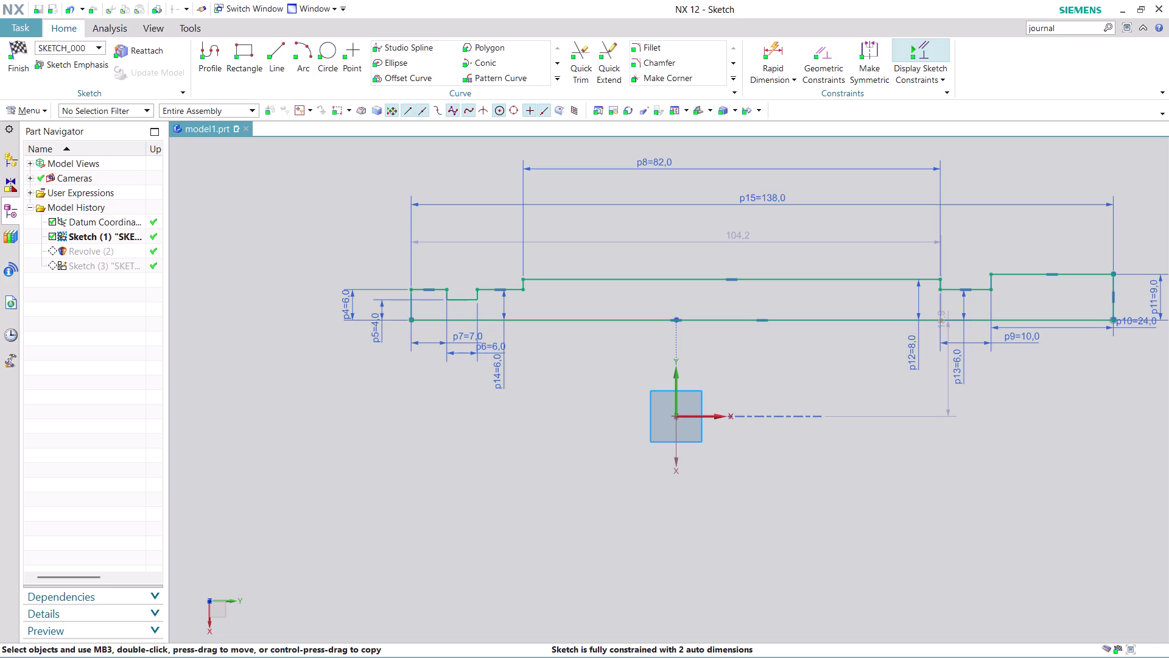
key(ctrl+z)
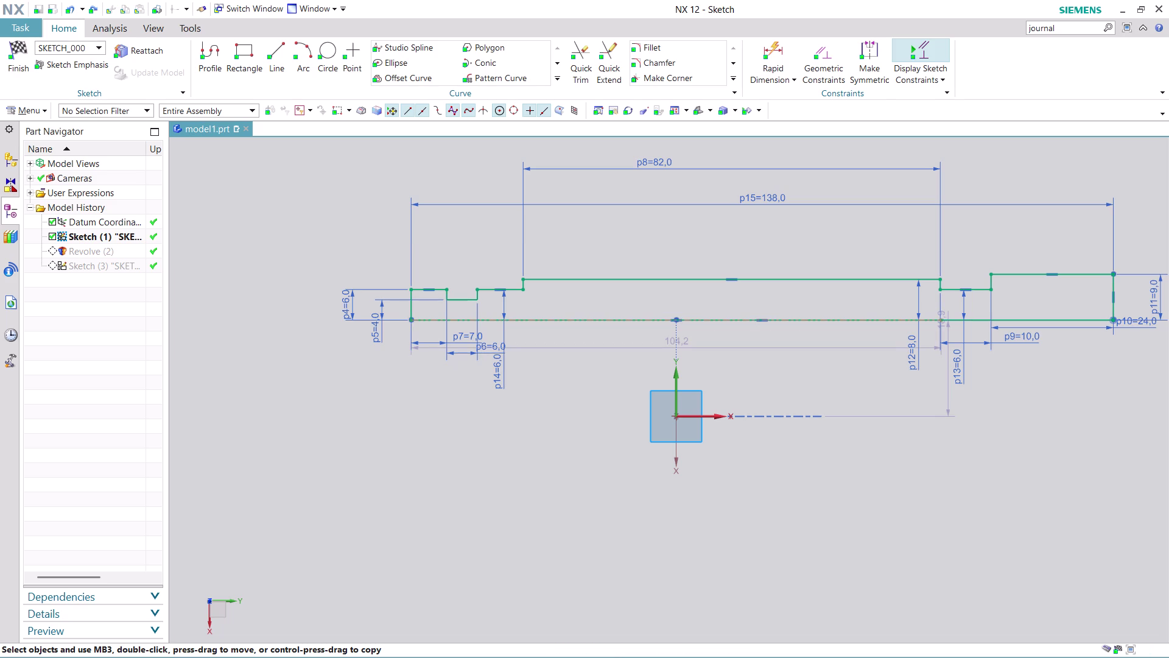
key(ctrl+z)
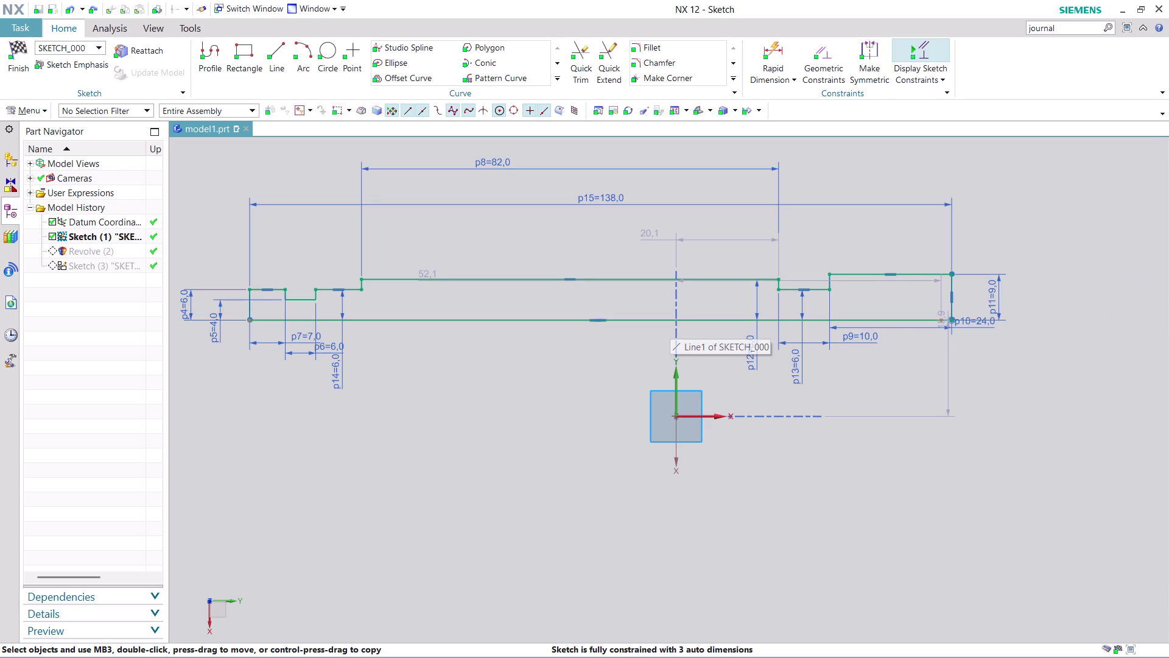
Put the origin at the midpoint of the long section's top edge and finish the sketch.
click(619, 283)
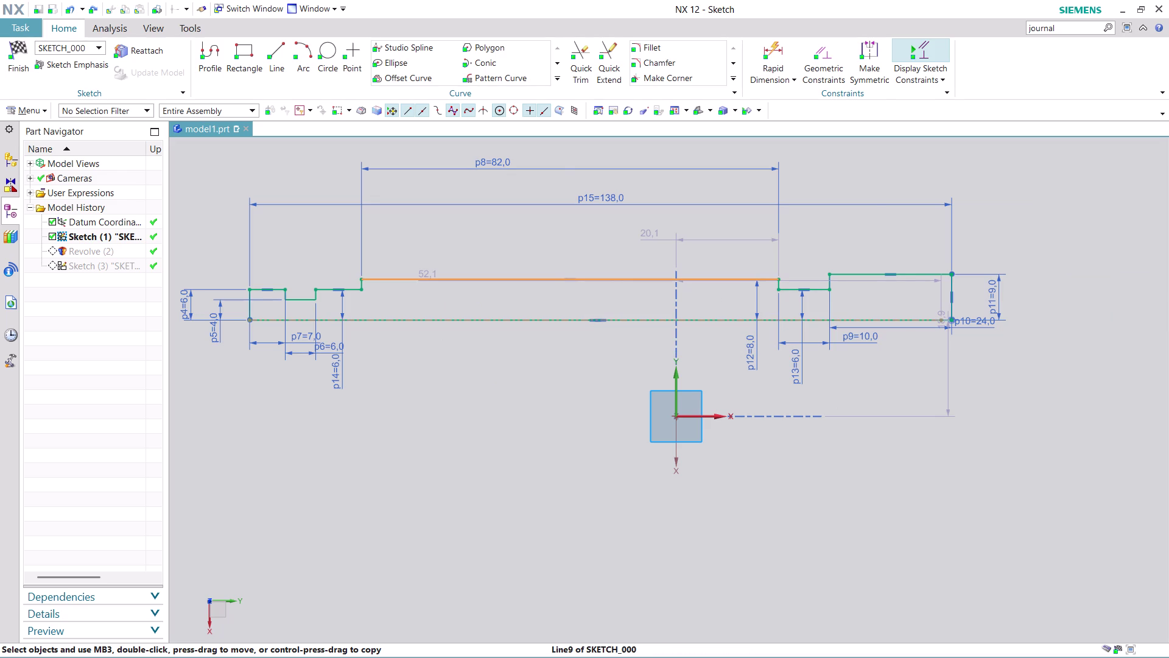
click(678, 418)
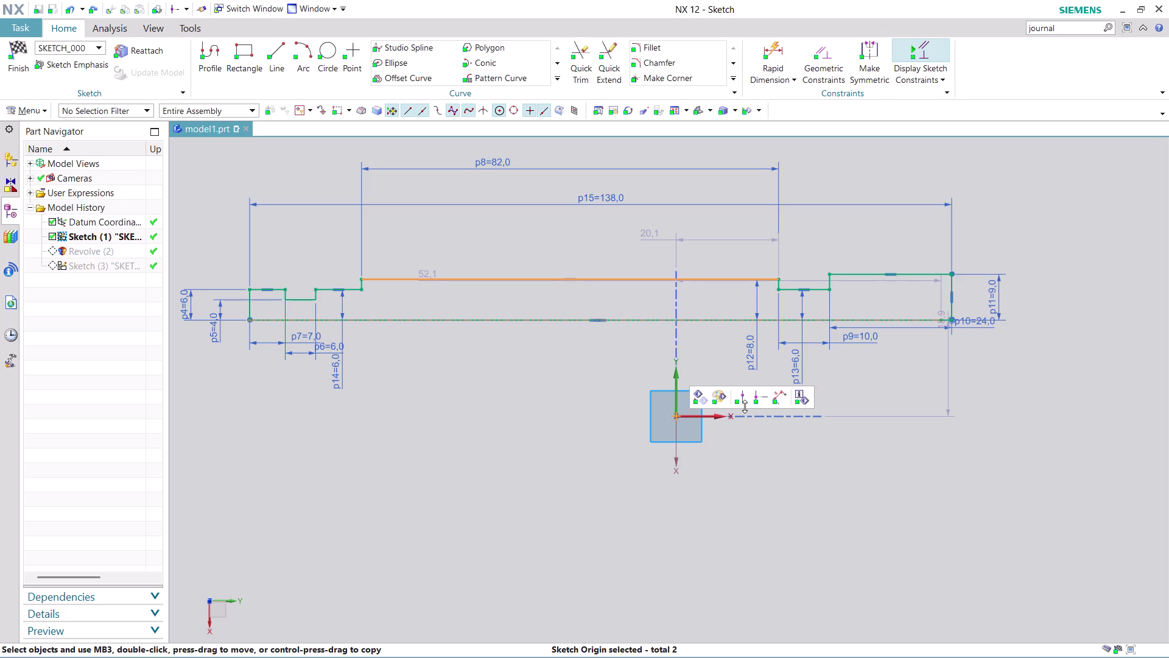
click(755, 394)
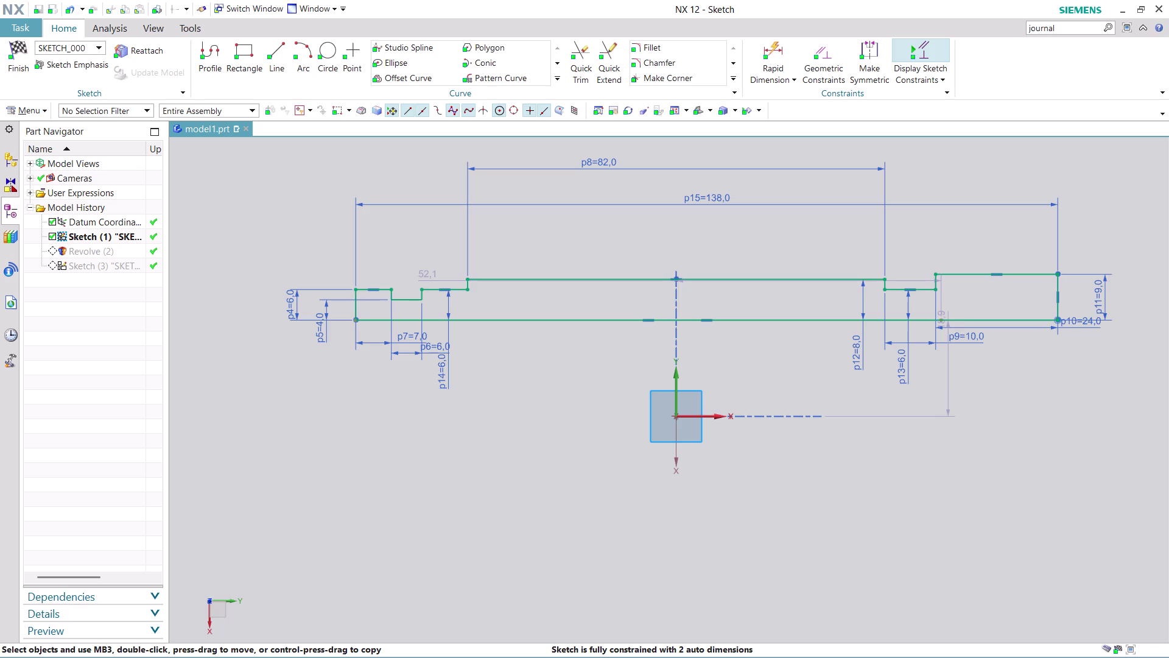
click(769, 316)
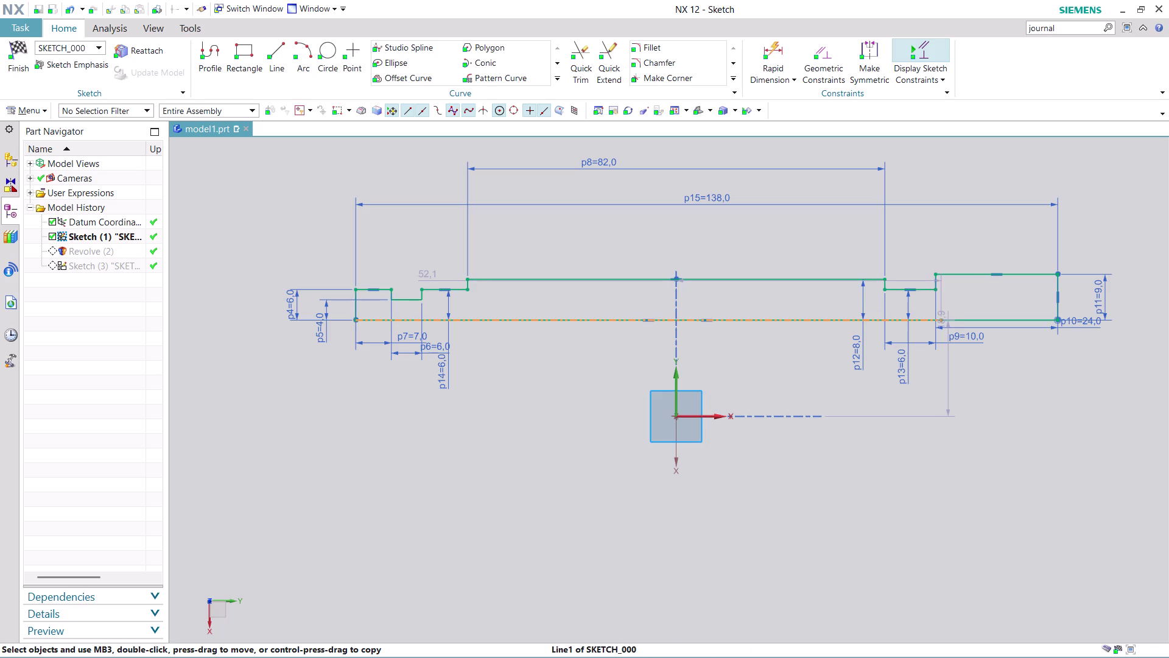
click(677, 417)
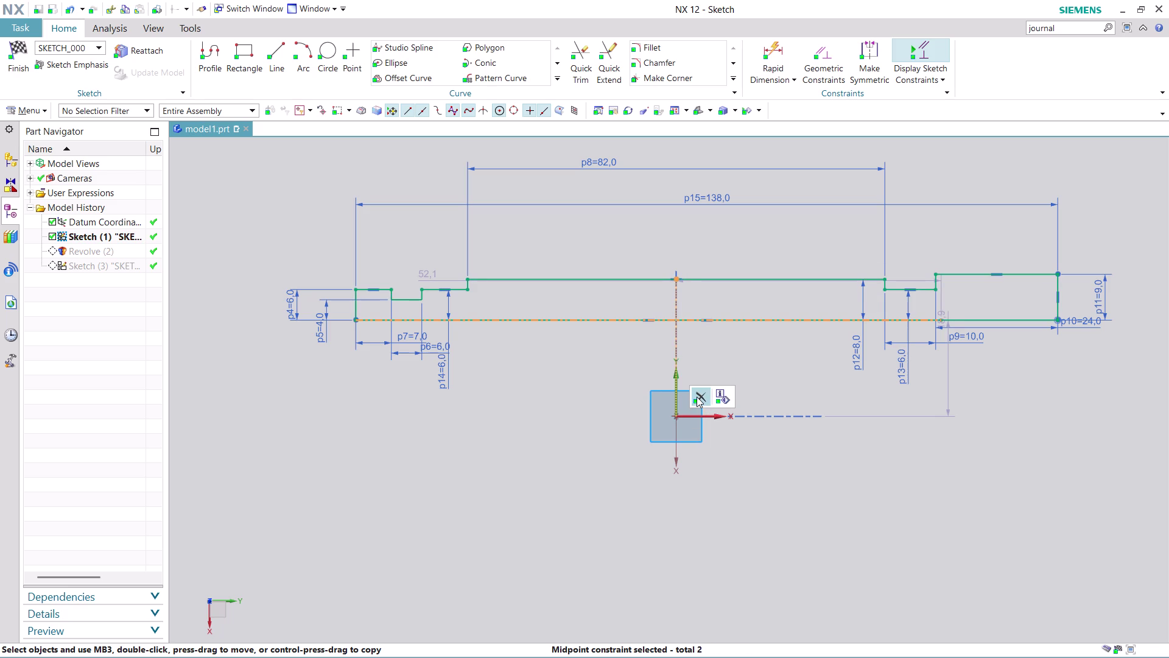
click(787, 371)
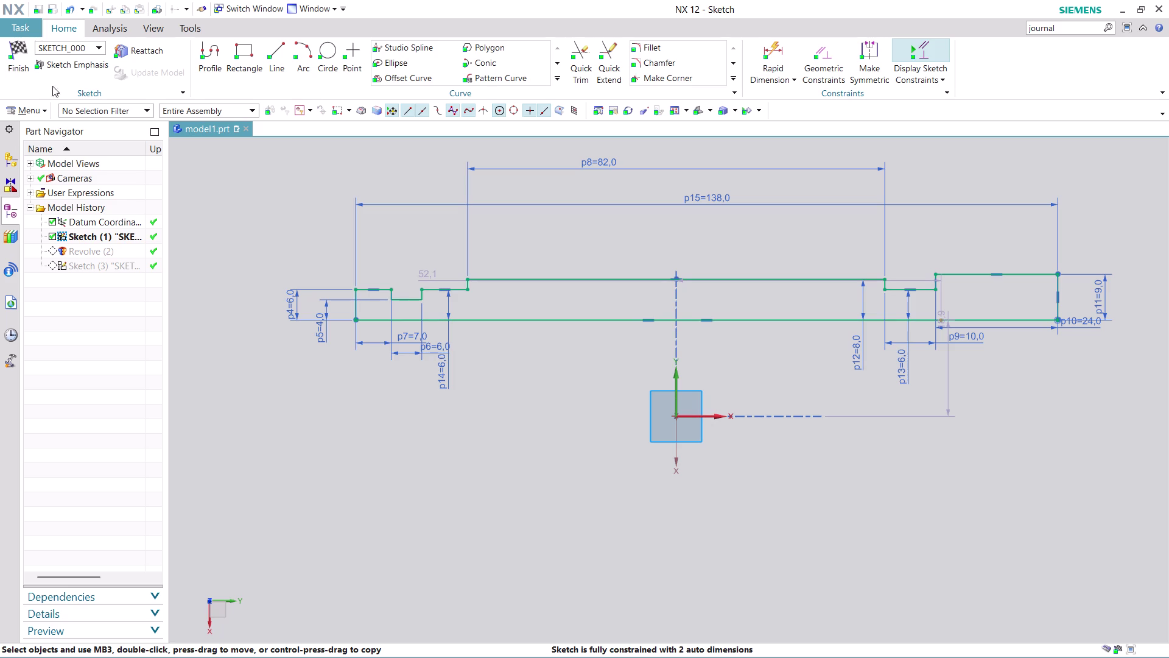
click(12, 65)
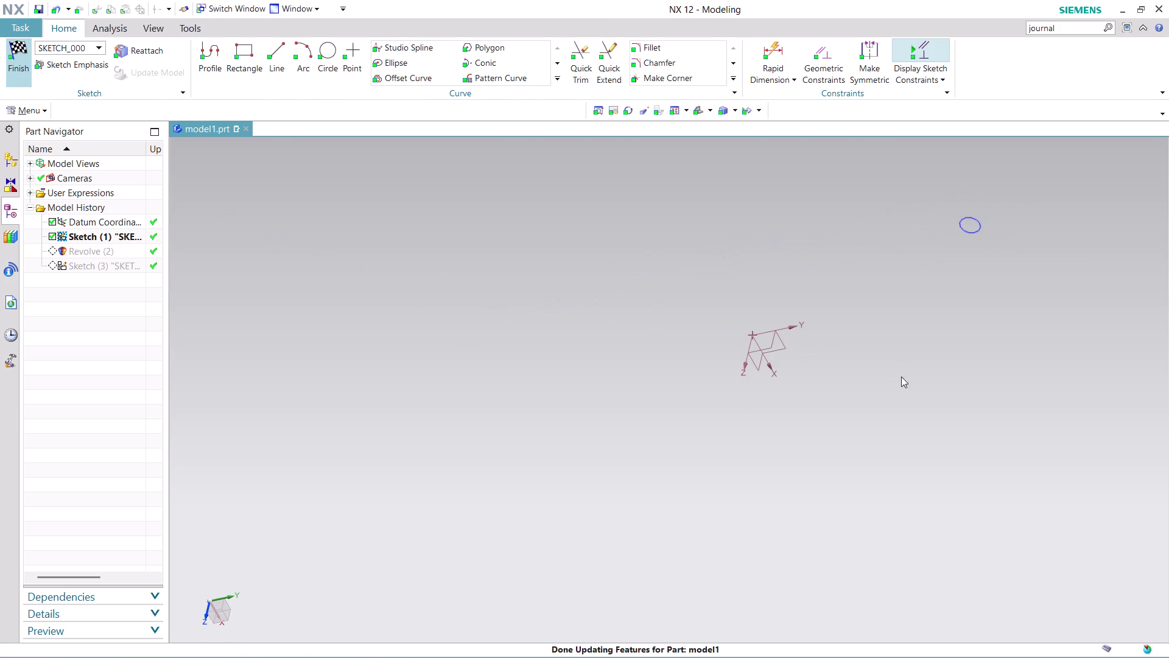
Orbit the revolved shaft to show the circle on its wide end and start Extrude.
middle_drag(1090, 253, 1047, 240)
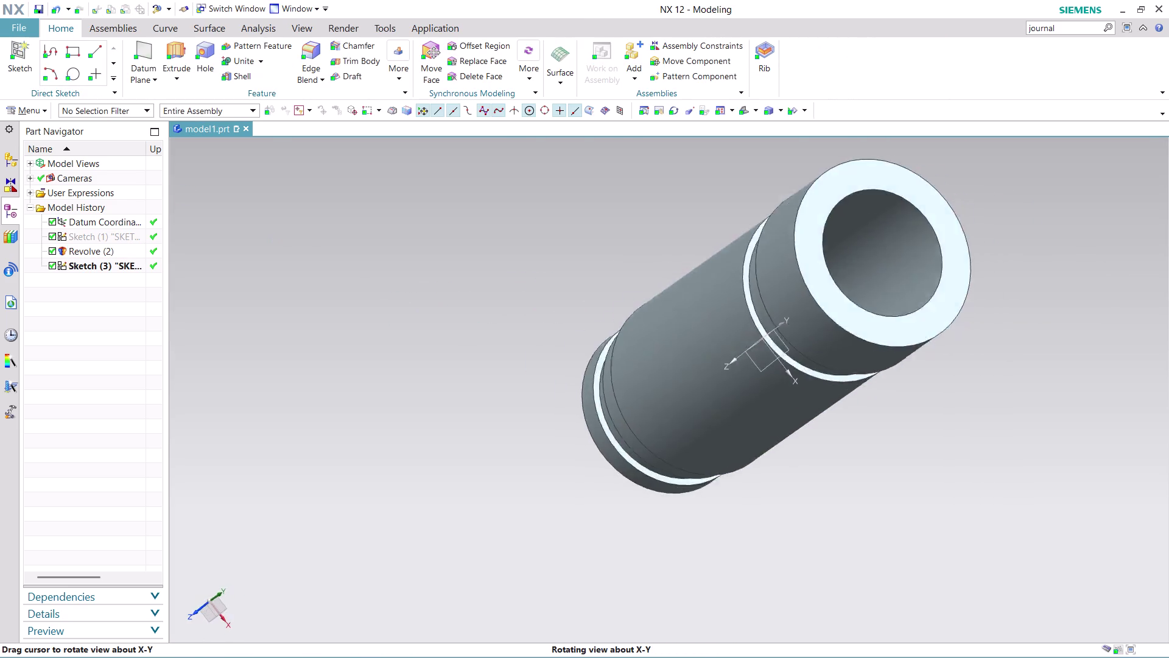
middle_drag(1047, 239, 757, 230)
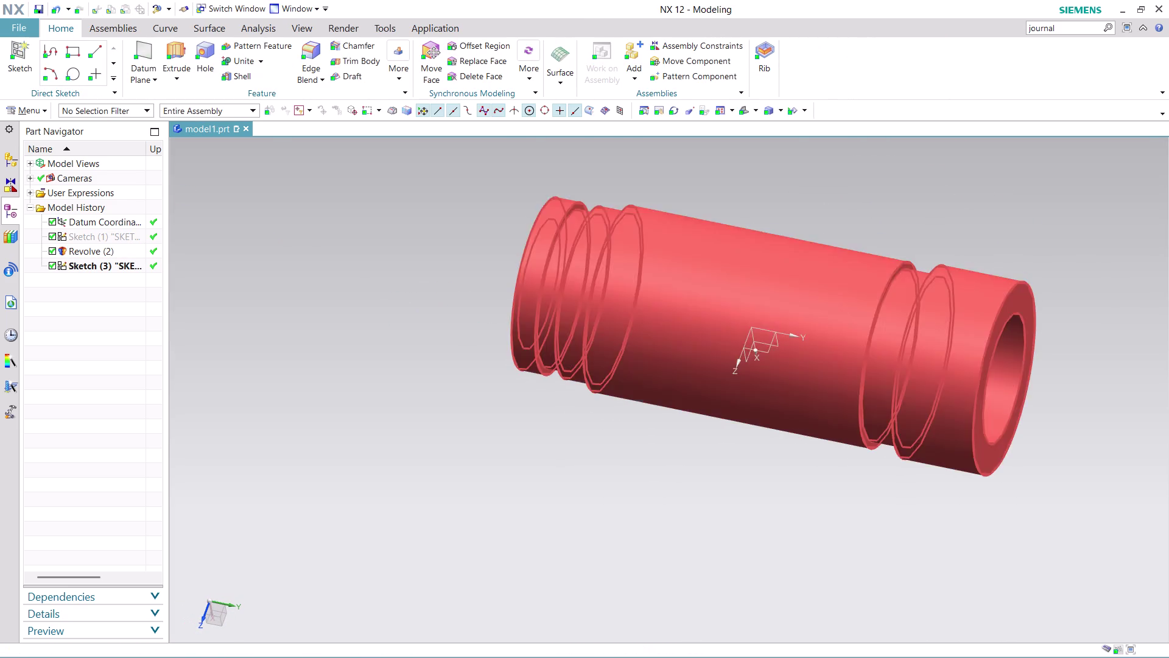
key(ctrl+z)
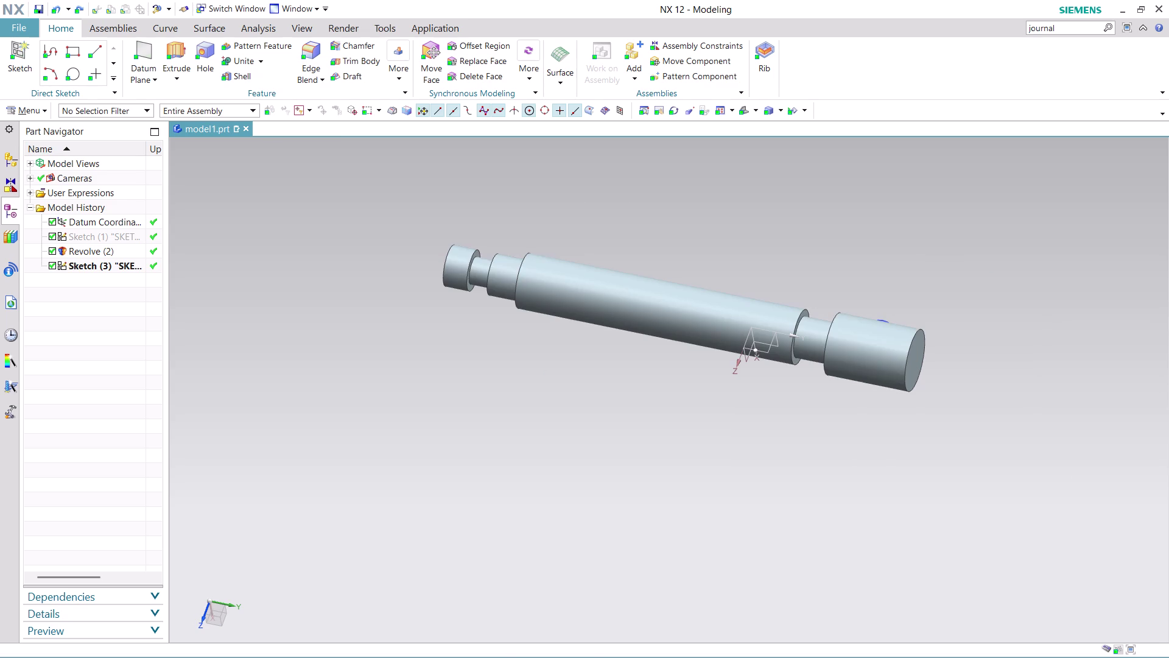
scroll(up, 3)
middle_drag(906, 221, 763, 224)
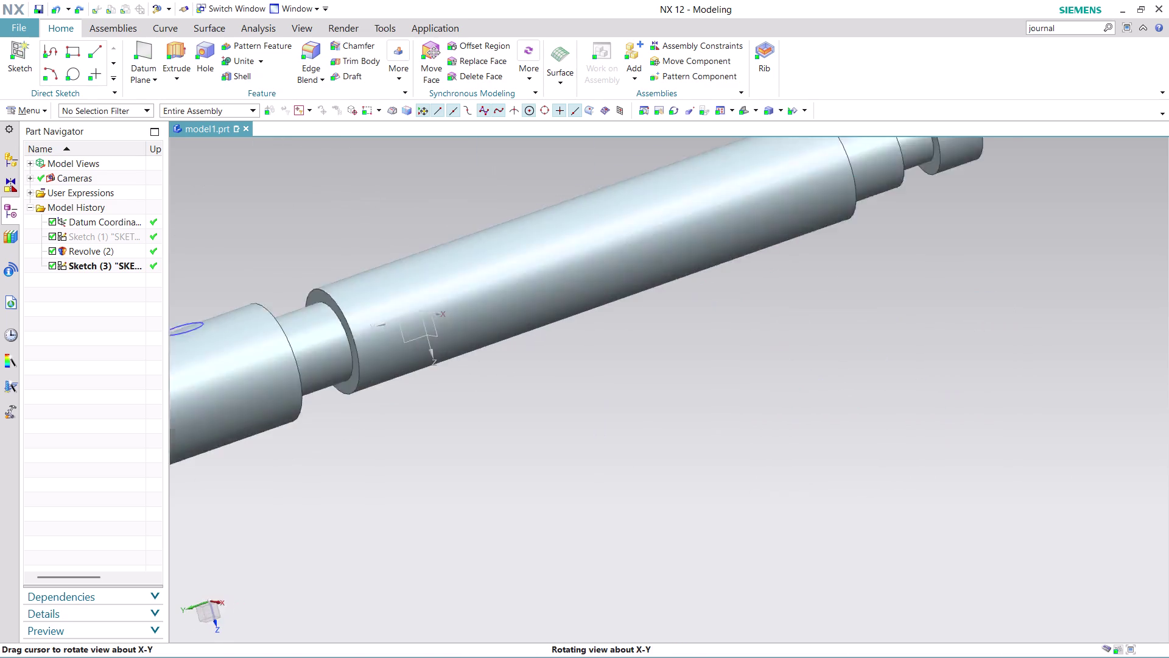
middle_drag(764, 223, 734, 229)
scroll(down, 3)
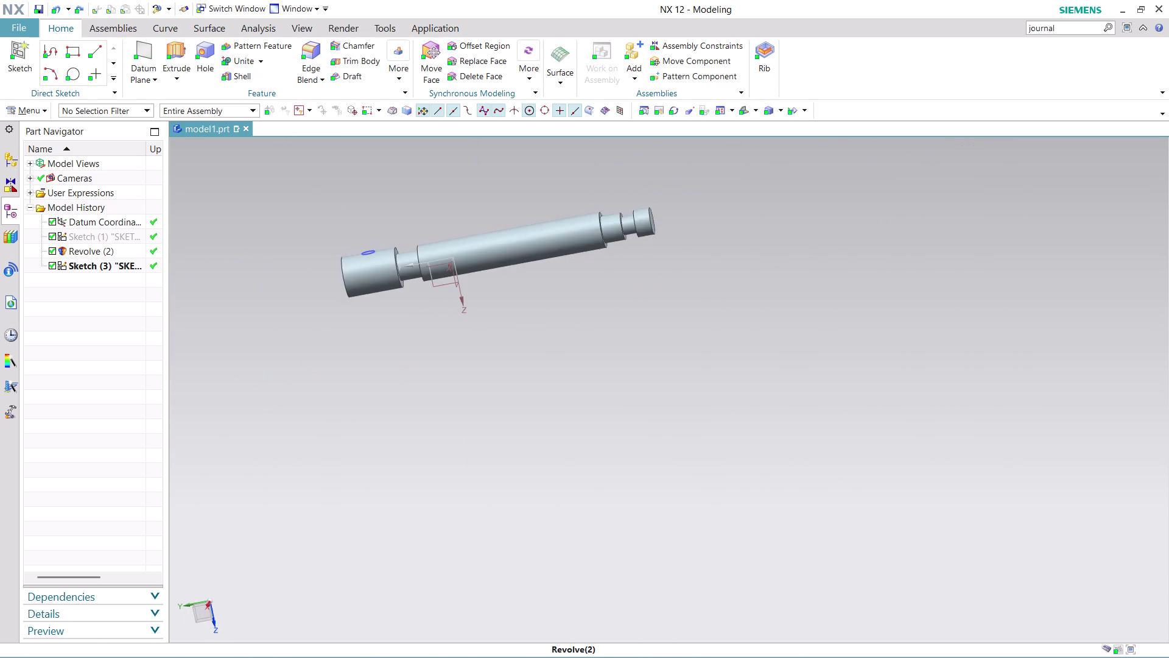
scroll(up, 3)
middle_drag(485, 215, 499, 259)
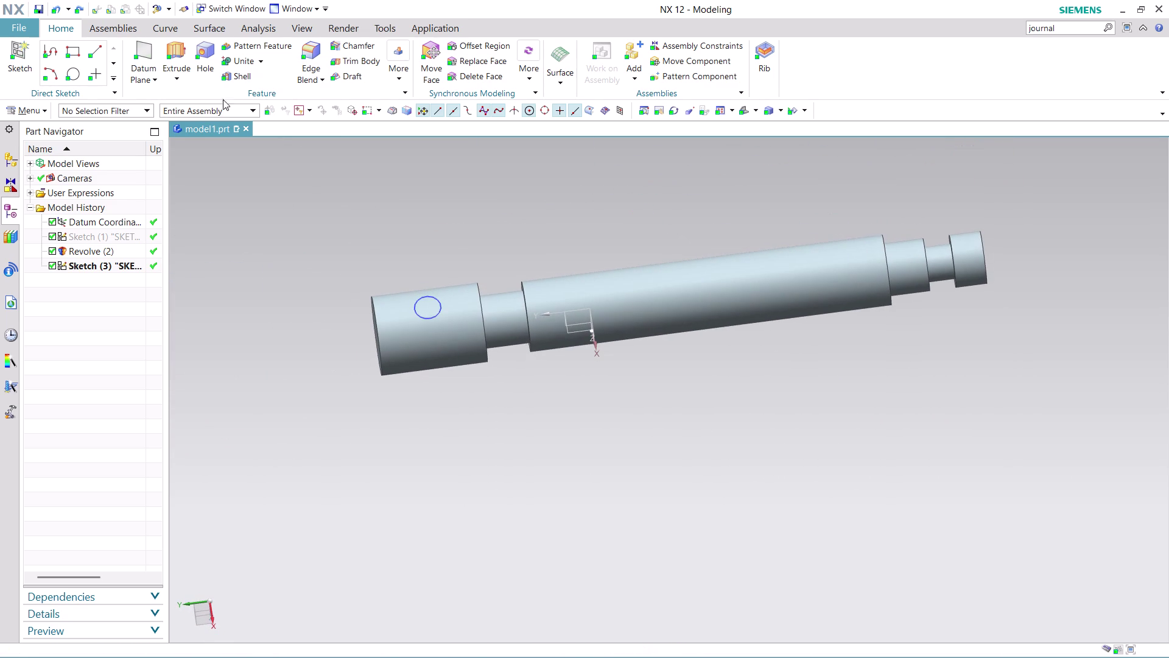
click(182, 50)
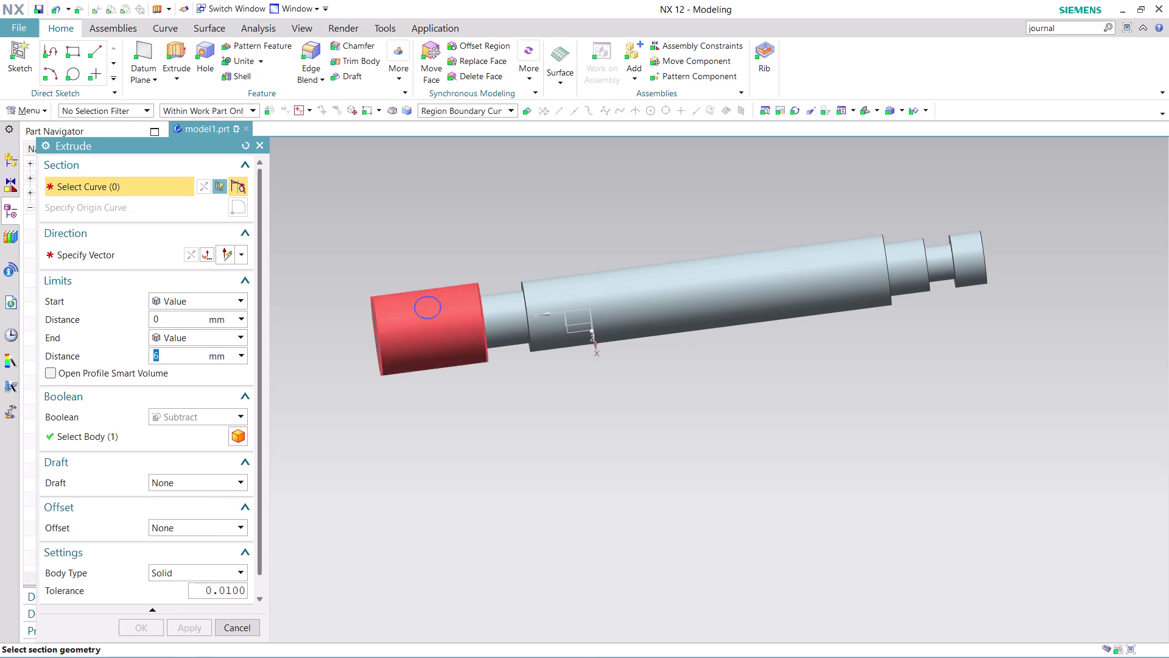
Pick the small circle, apply the subtract cut as Extrude (4), and inspect the hole.
click(428, 301)
middle_drag(522, 415, 523, 362)
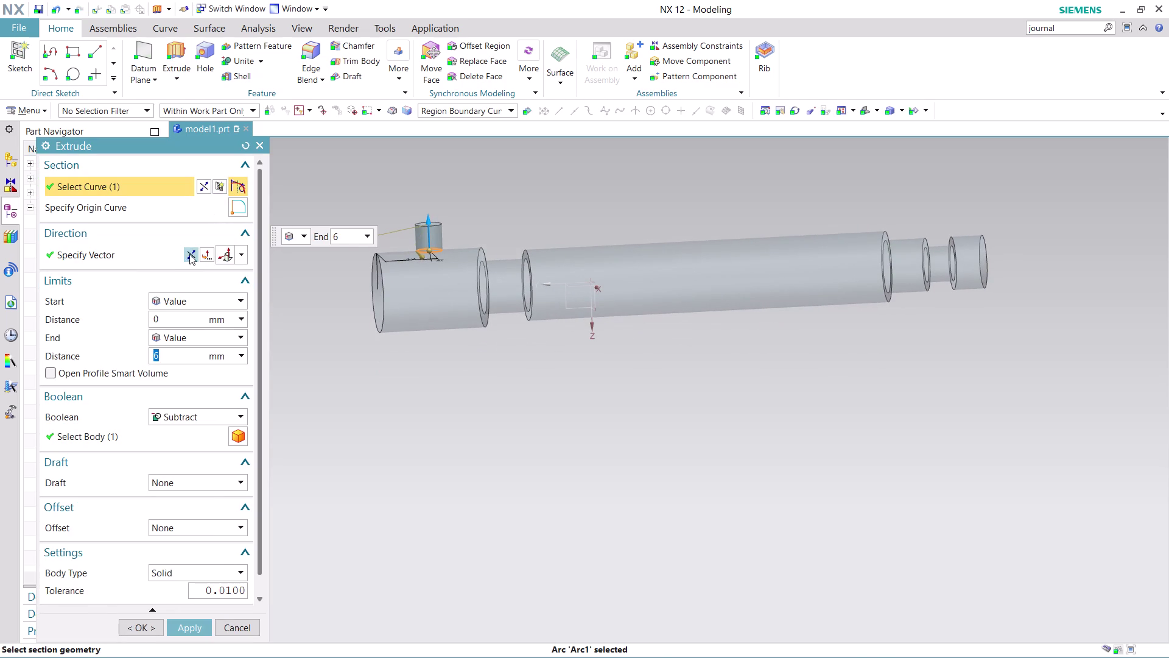
click(191, 259)
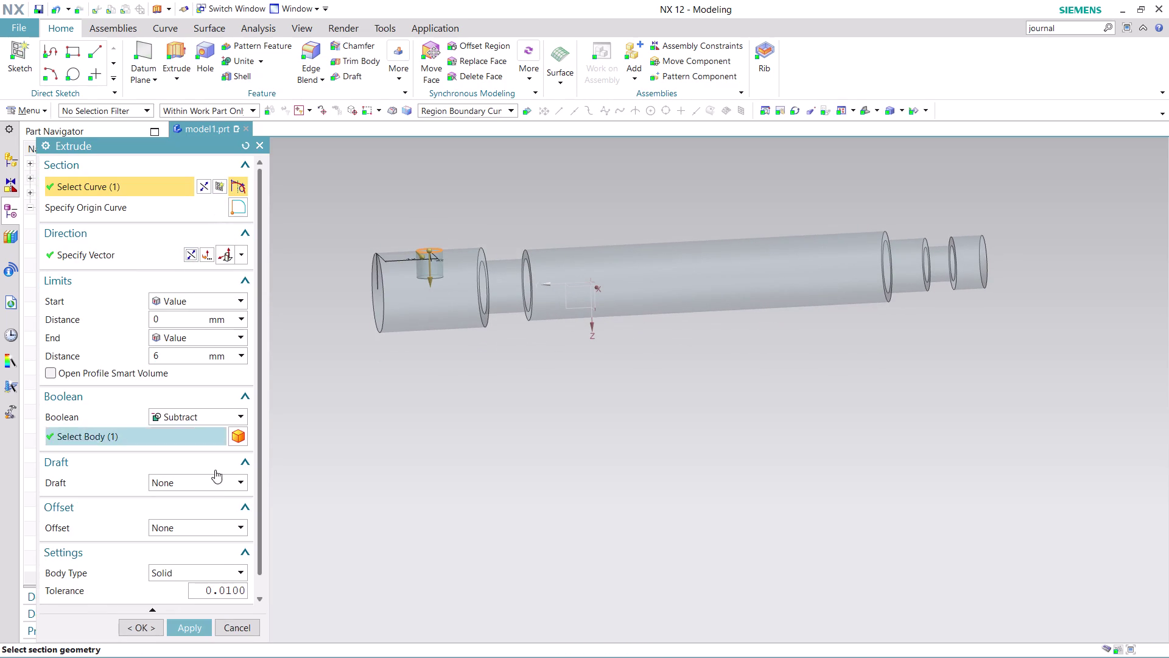
click(194, 628)
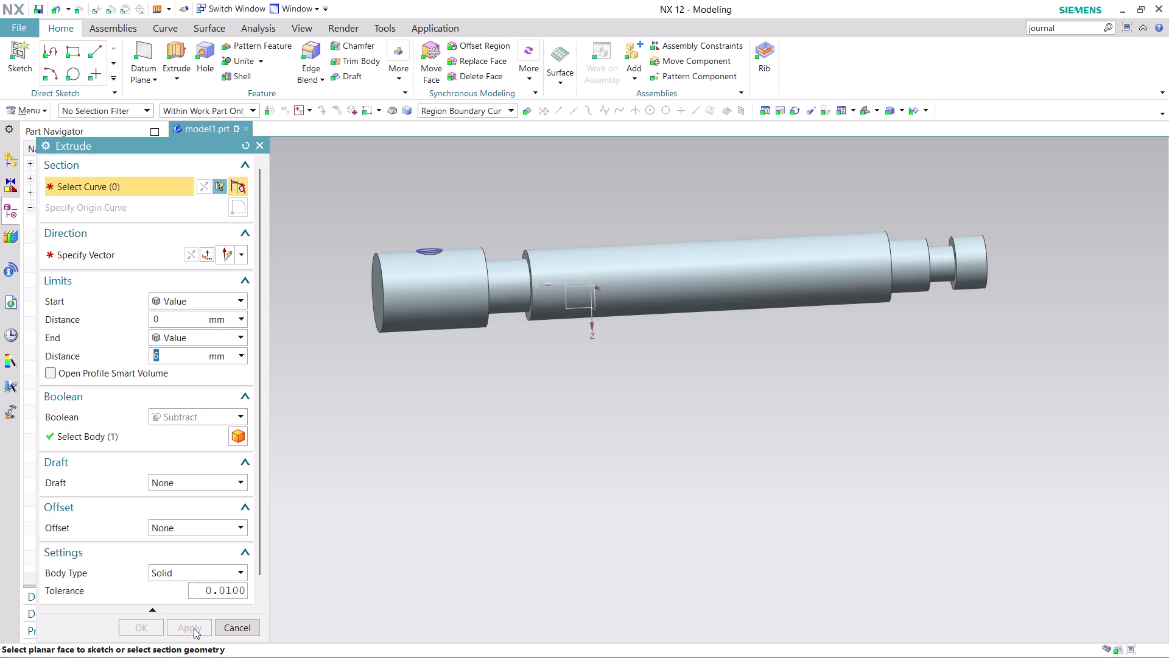
middle_drag(579, 233, 580, 320)
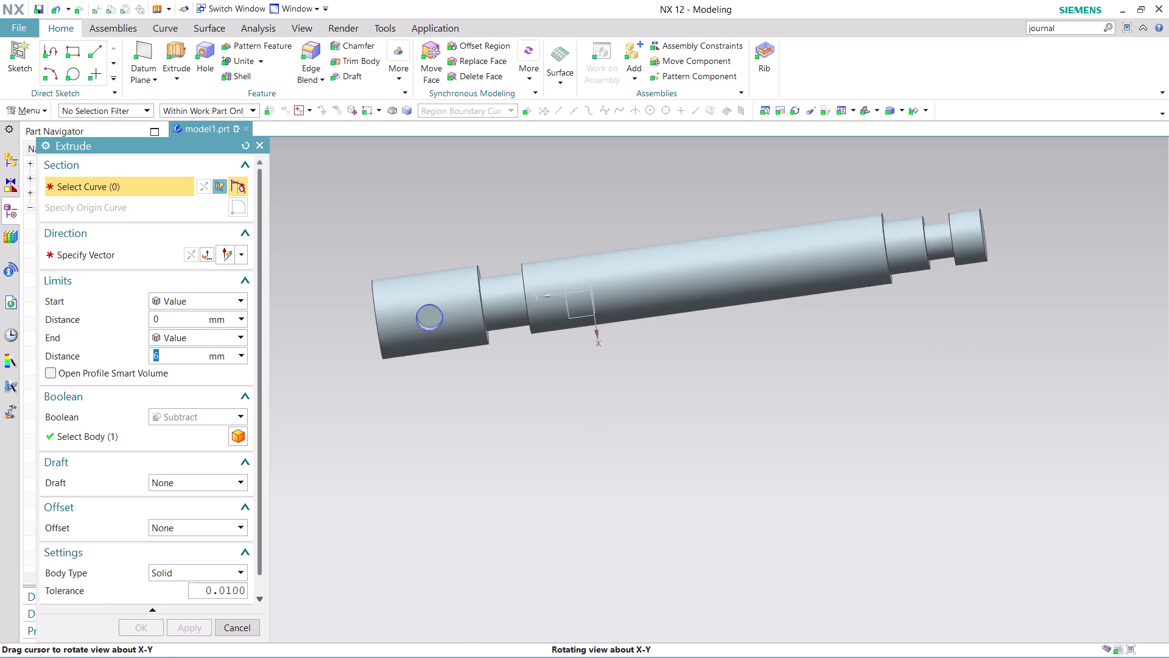
middle_drag(580, 321, 594, 267)
middle_click(594, 267)
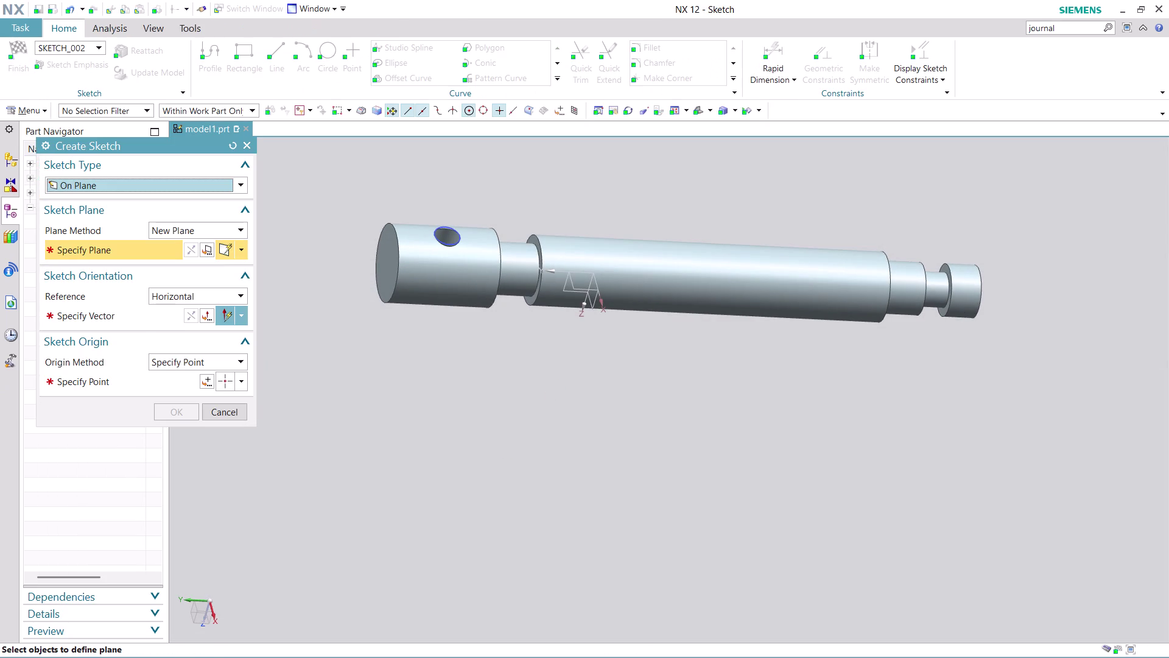
key(ctrl+z)
key(ctrl+z)
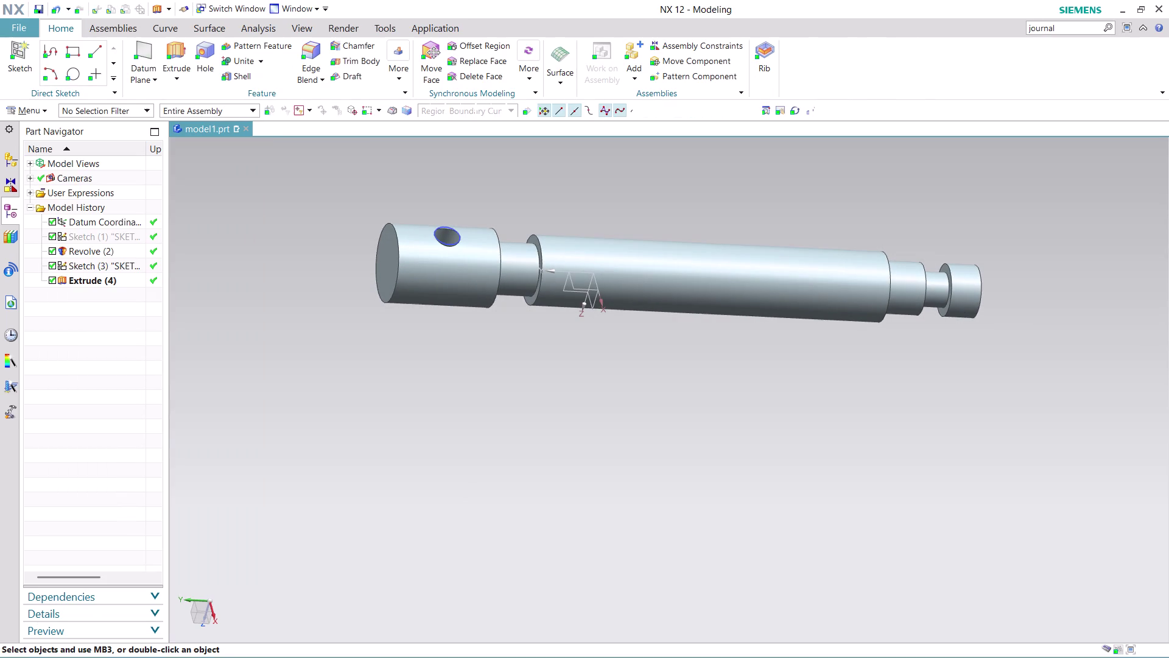
Restart Extrude on the circle, flip its direction, and set End to Until Extended.
key(ctrl+z)
click(177, 45)
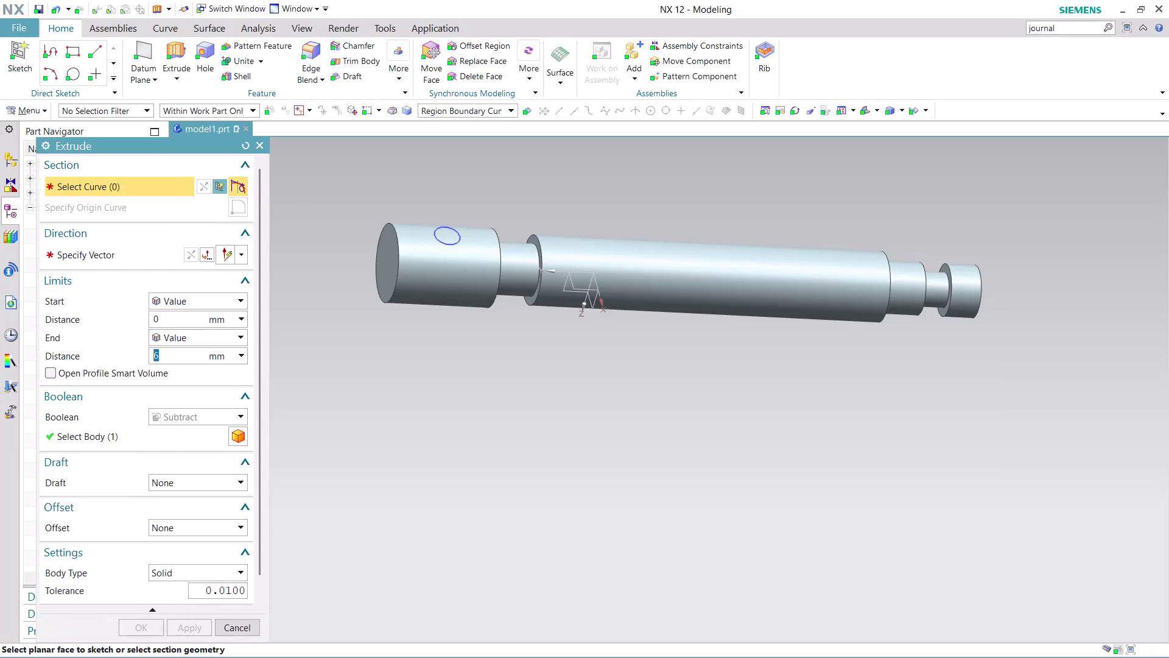
click(452, 234)
click(221, 331)
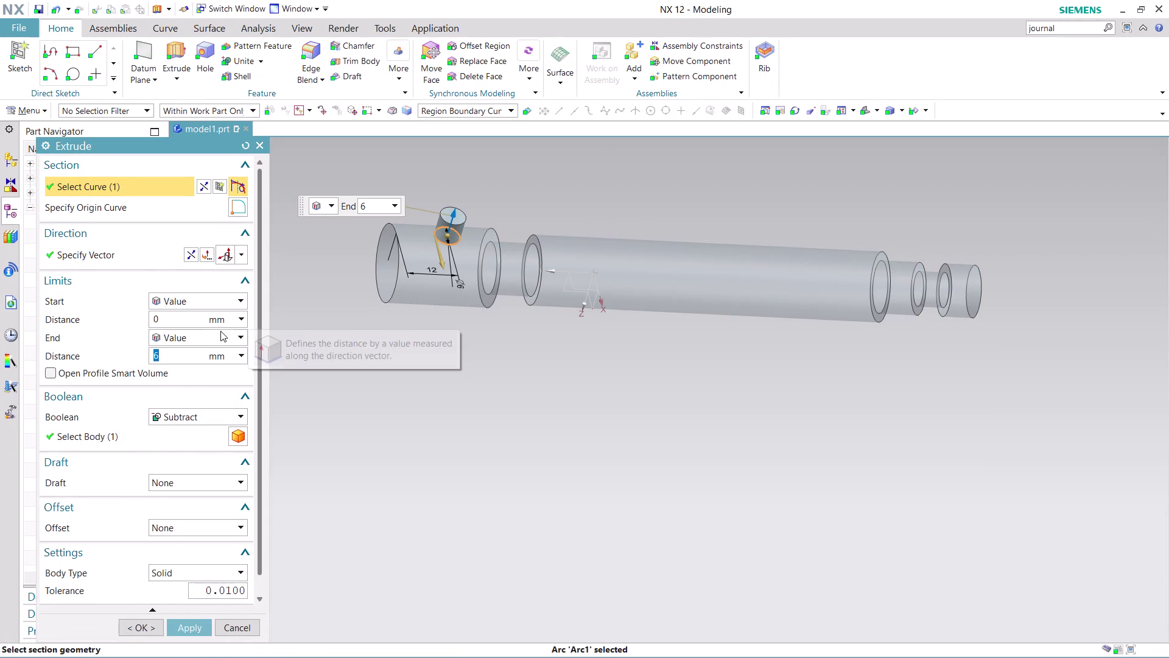
click(189, 251)
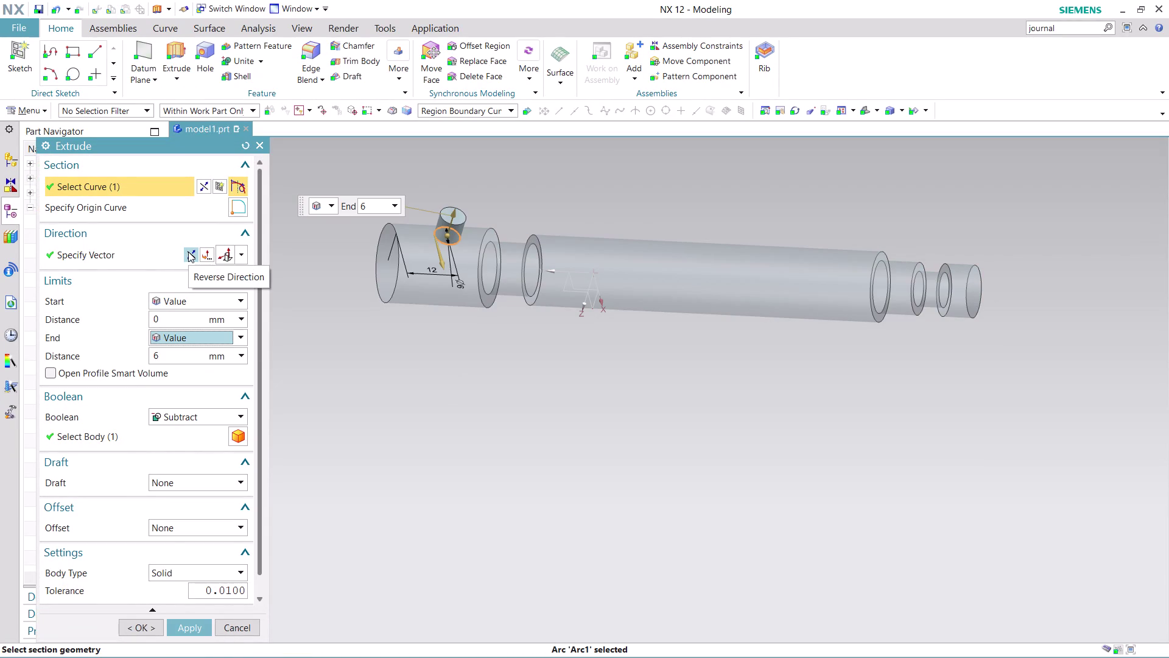
click(188, 252)
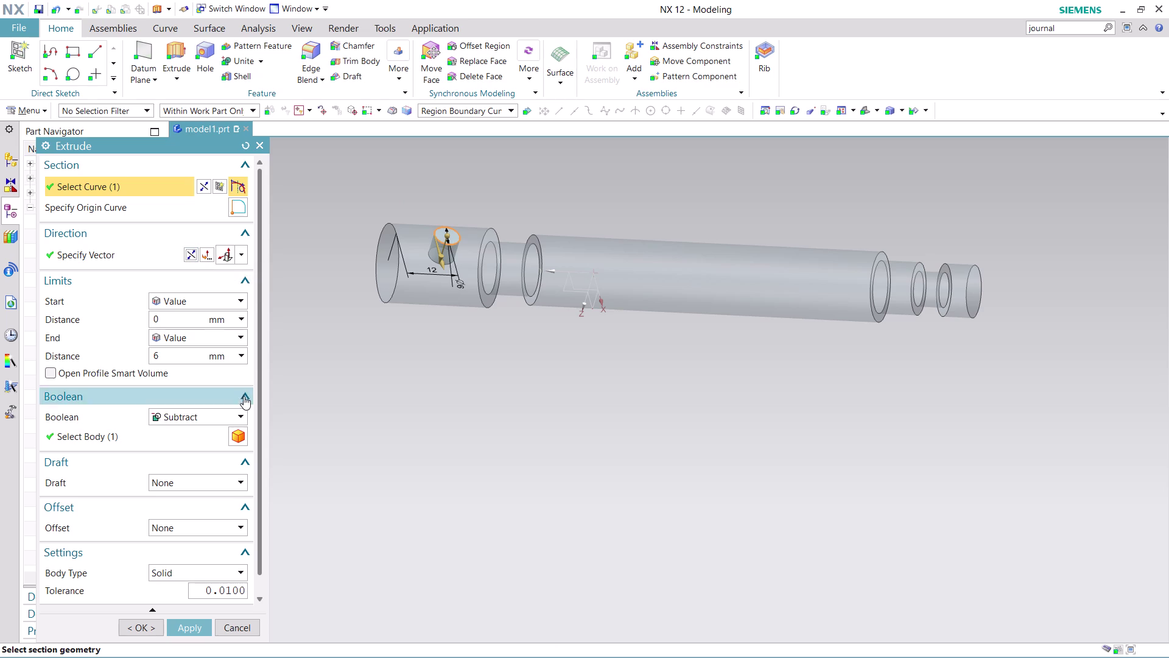
click(240, 329)
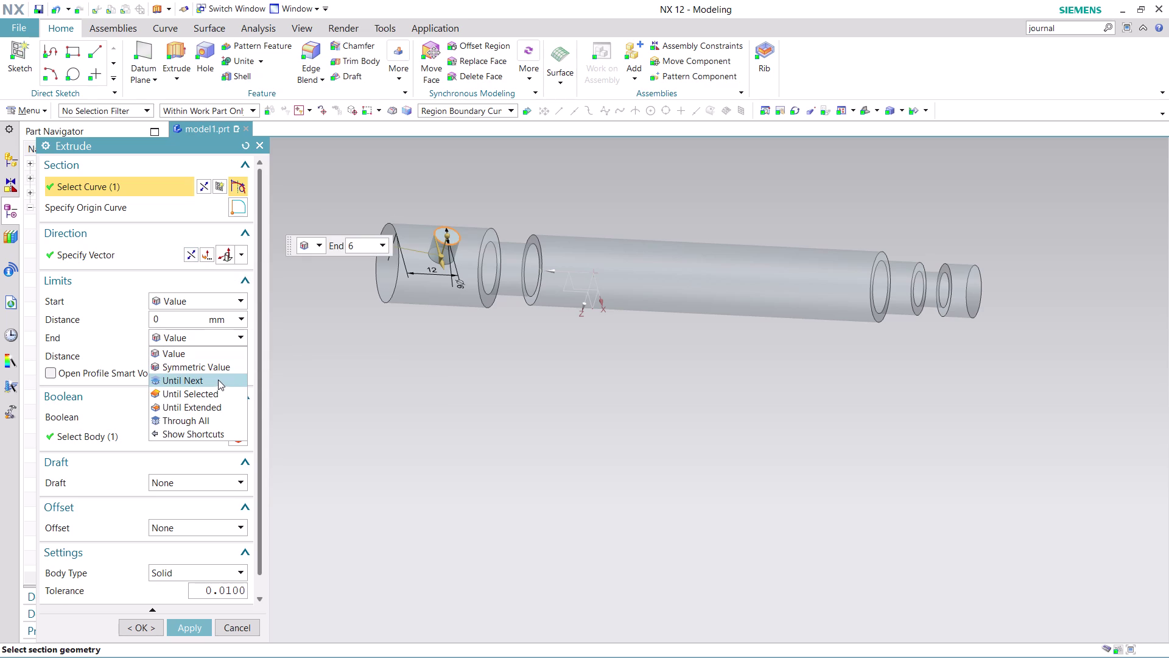
click(218, 407)
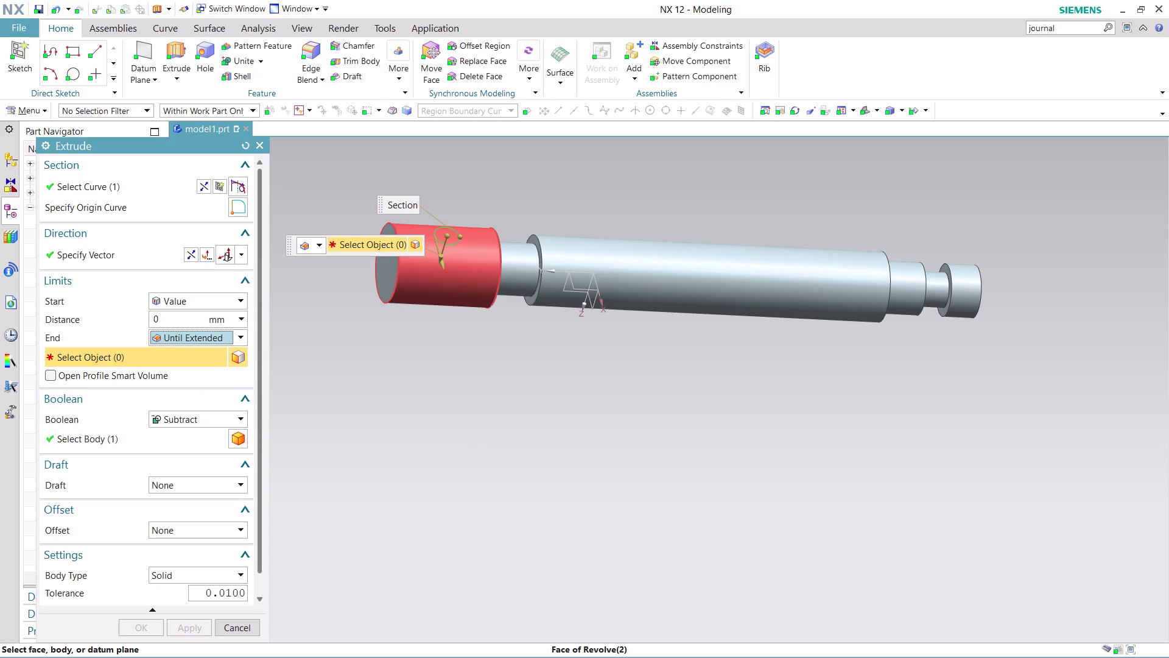
Try several shaft faces as the end boundary, cancel, and undo Extrude (4).
click(497, 281)
middle_drag(507, 363, 513, 333)
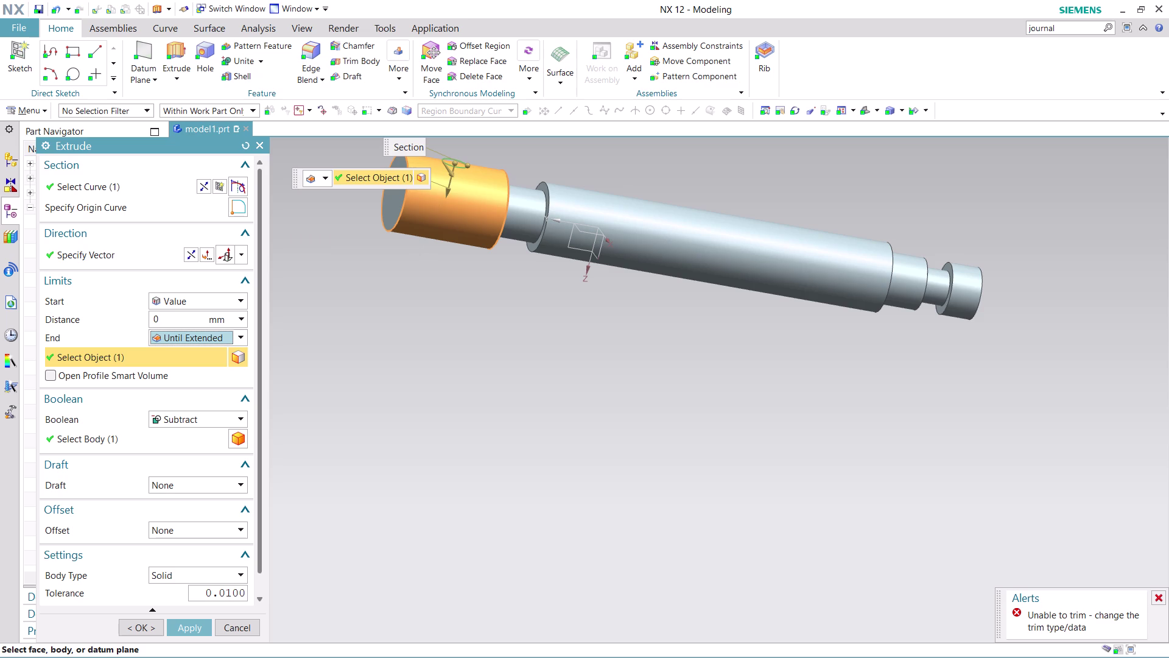
drag(447, 193, 411, 272)
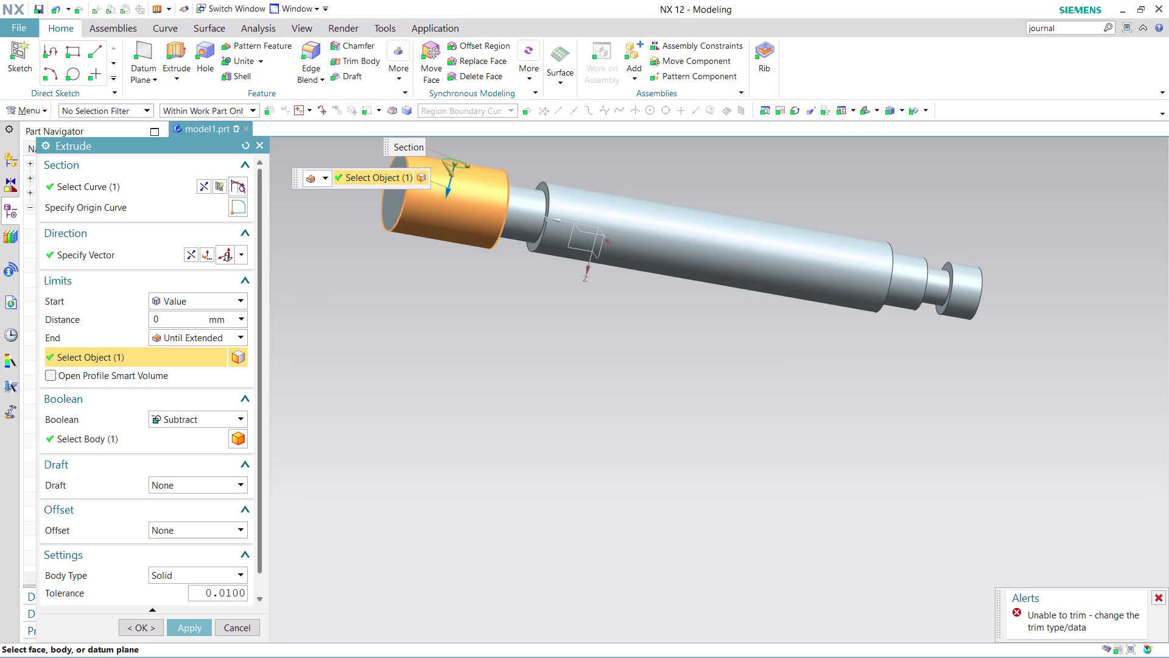
click(530, 213)
click(609, 229)
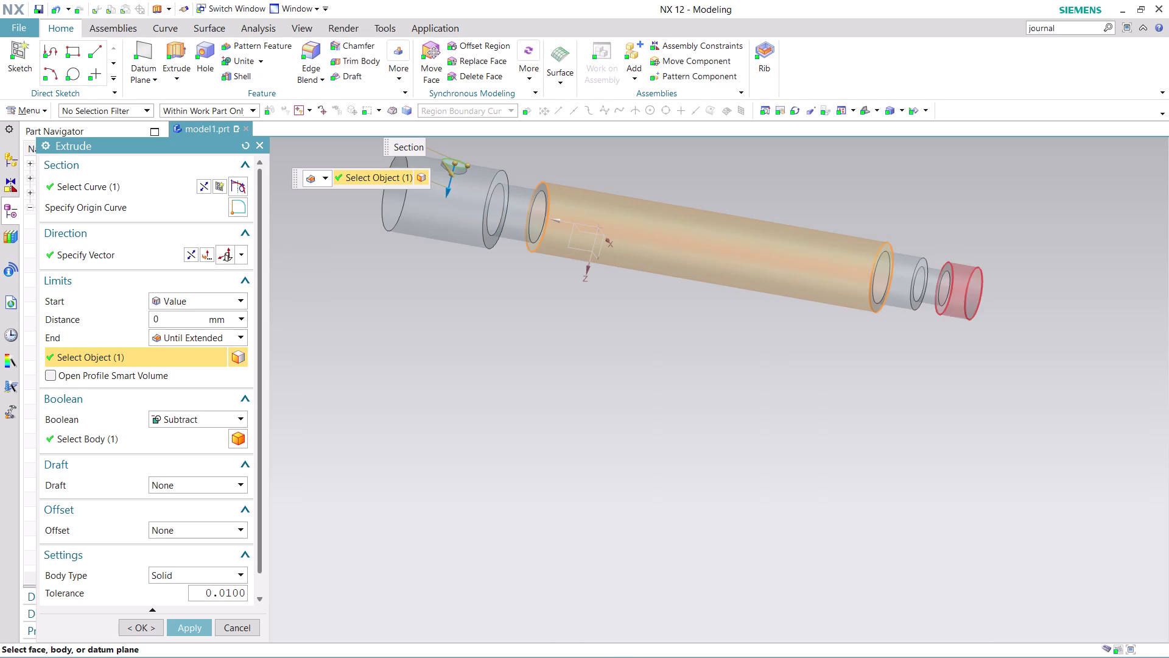
click(907, 288)
click(941, 296)
click(955, 295)
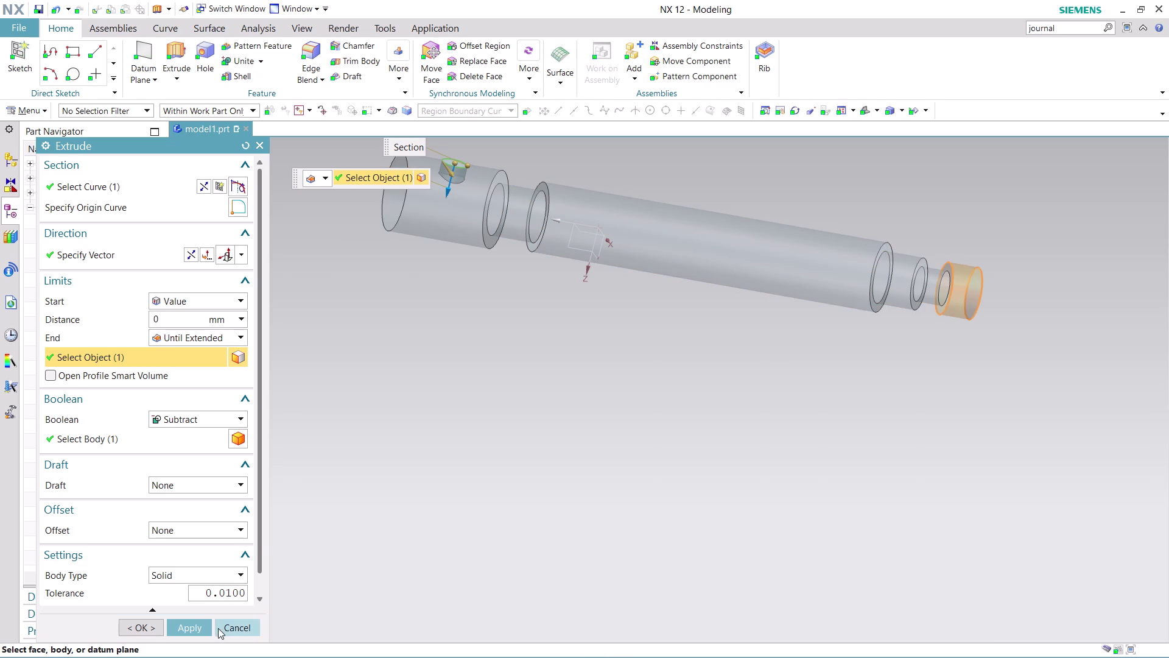
click(240, 625)
key(Escape)
scroll(down, 3)
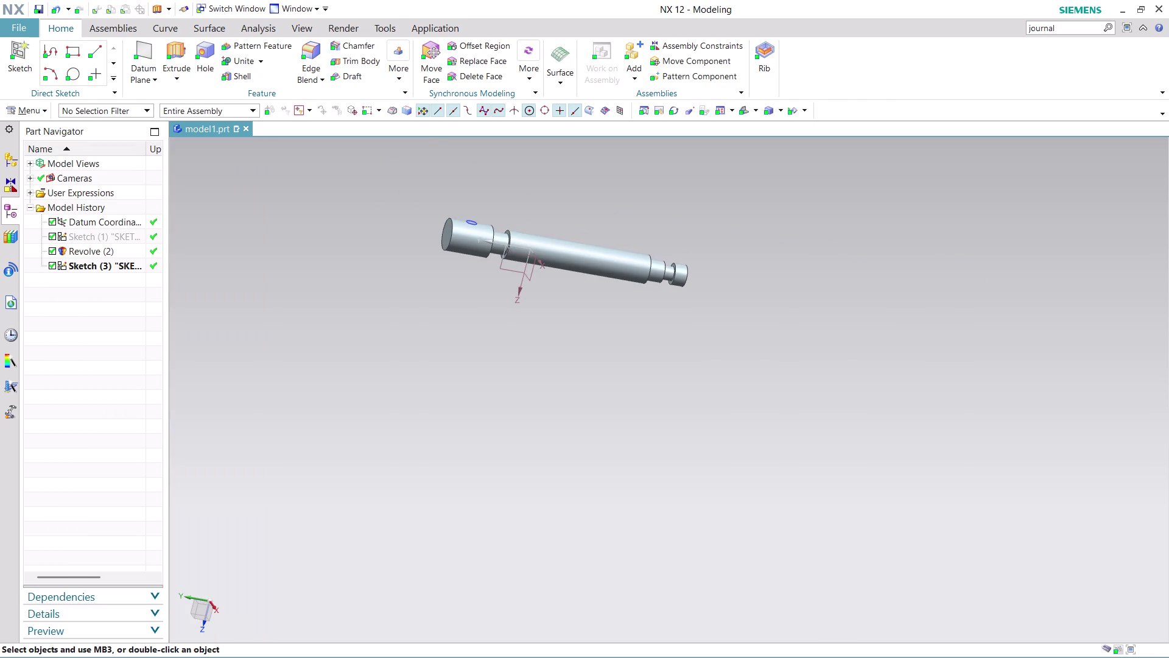
scroll(up, 3)
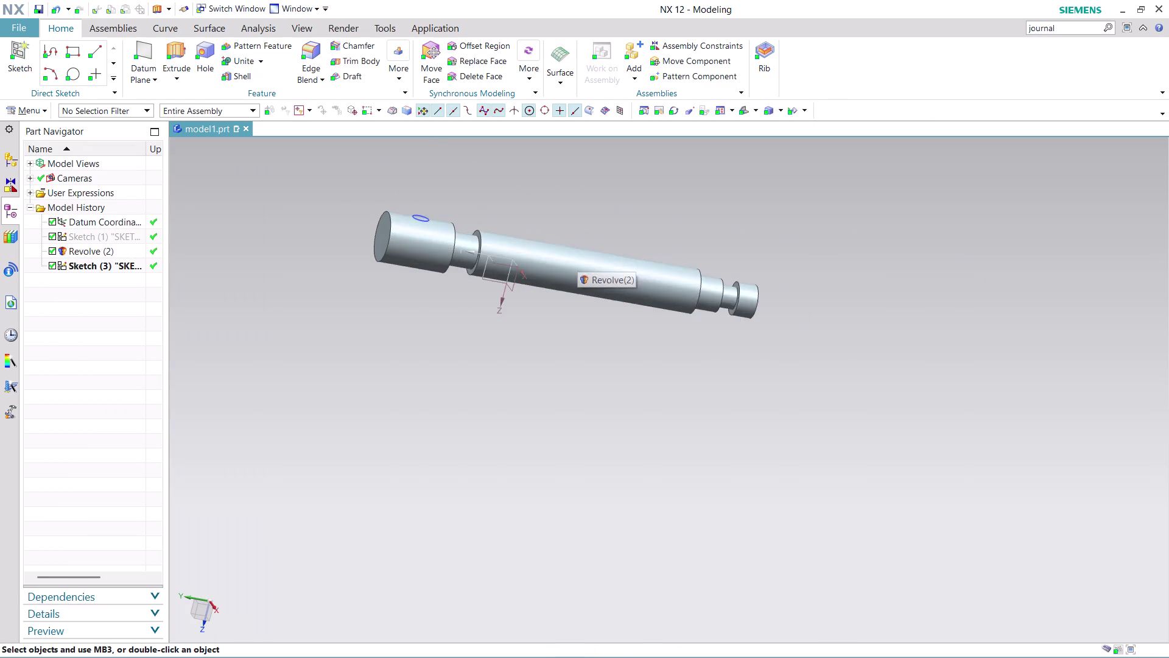
Zoom in, then open and cancel the Unite command.
scroll(up, 3)
scroll(up, 3)
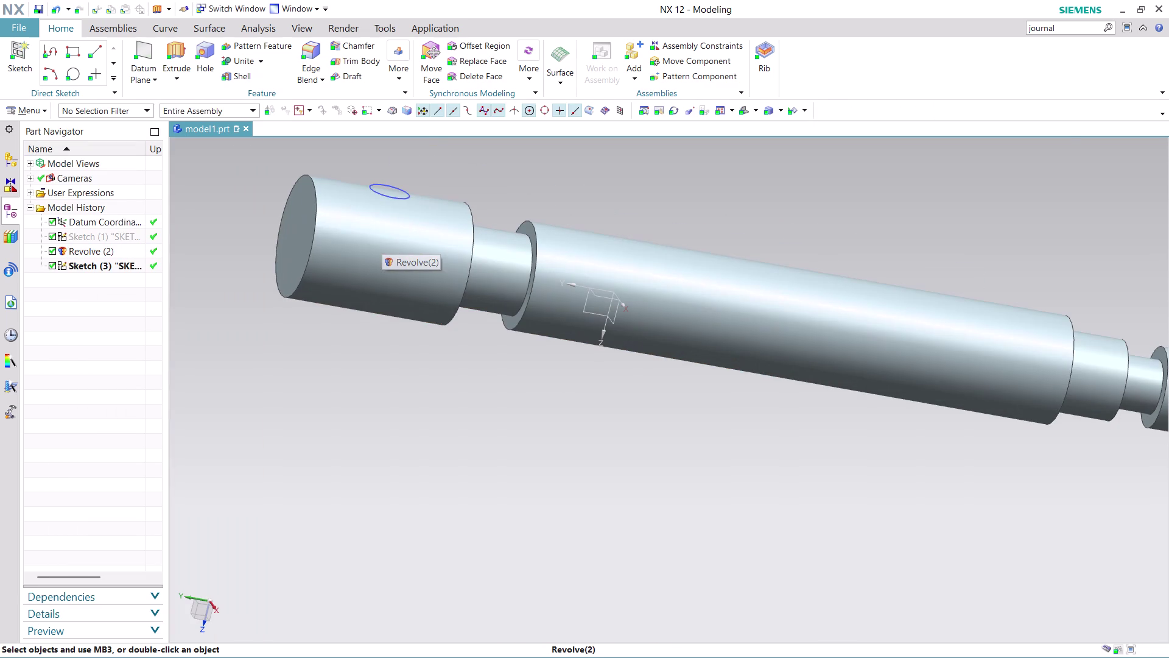
click(242, 59)
click(412, 265)
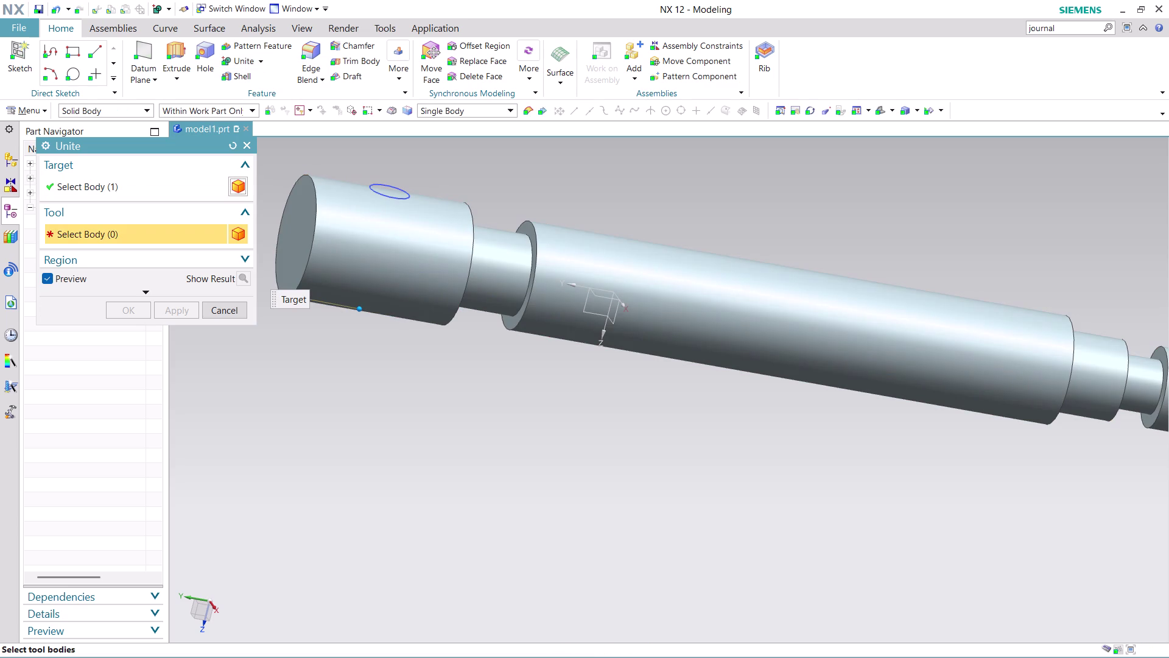
click(640, 294)
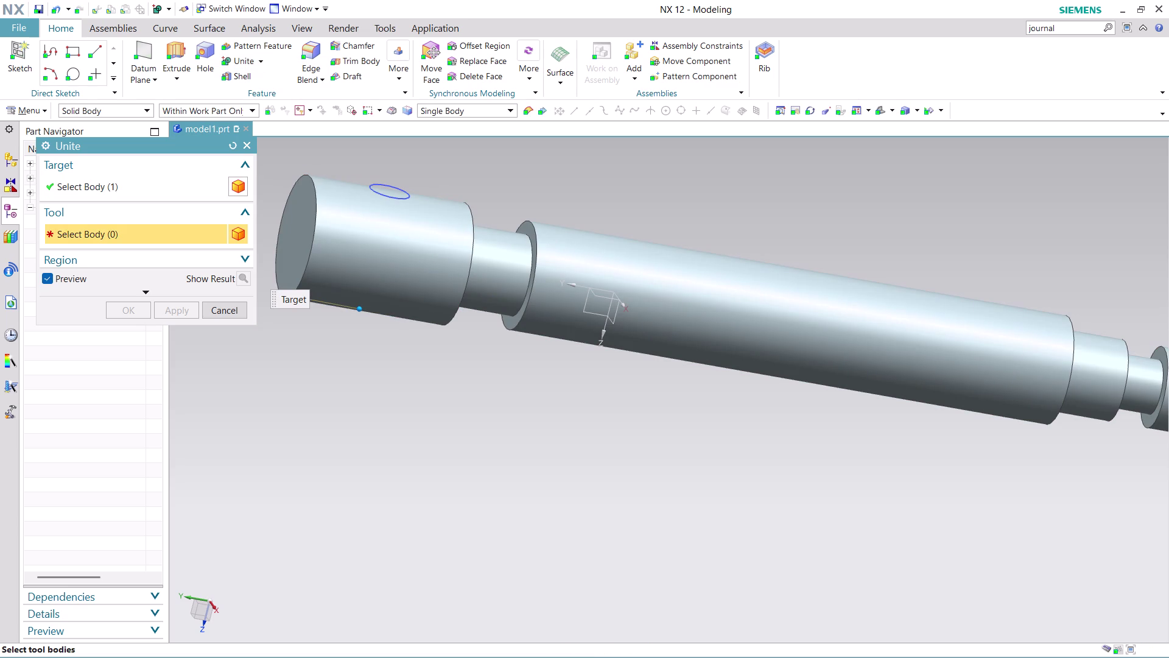
click(410, 243)
click(240, 313)
Reopen and cancel Extrude, then undo Sketch (3) with its circle.
scroll(down, 3)
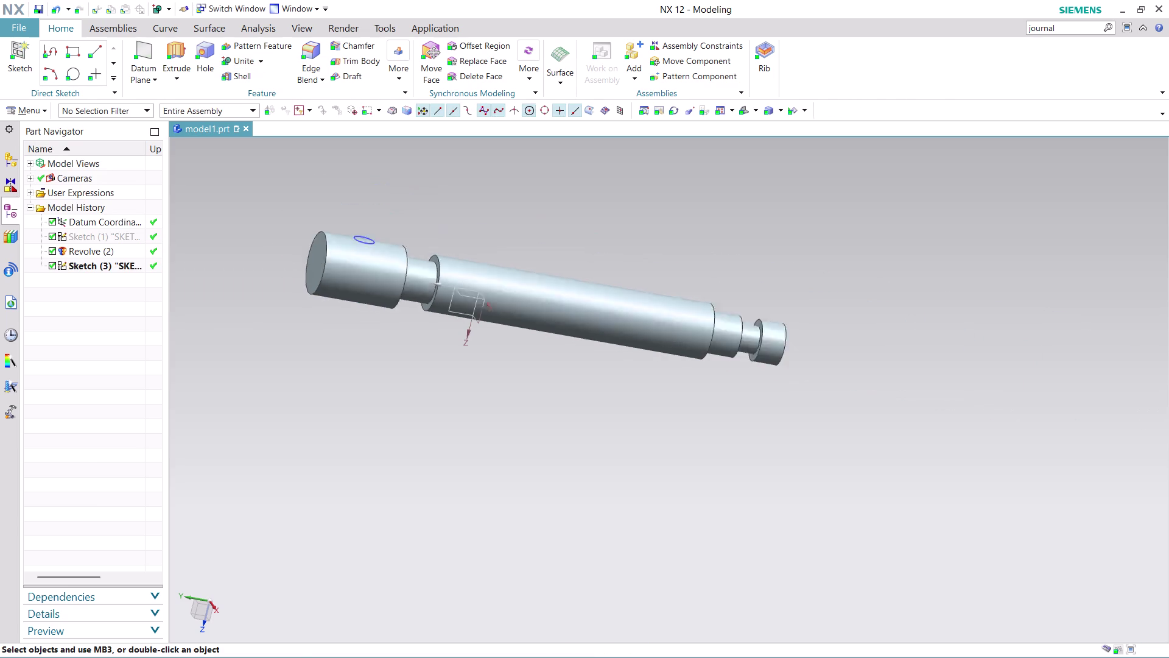
click(185, 50)
scroll(up, 3)
middle_drag(388, 213, 392, 229)
click(359, 271)
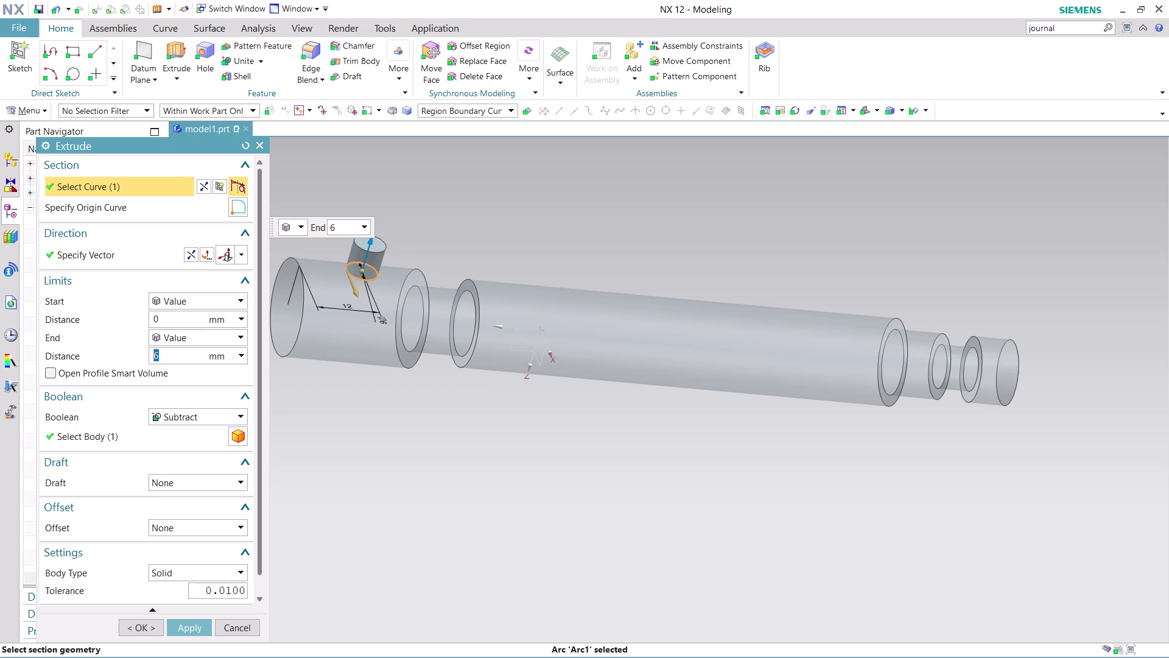
click(253, 631)
key(ctrl+z)
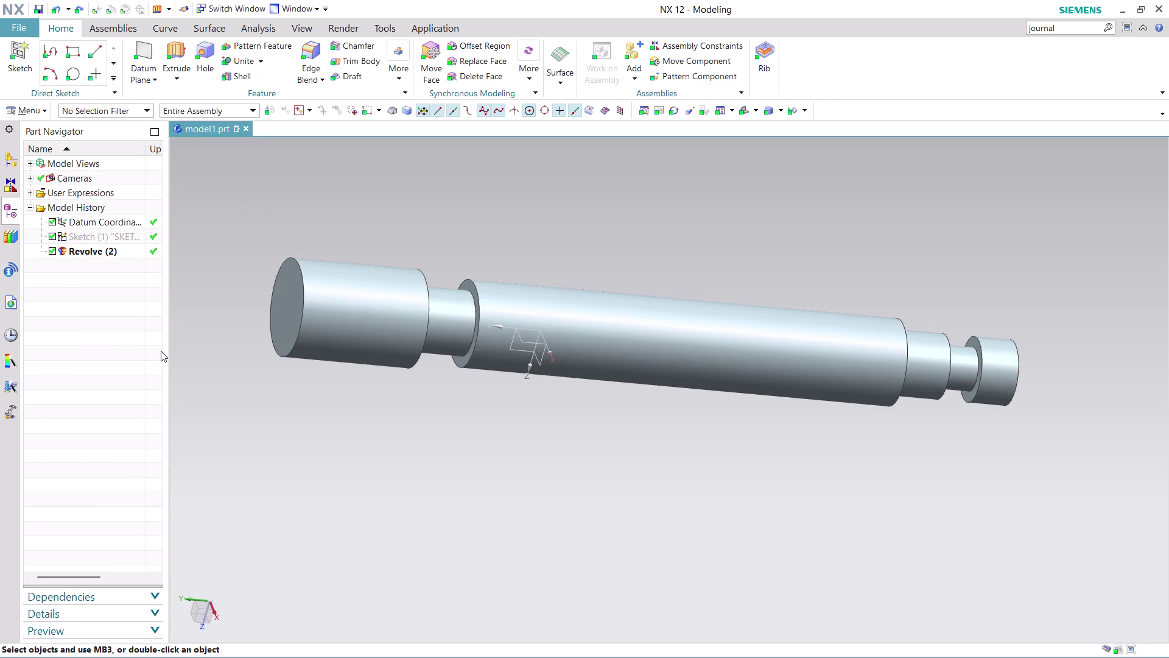
click(24, 108)
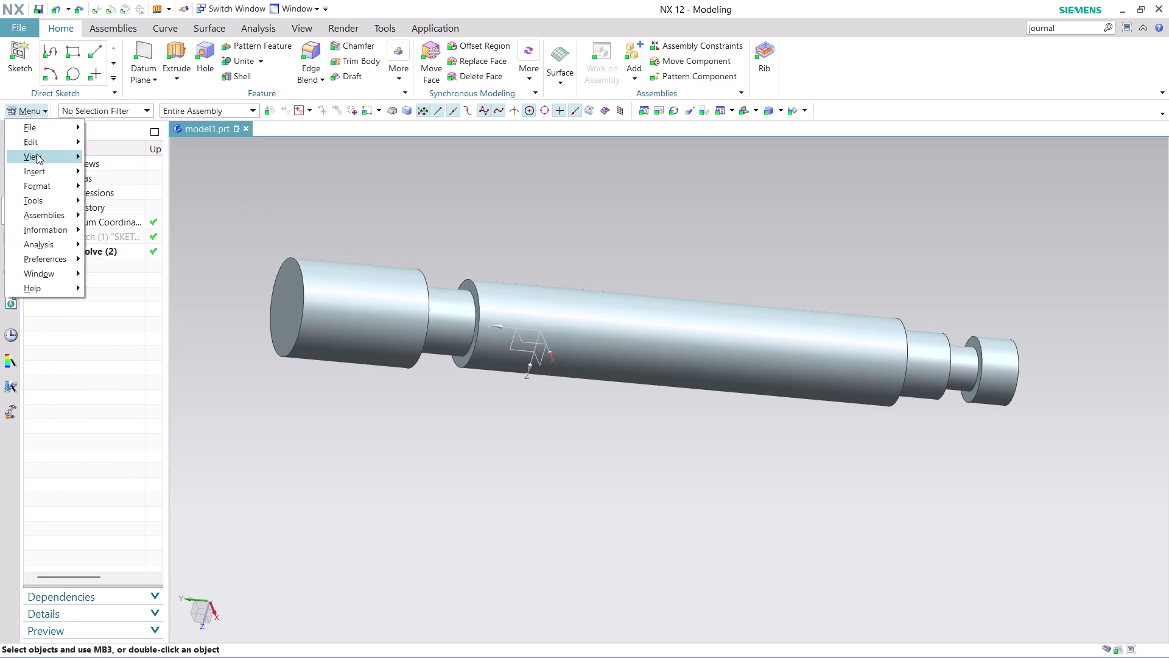
Start a new sketch and select the YZ datum plane through the shaft.
click(177, 190)
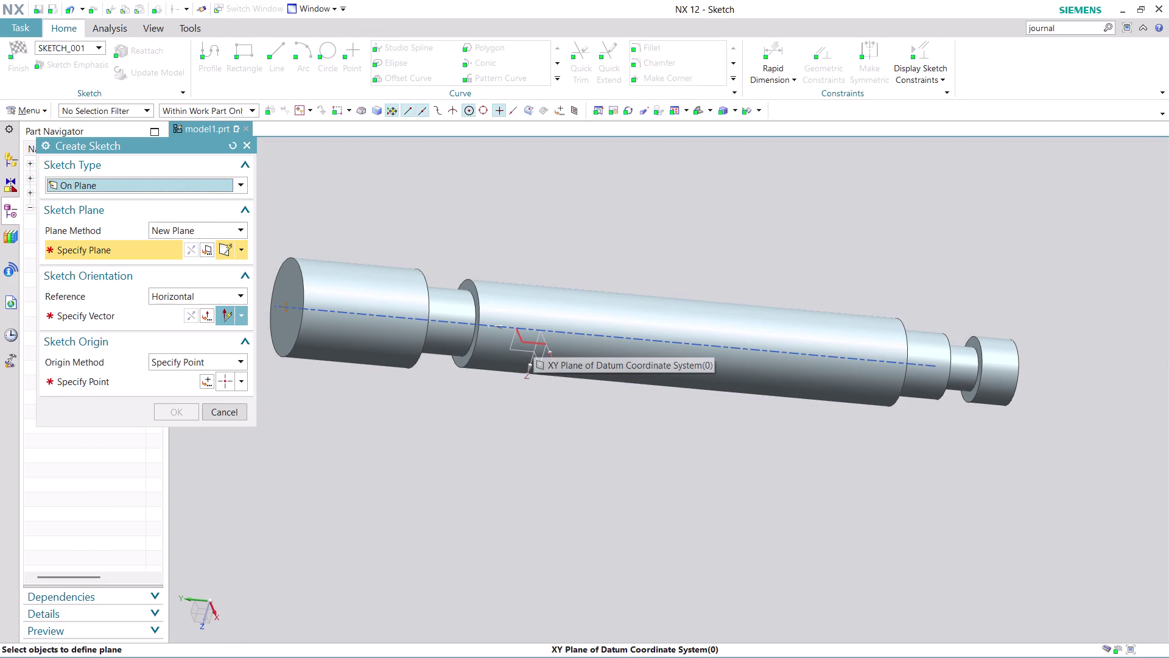
middle_drag(539, 442, 568, 394)
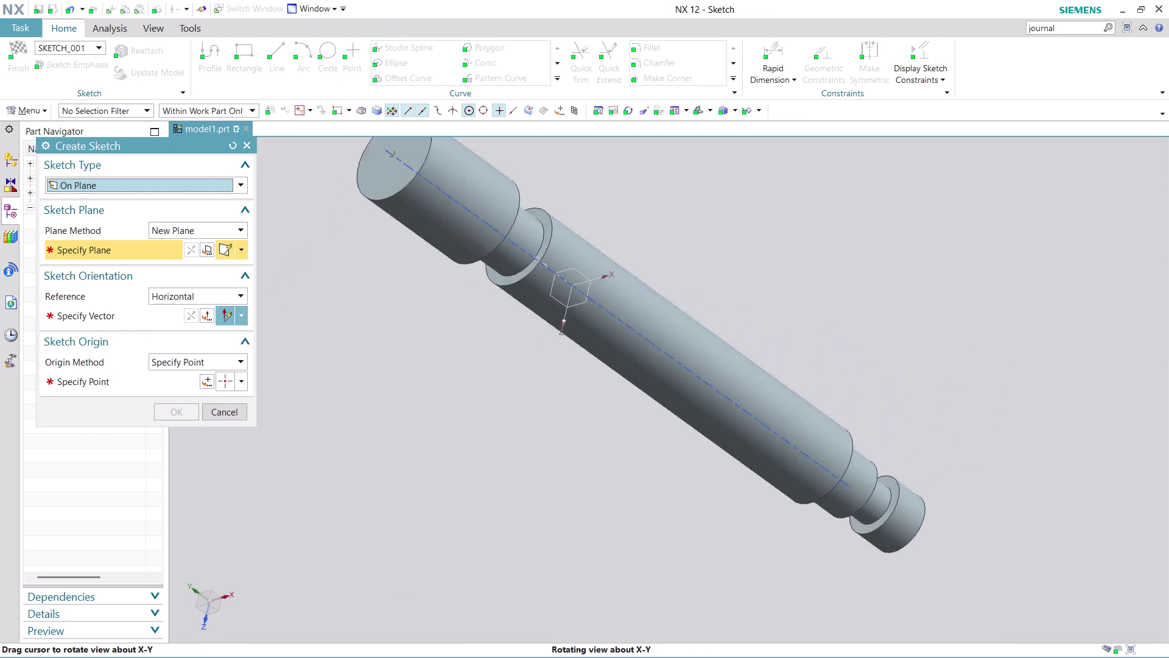
middle_drag(569, 394, 622, 379)
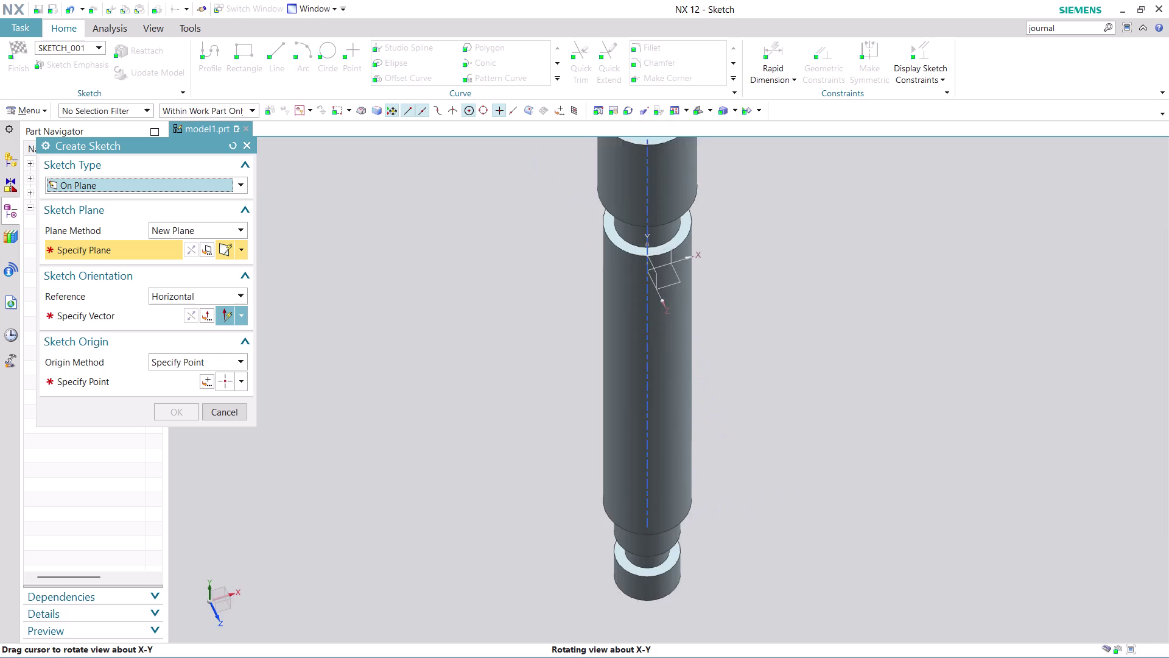
middle_drag(621, 379, 620, 355)
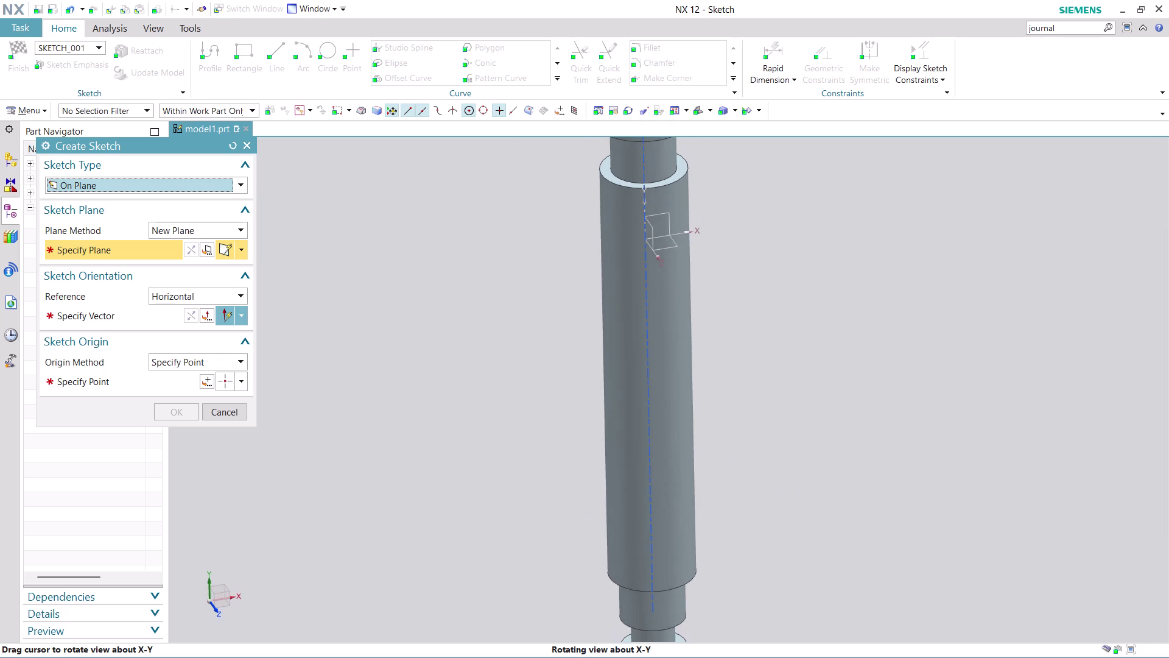
middle_drag(619, 355, 623, 361)
scroll(down, 3)
scroll(up, 3)
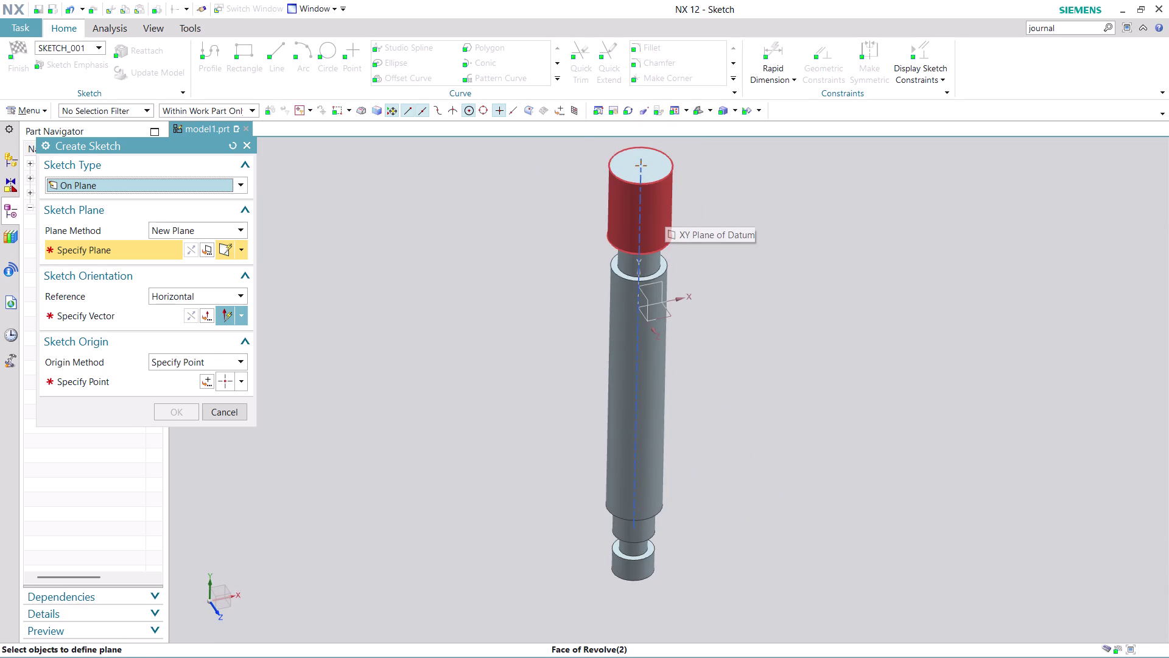
click(646, 302)
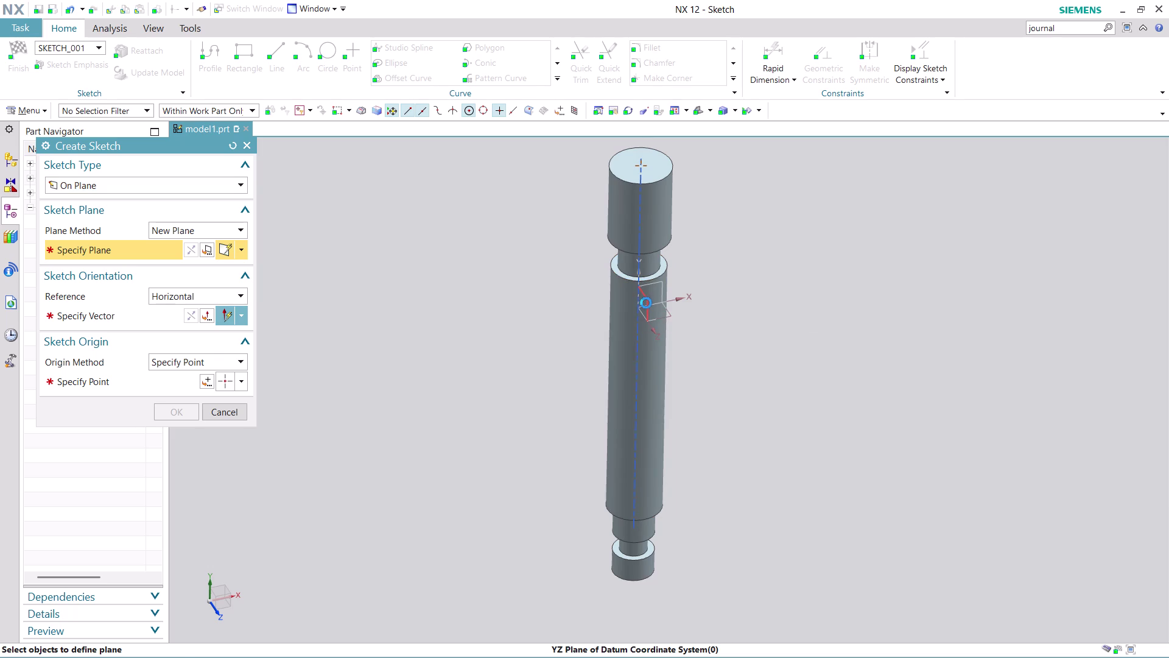
click(726, 315)
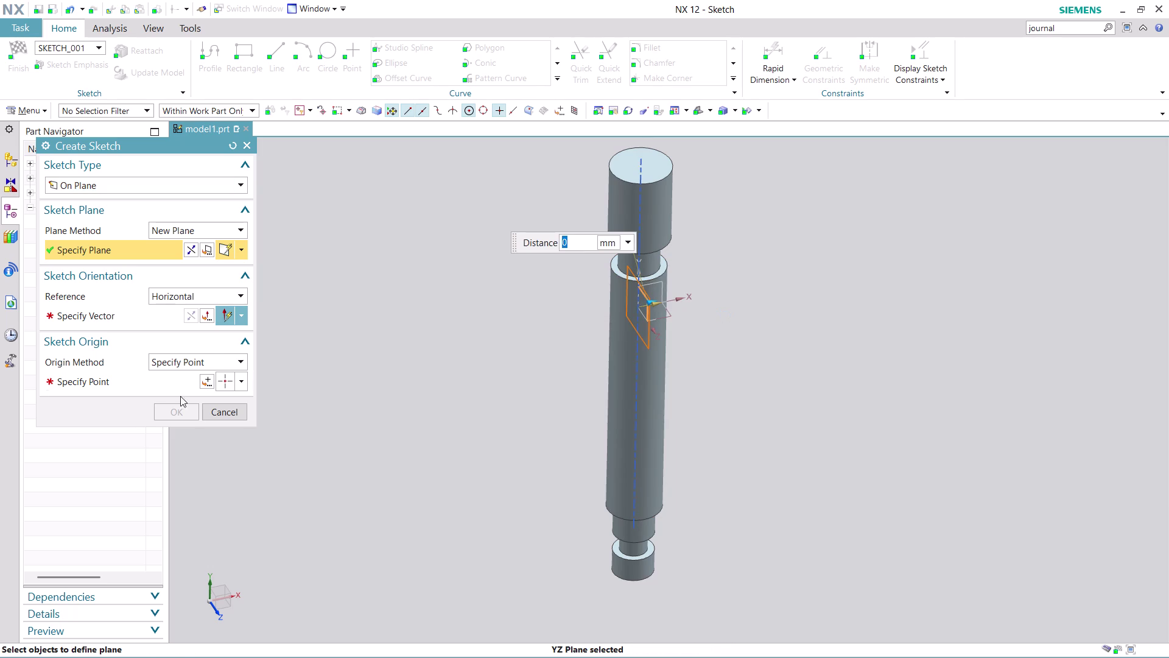
click(149, 323)
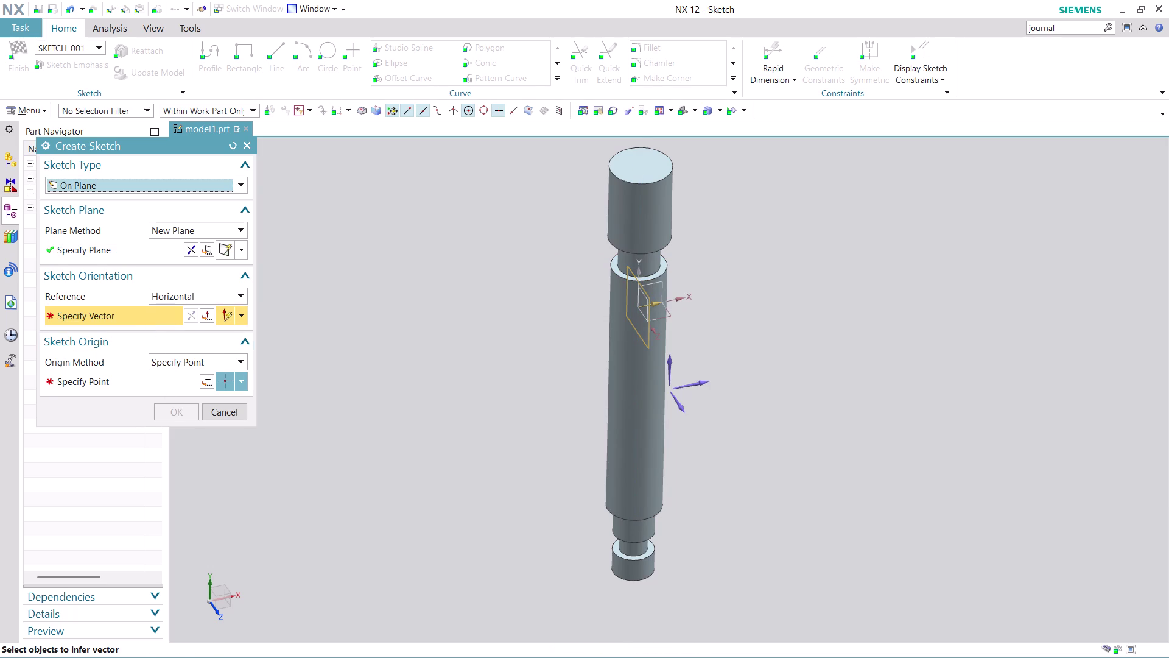
Respecify the sketch's horizontal reference and origin point, then create the sketch.
click(706, 384)
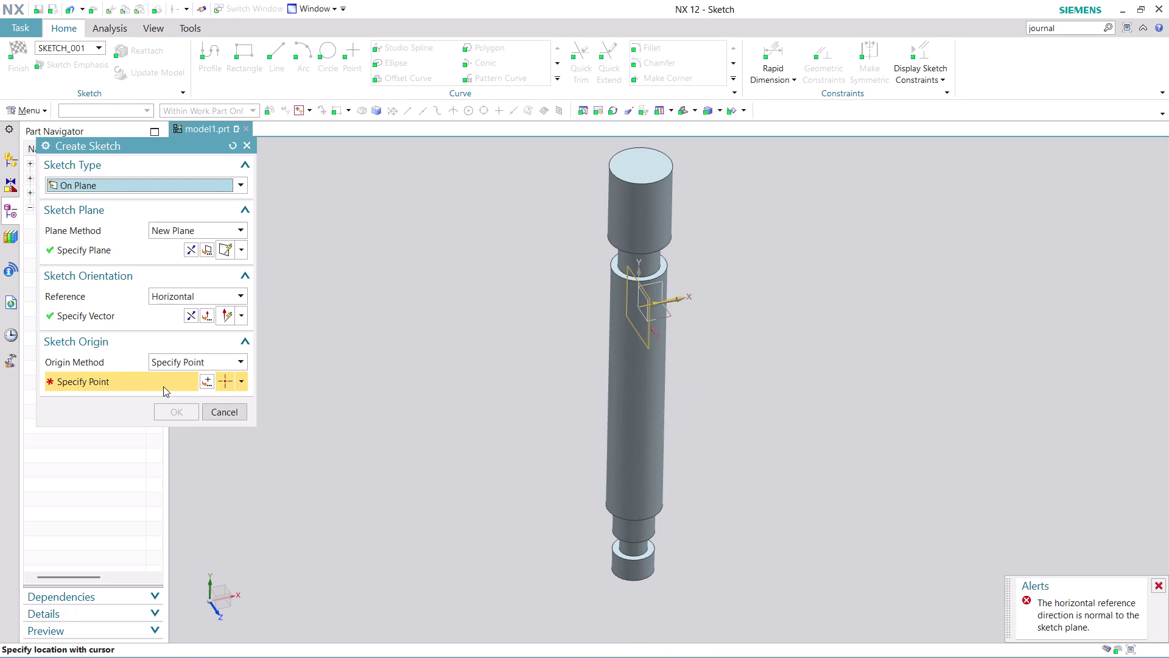
click(151, 318)
click(667, 365)
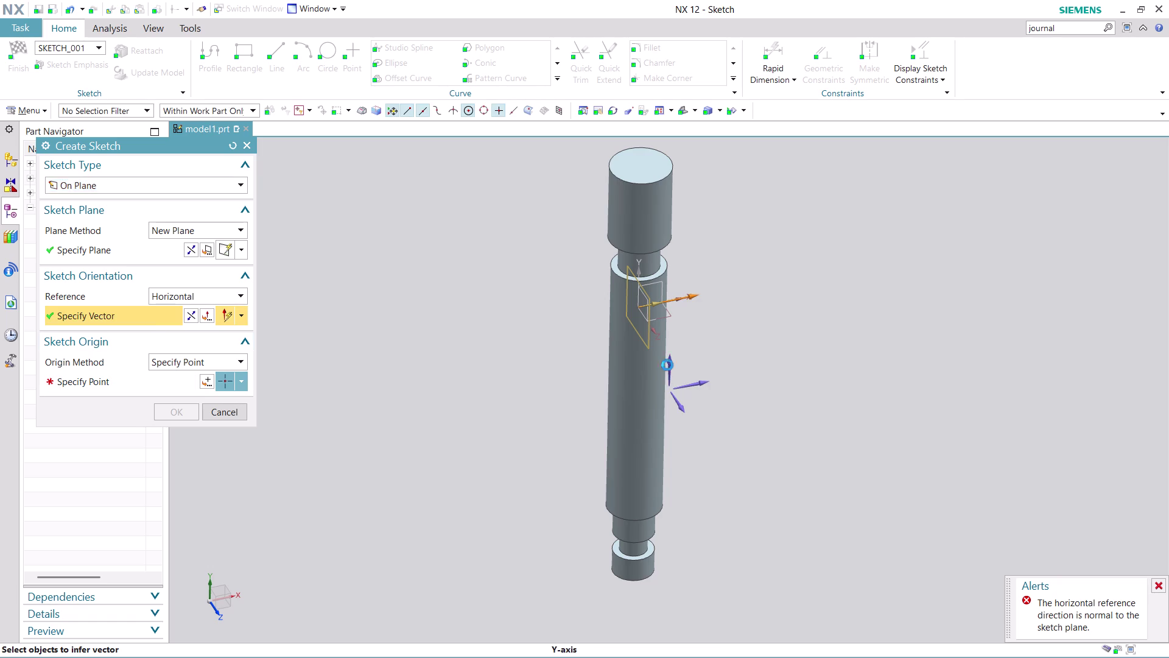
click(206, 378)
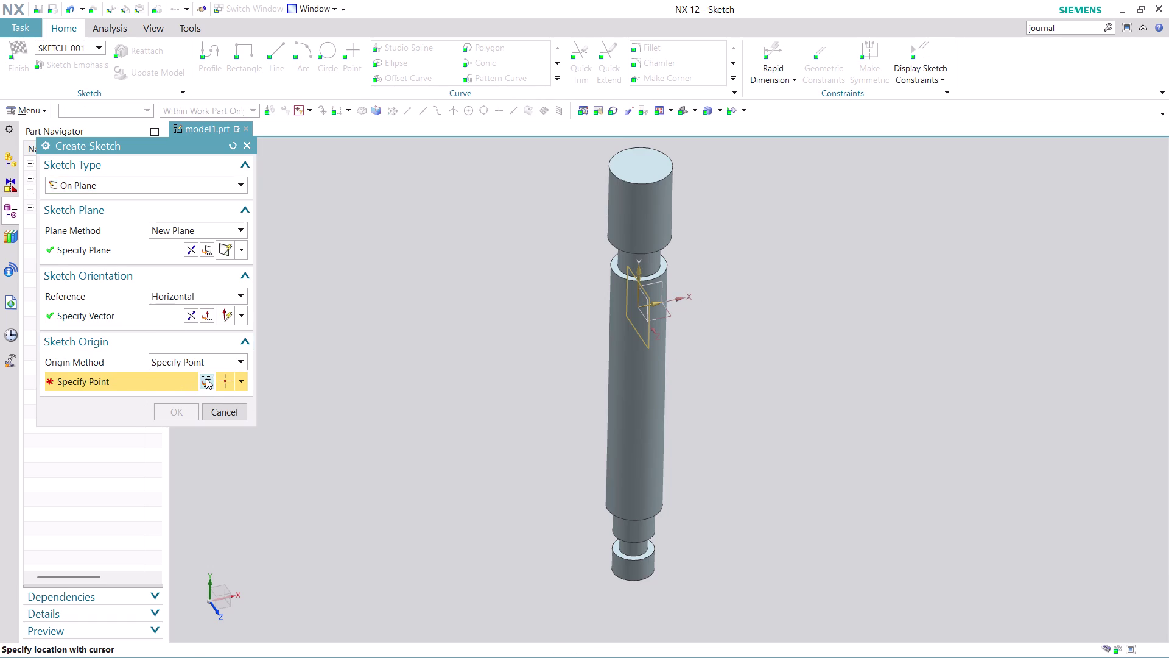
click(189, 401)
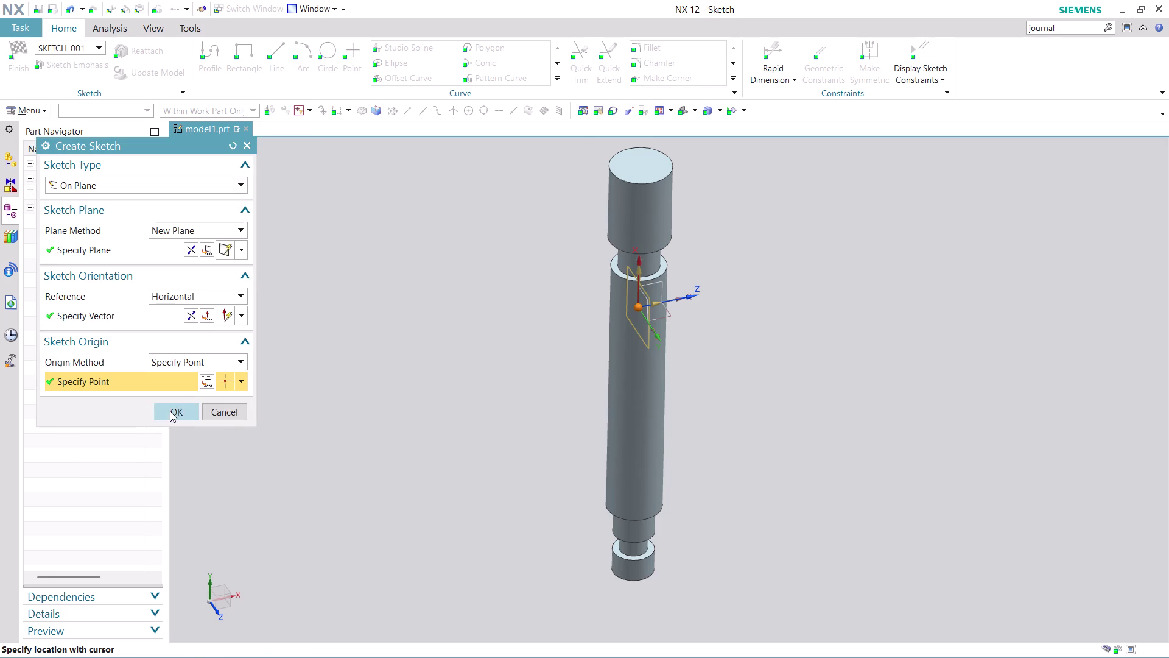
click(170, 411)
Draw a 6 mm diameter circle centred on the shaft axis.
scroll(up, 3)
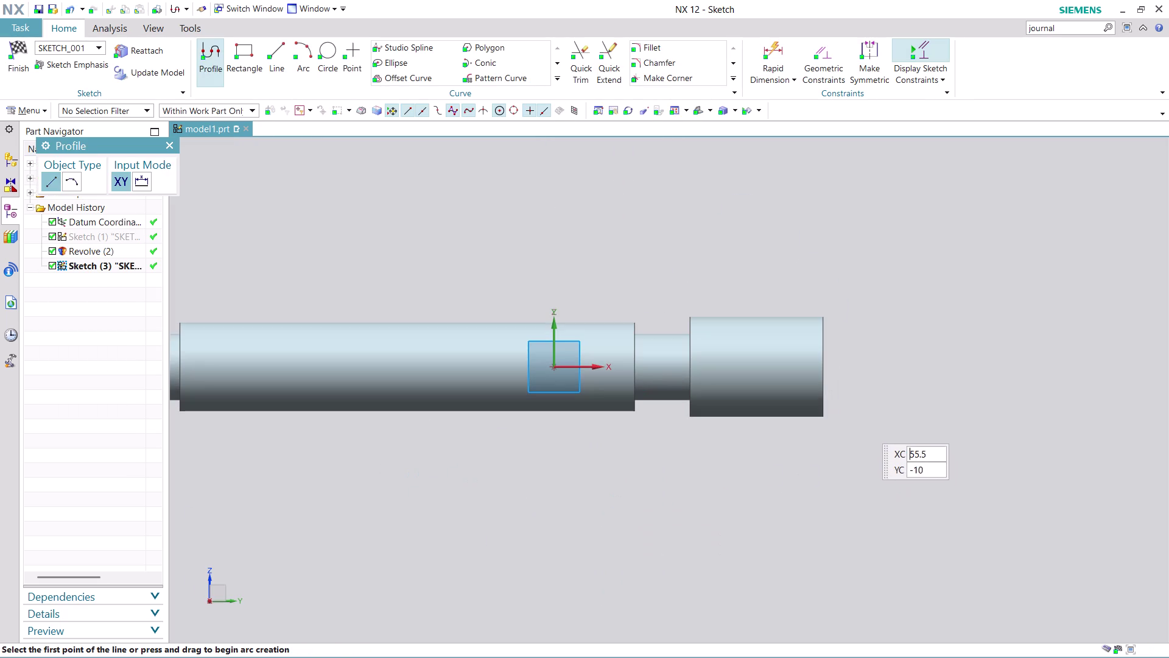
scroll(up, 3)
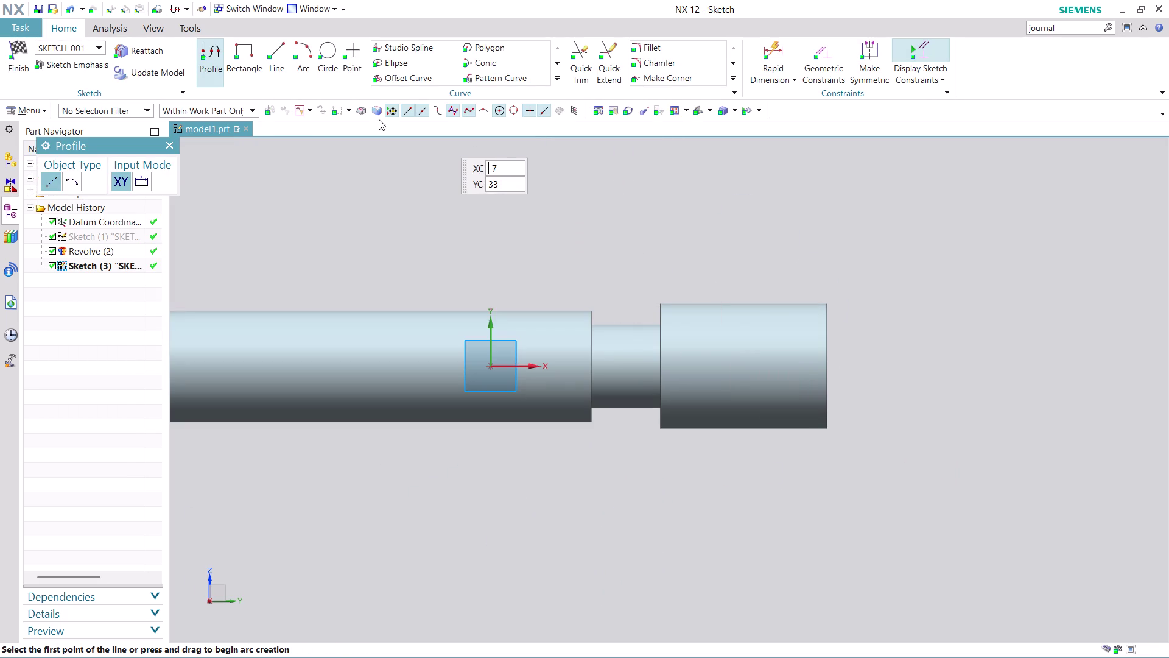
click(330, 47)
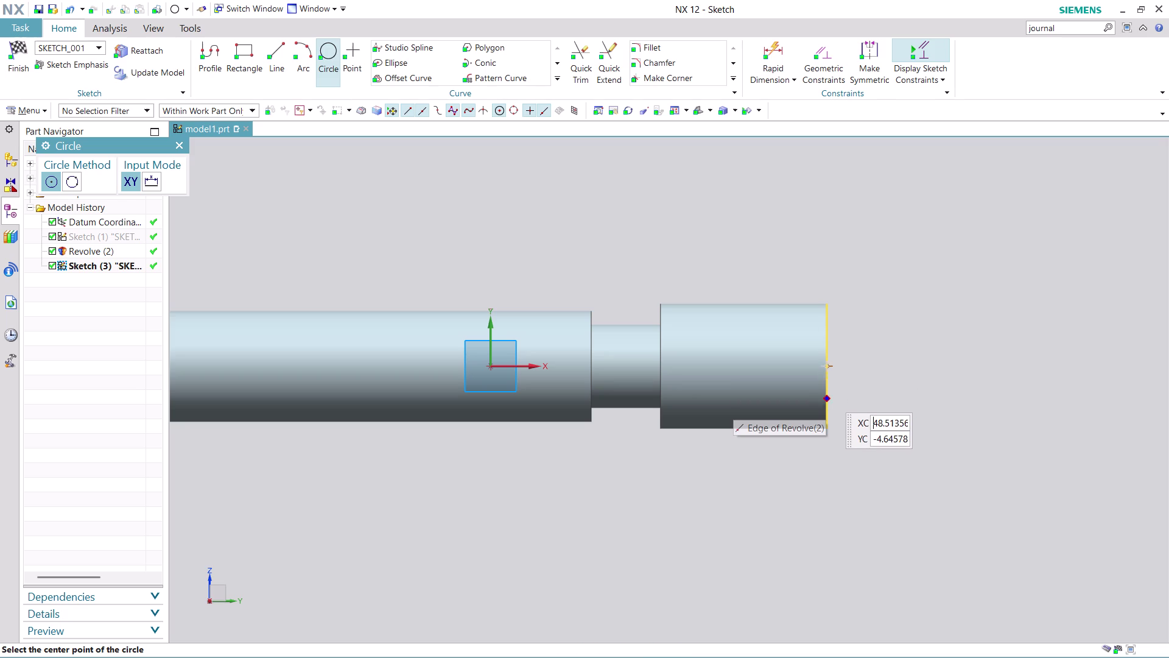
click(744, 365)
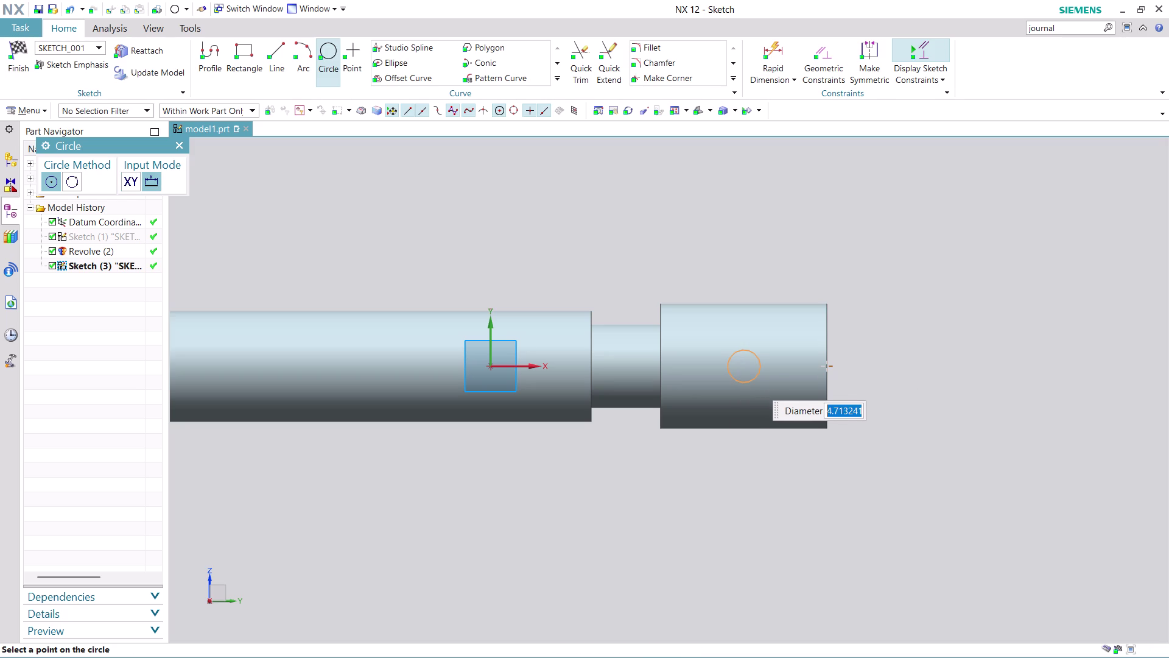
key(6)
key(Return)
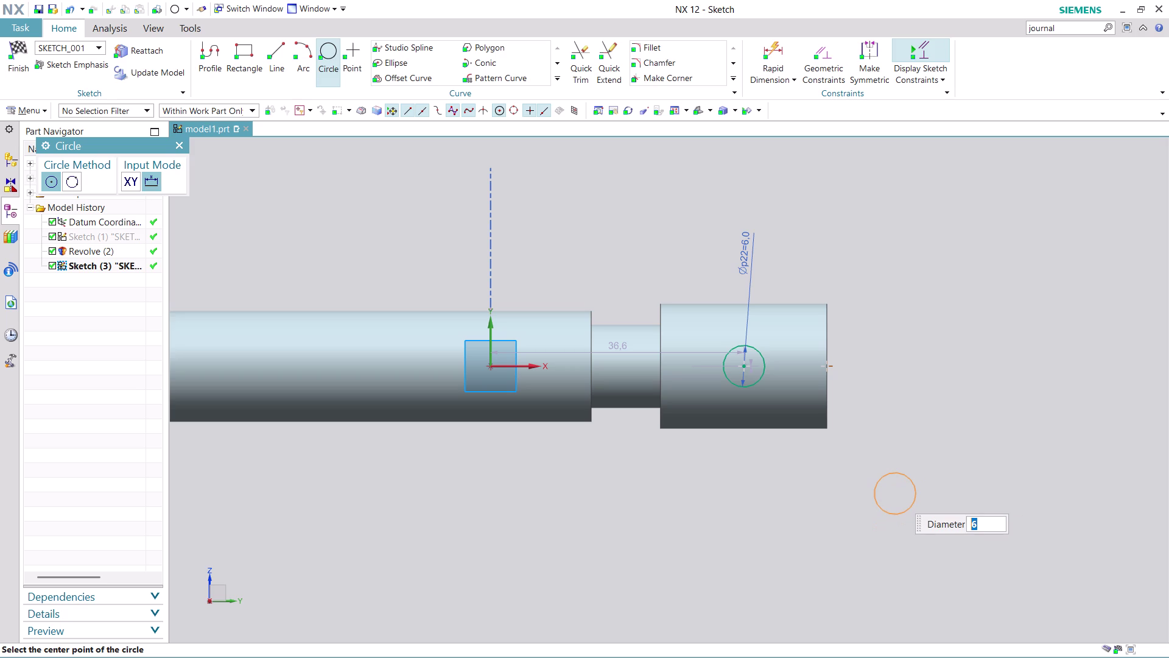
key(Escape)
key(Escape)
Dimension the circle centre 12 mm from the shaft end and finish the sketch.
click(784, 41)
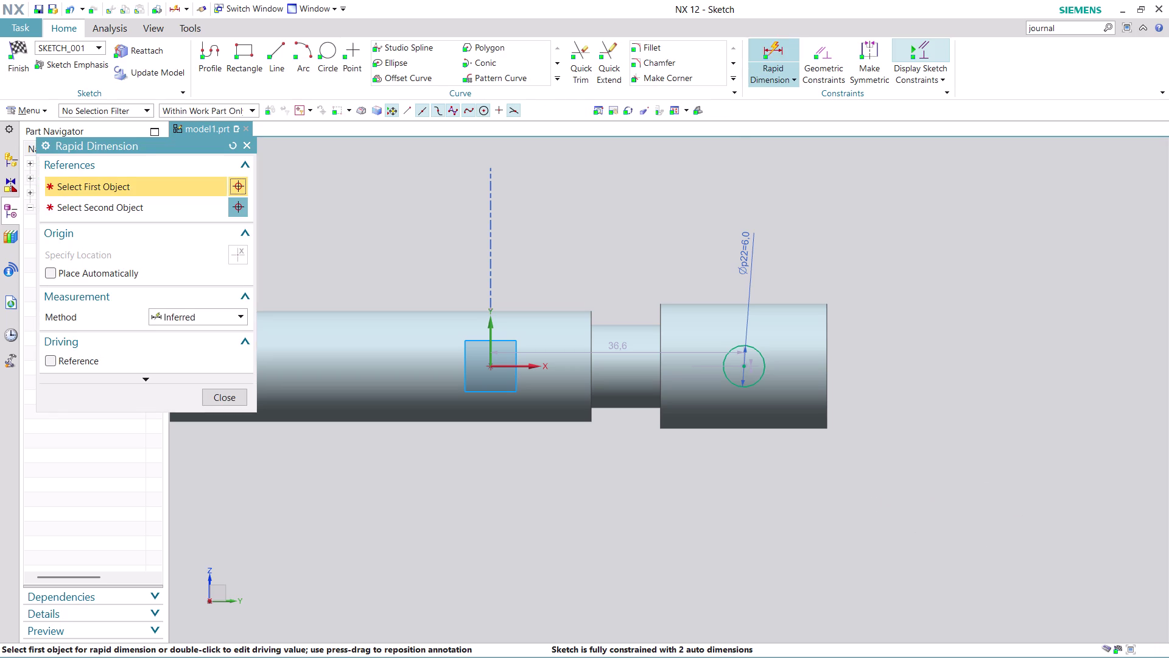
click(744, 366)
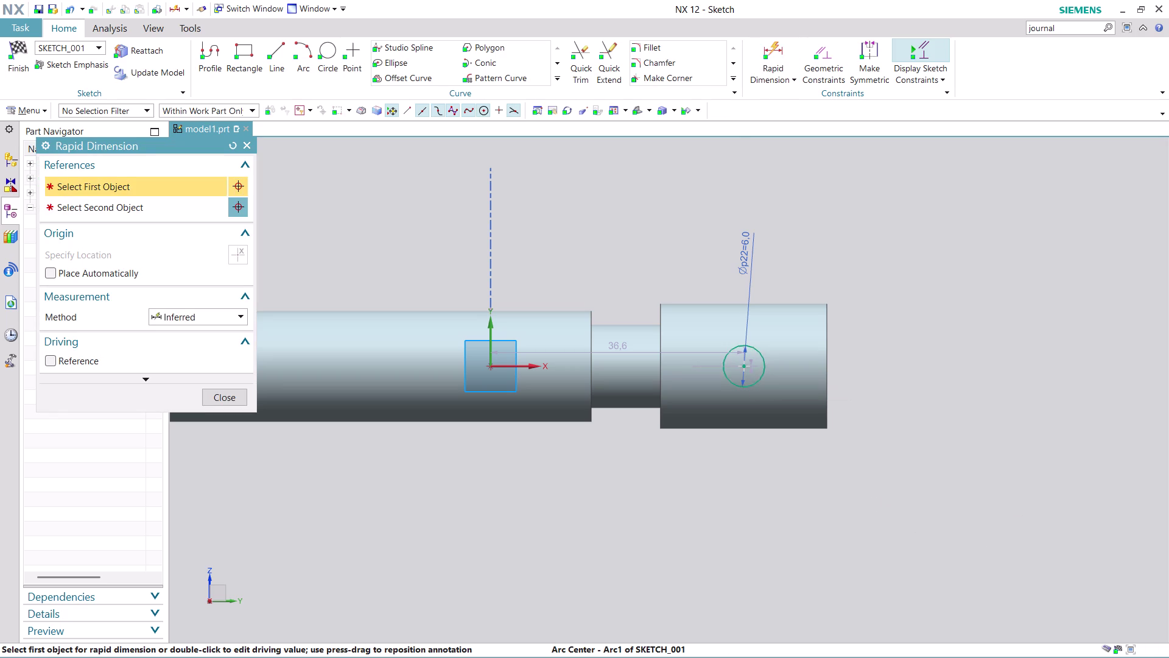
click(828, 367)
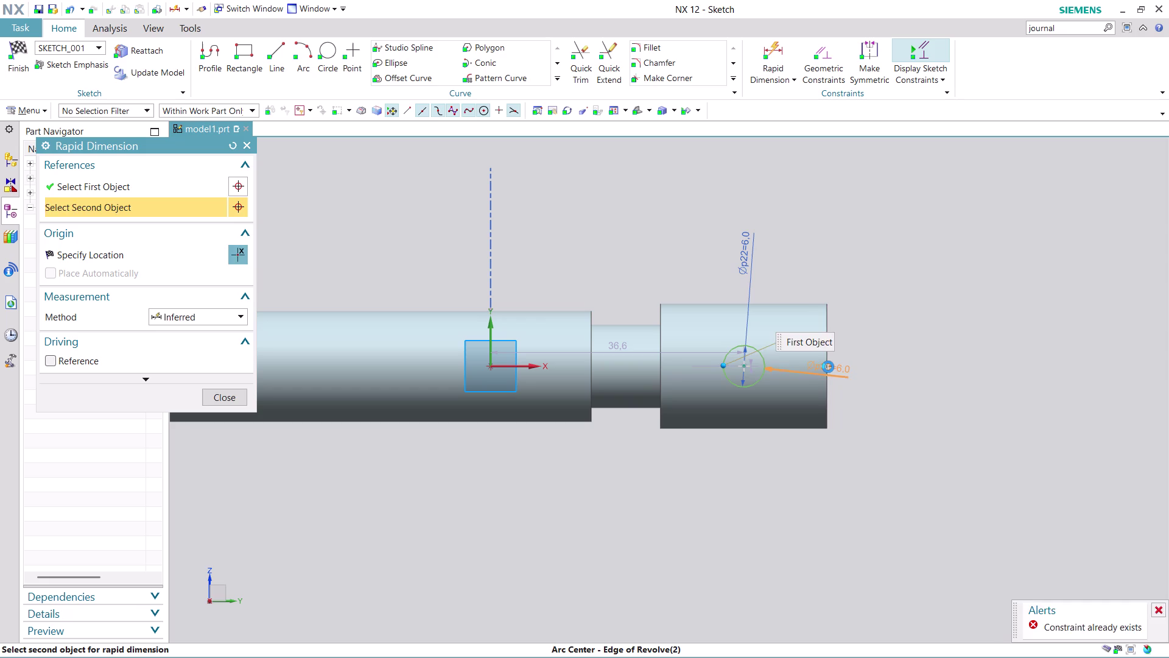
click(808, 198)
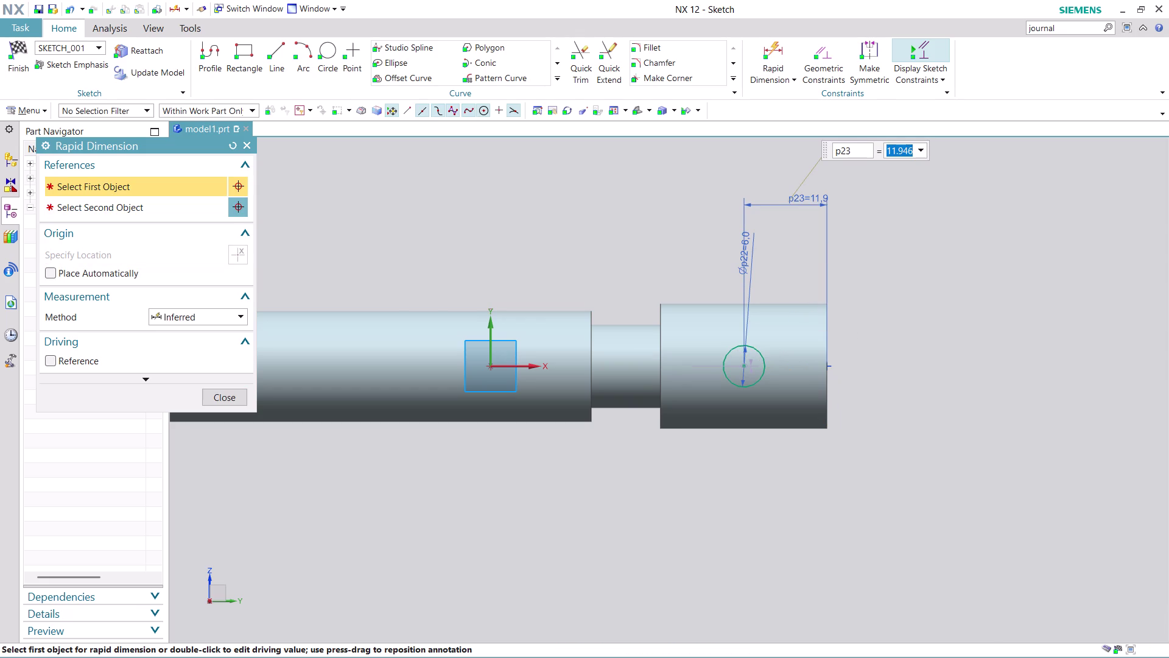
text(12)
key(Return)
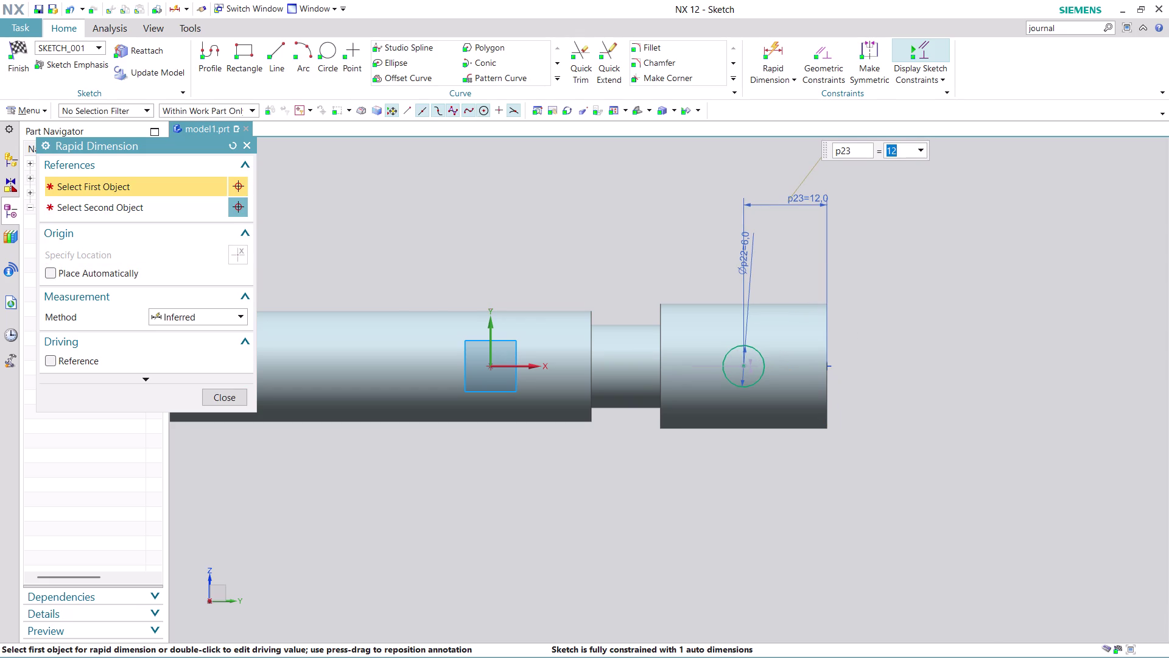
click(219, 393)
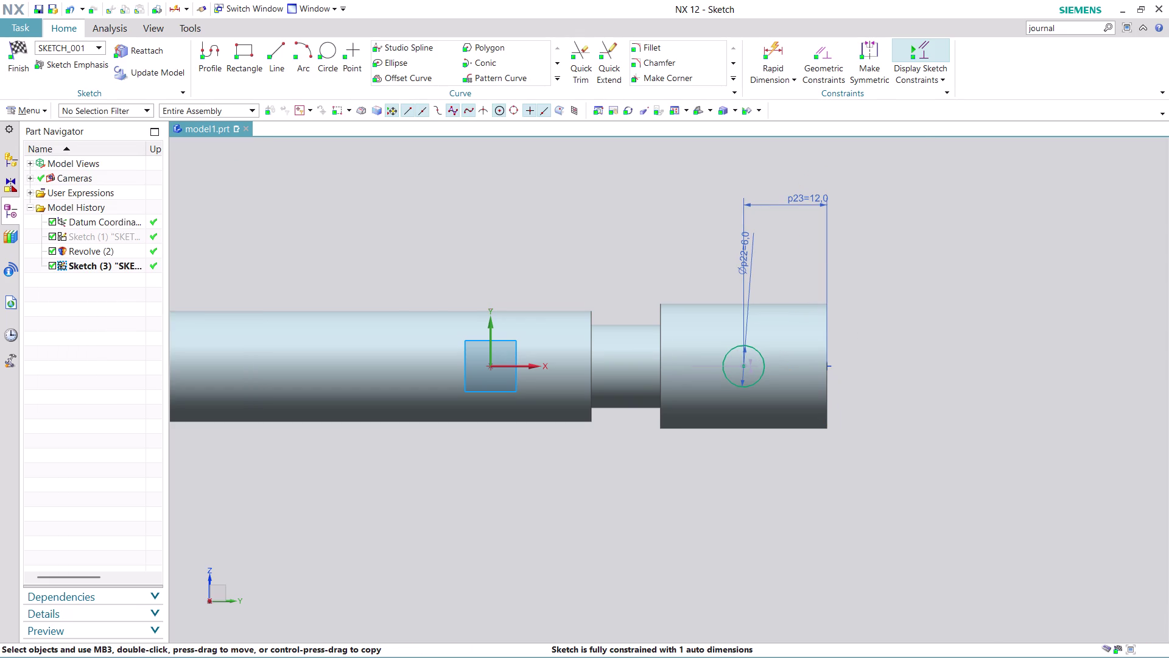
click(10, 66)
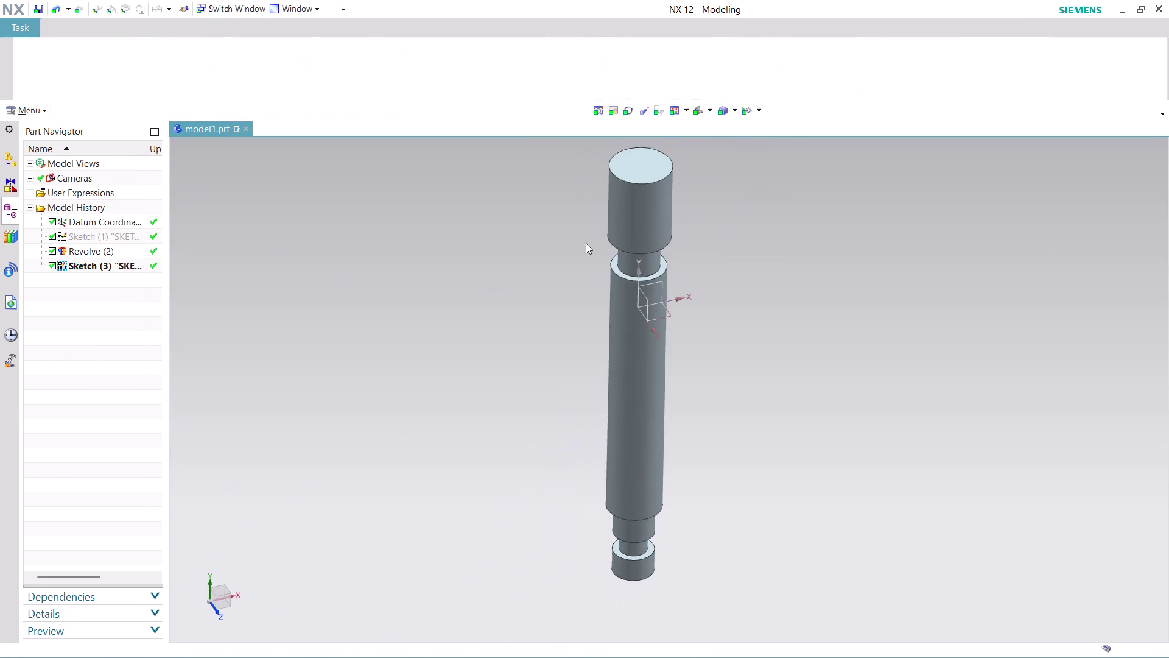
Orbit the model and hide the revolved shaft body.
scroll(down, 3)
scroll(up, 3)
middle_drag(629, 196, 483, 187)
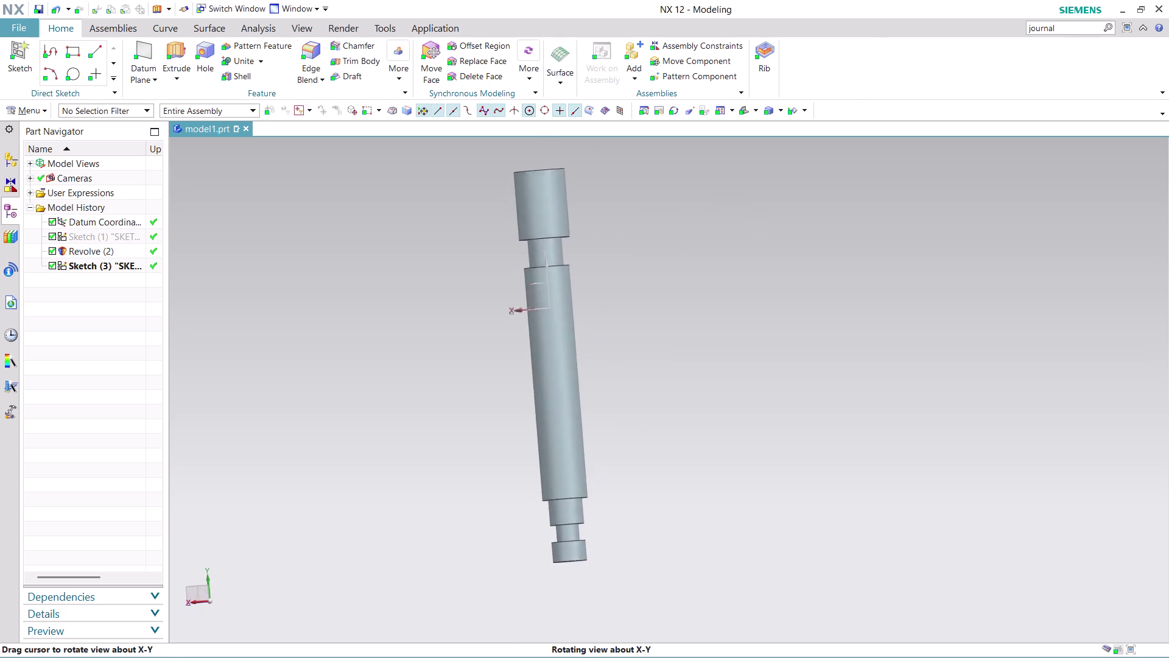
middle_drag(483, 187, 511, 218)
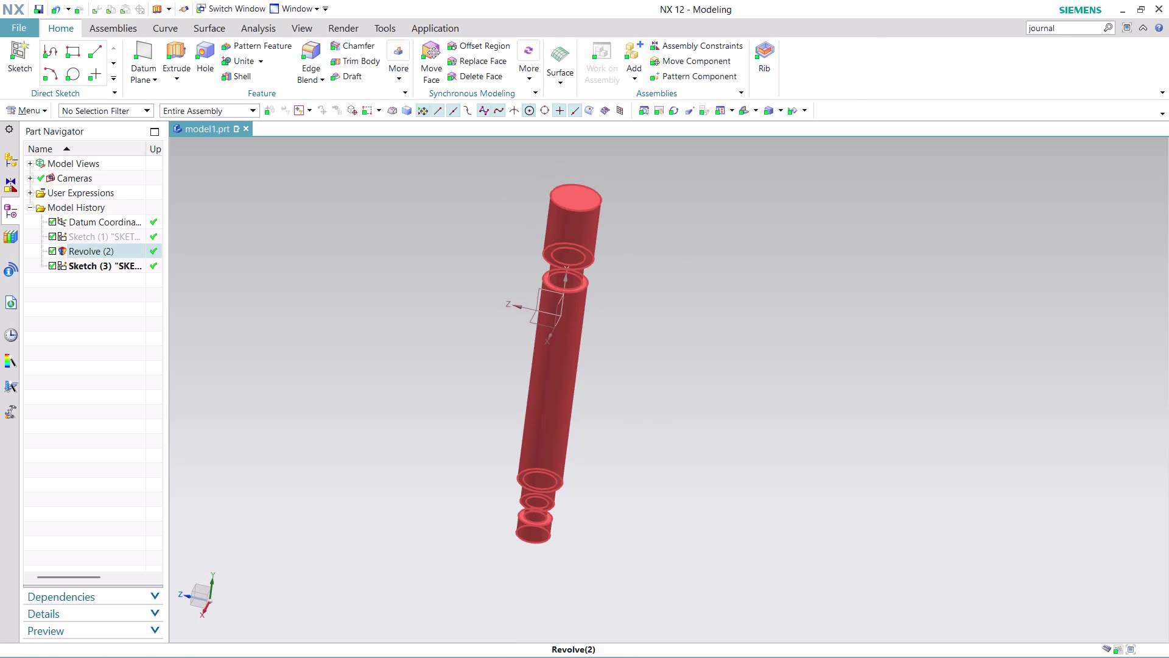
right_click(570, 230)
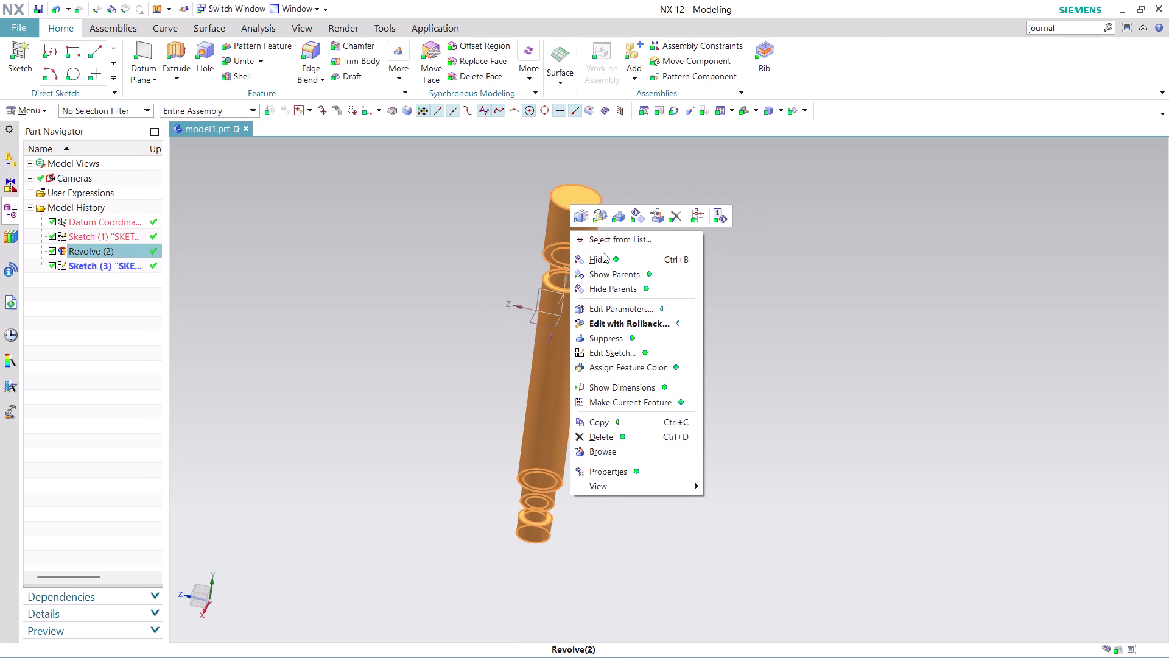
click(611, 256)
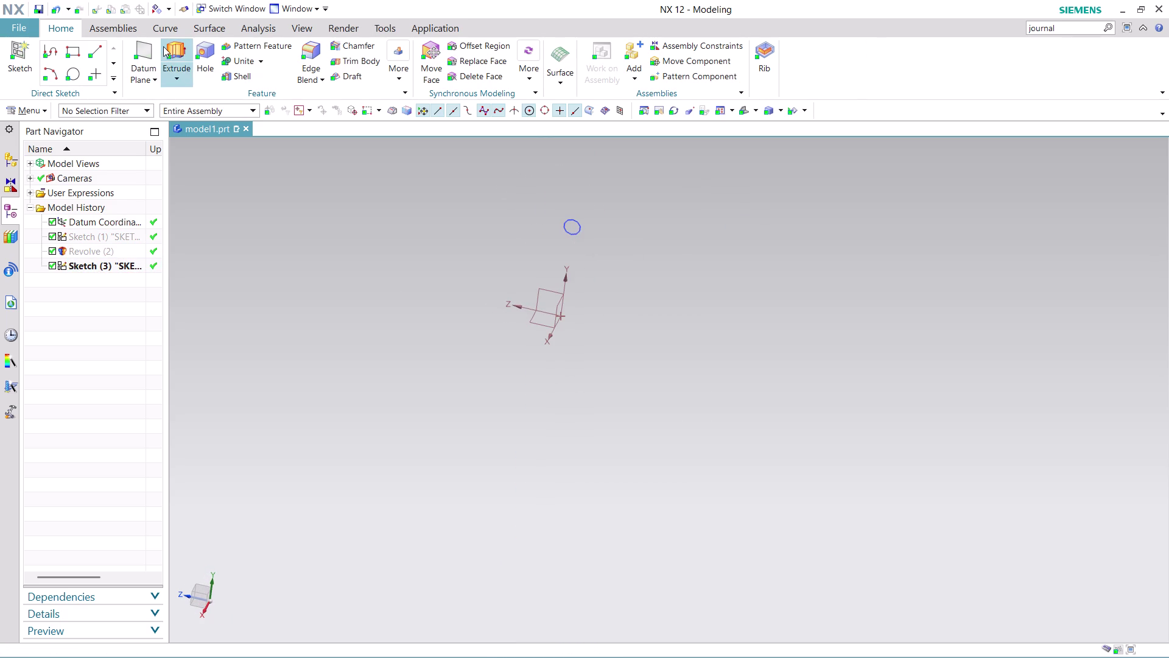
Extrude the circle symmetrically by 12 with Boolean set to Subtract.
click(175, 54)
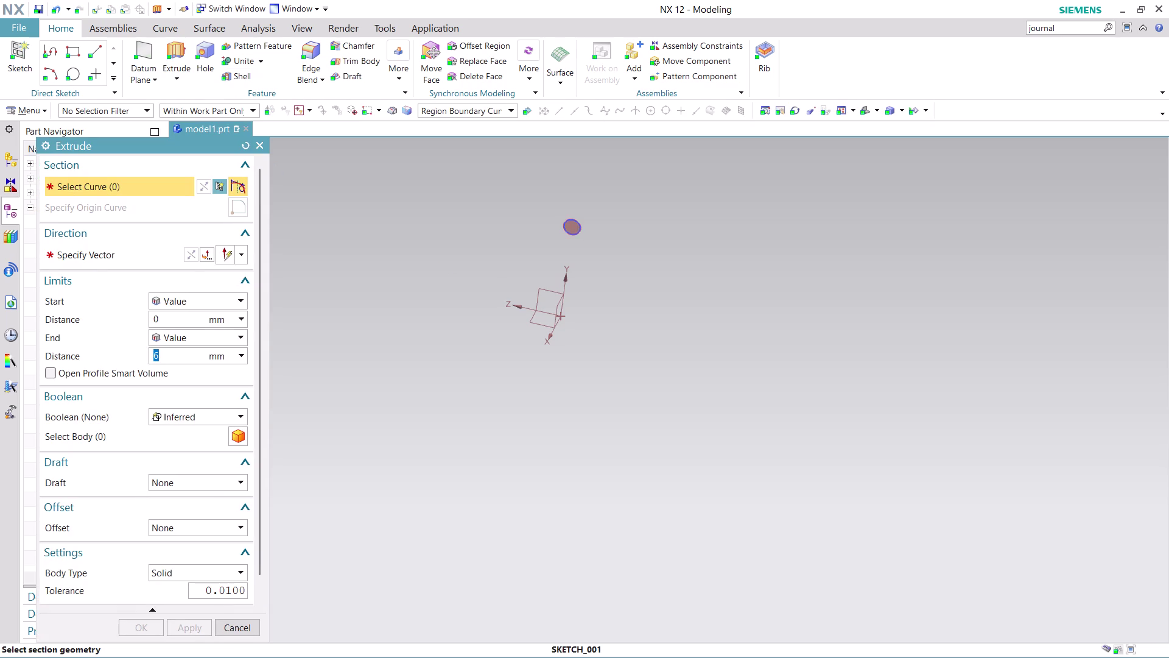
click(579, 228)
click(235, 331)
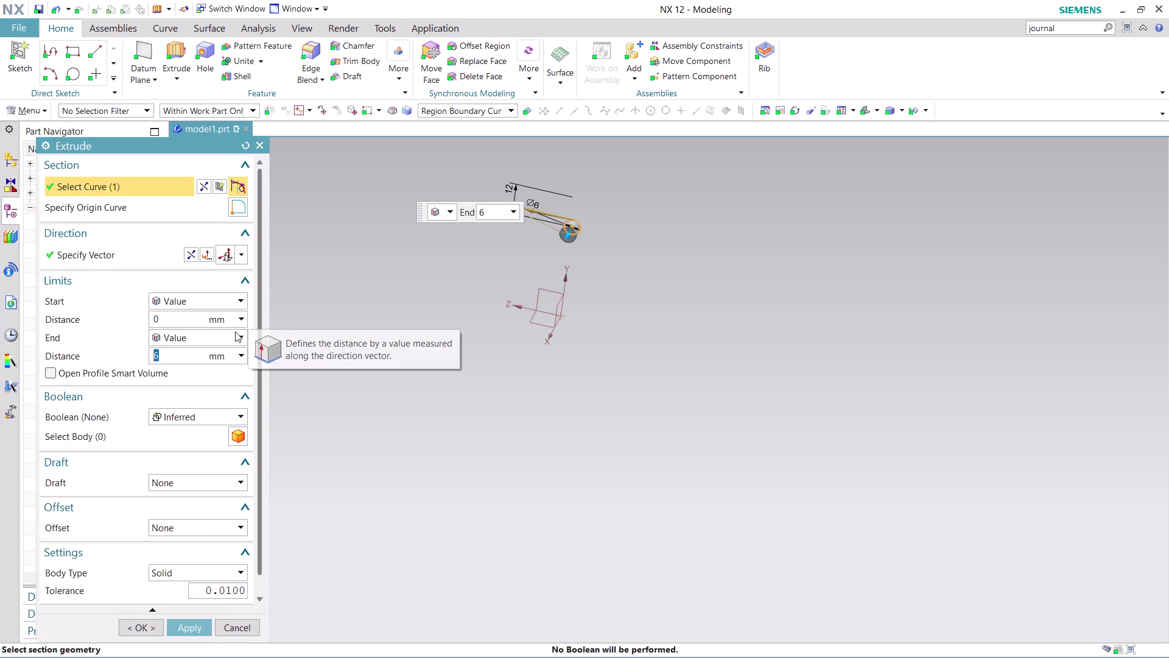
click(230, 366)
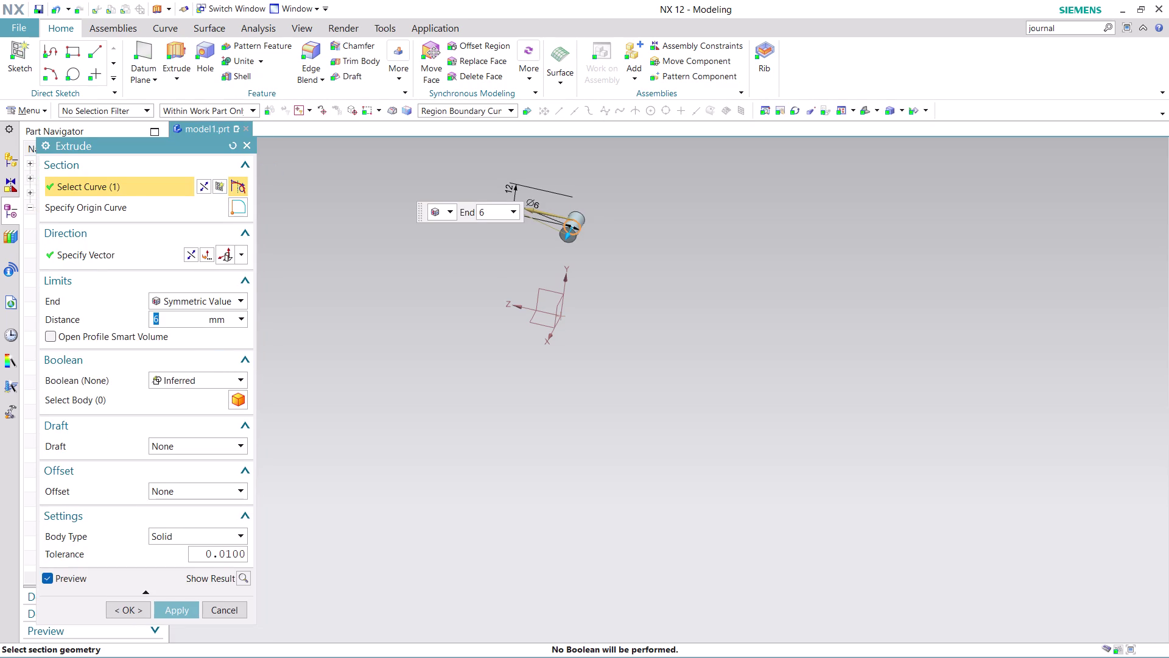
click(196, 321)
click(196, 321)
text(12)
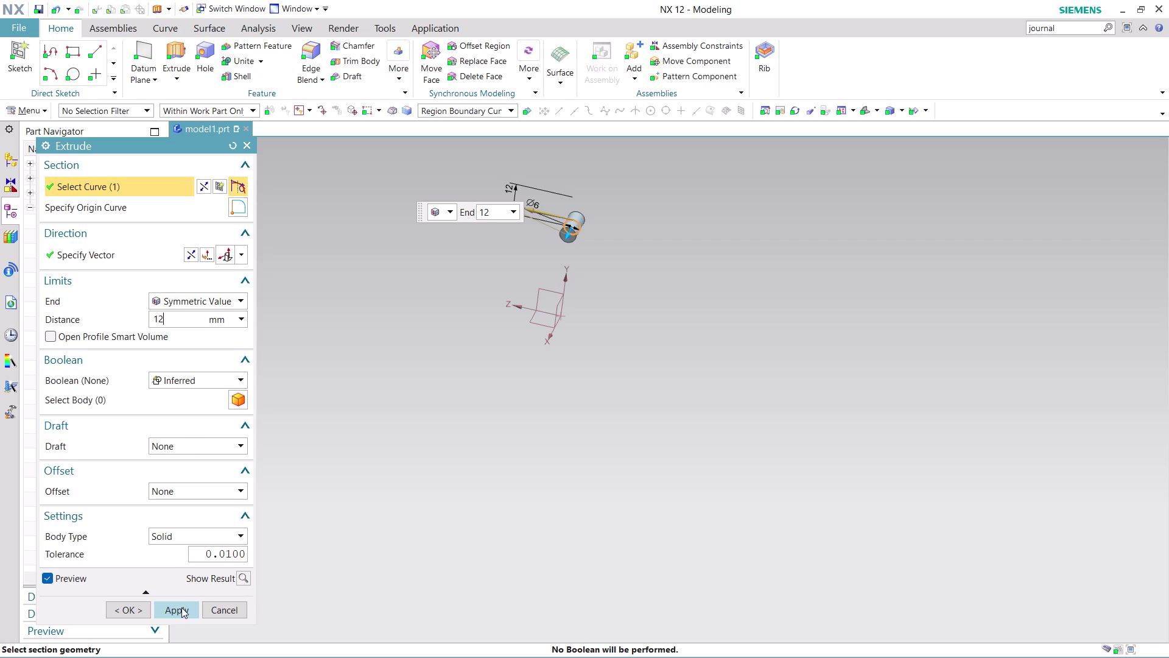
click(224, 372)
click(213, 421)
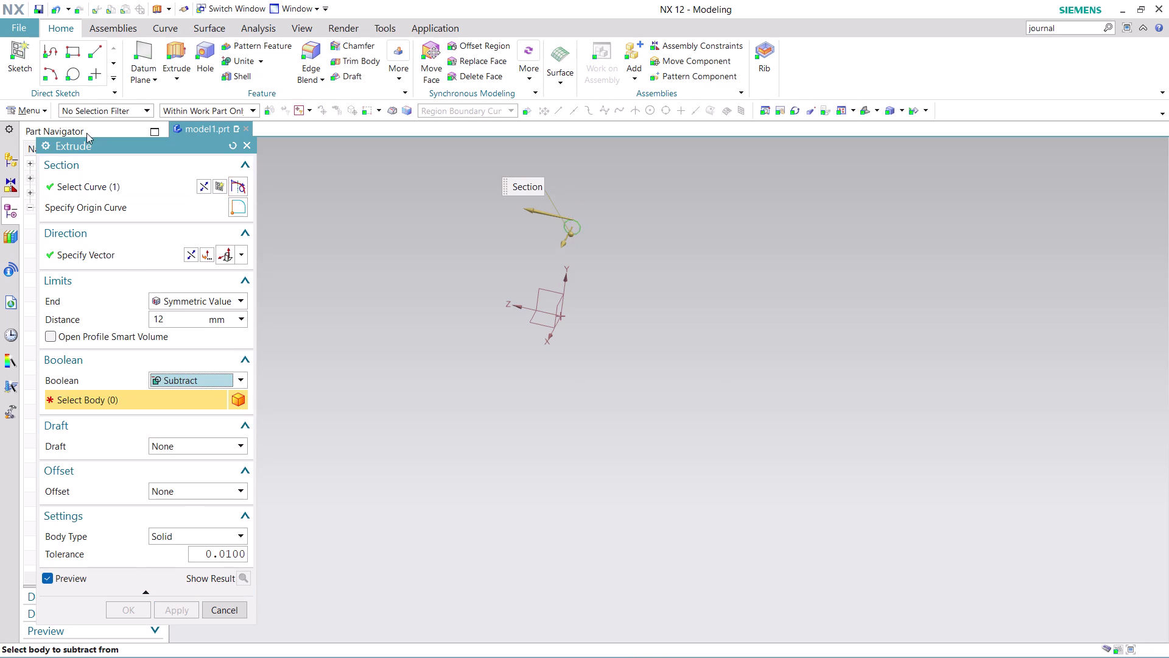
drag(124, 146, 241, 291)
Show the first sketch and the shaft body, and select the shaft as the body to cut.
right_click(84, 234)
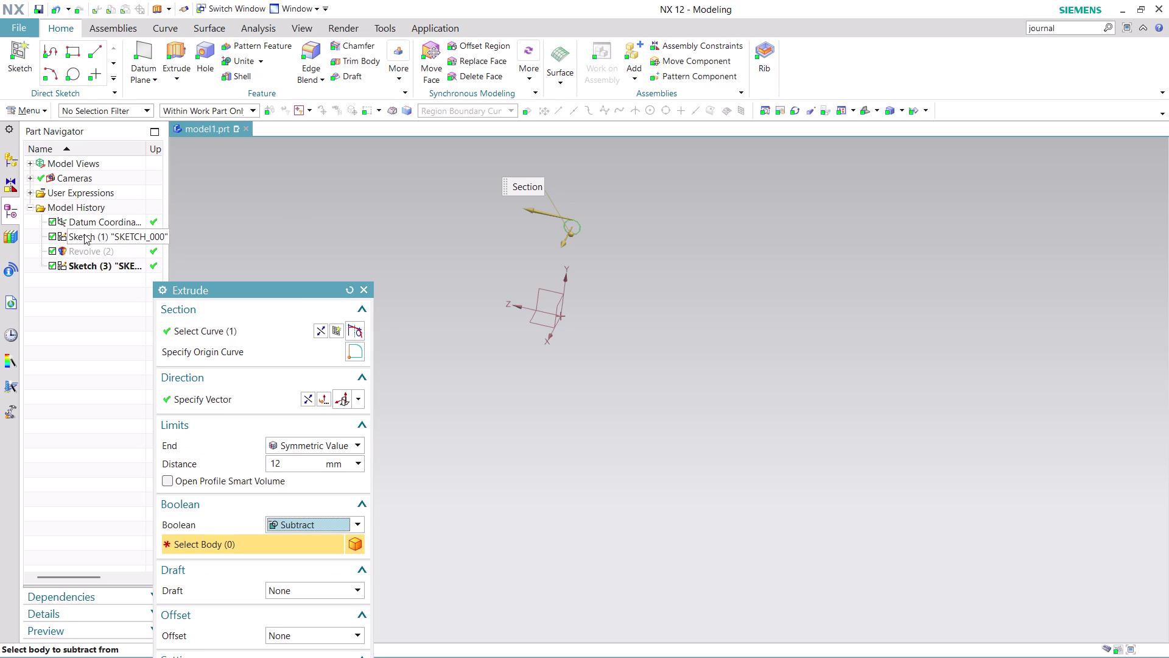
click(112, 246)
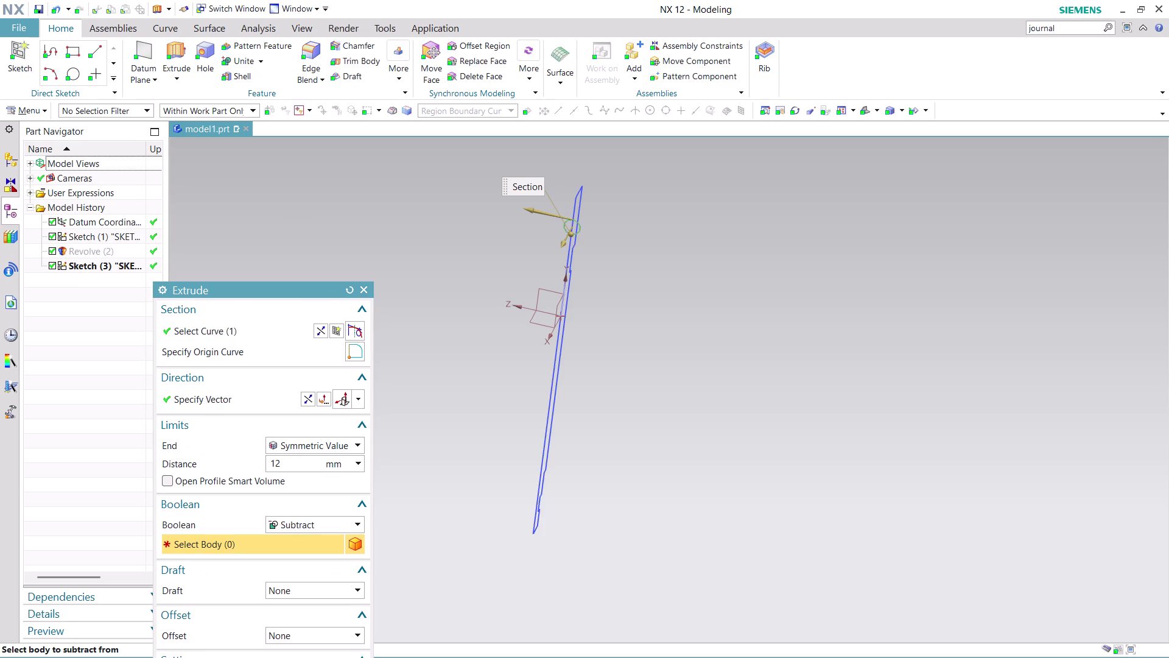
right_click(86, 249)
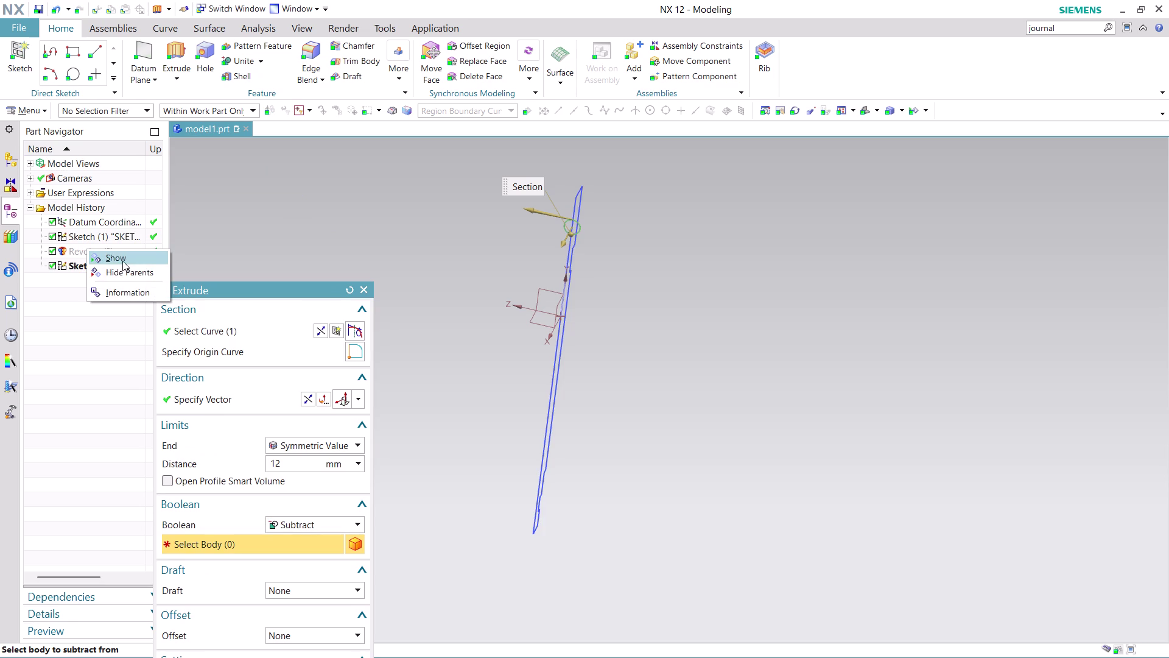
click(123, 261)
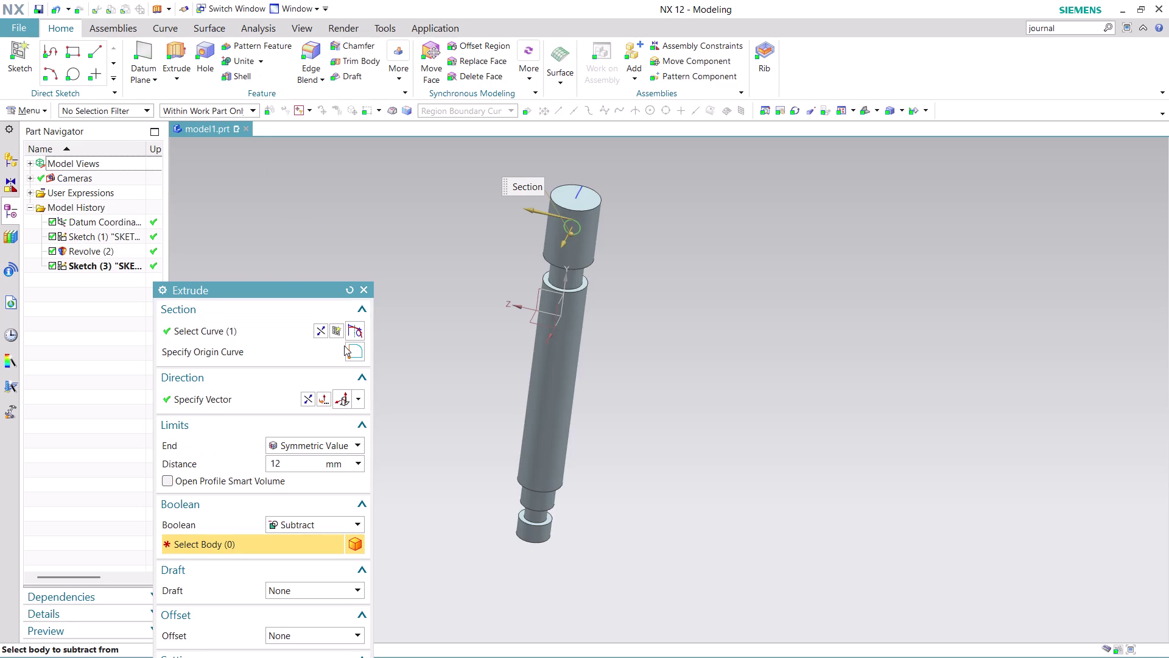
click(567, 334)
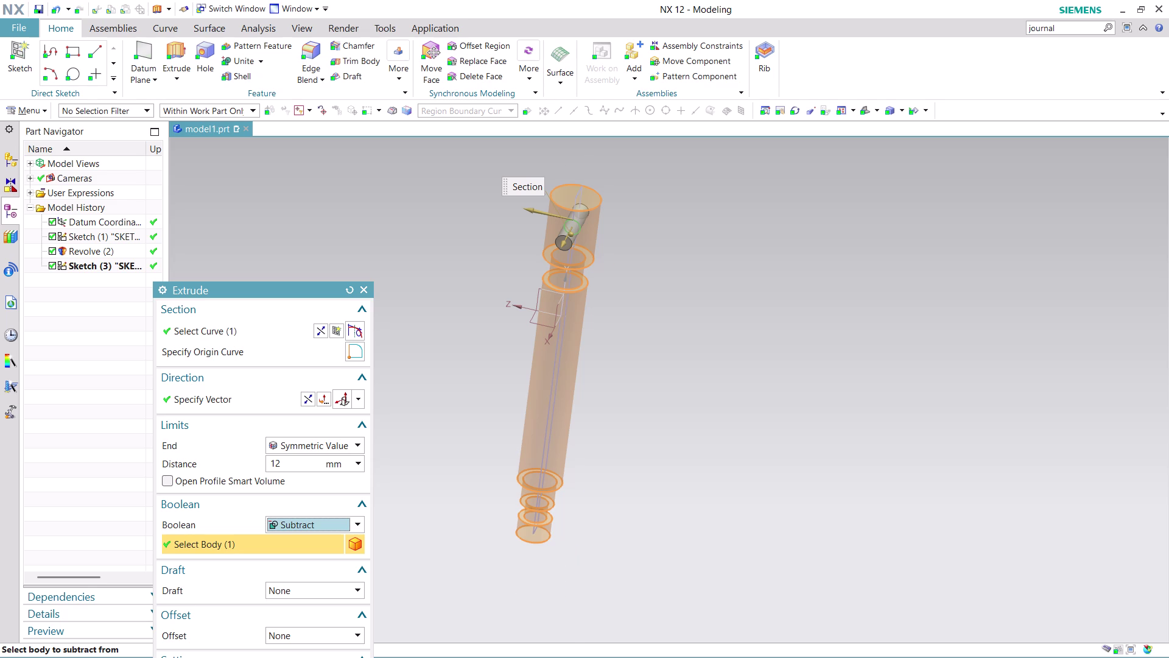
Apply the symmetric 12 mm subtract extrude to cut the cross hole, then close the dialog.
scroll(up, 3)
middle_drag(742, 271, 709, 279)
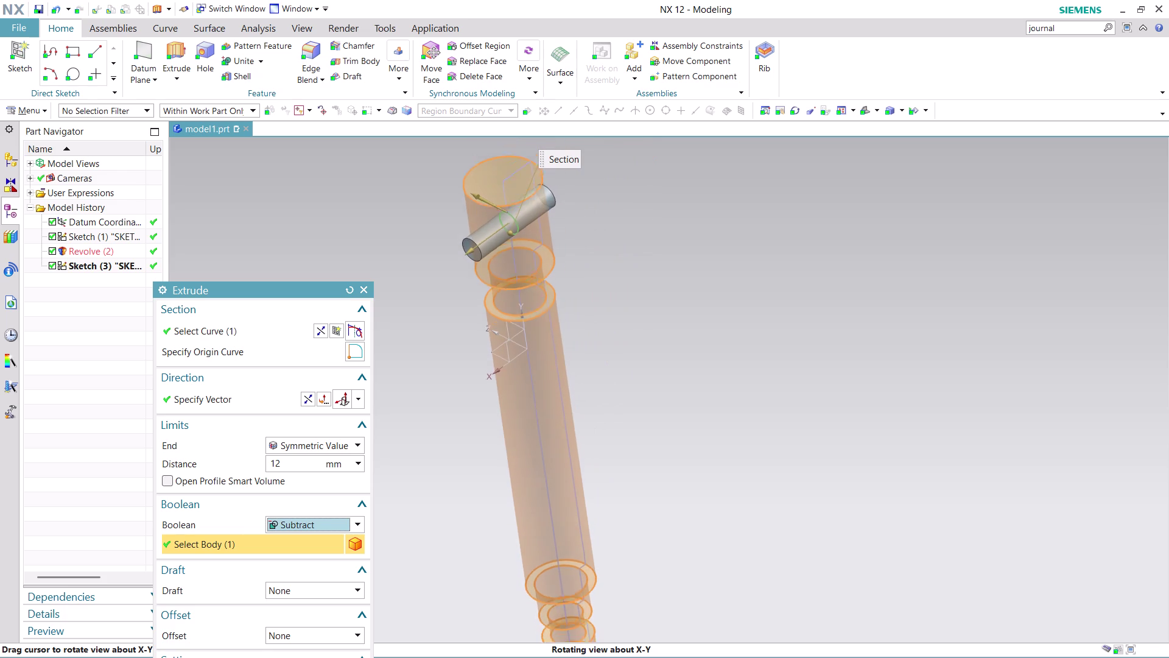
middle_drag(709, 279, 709, 282)
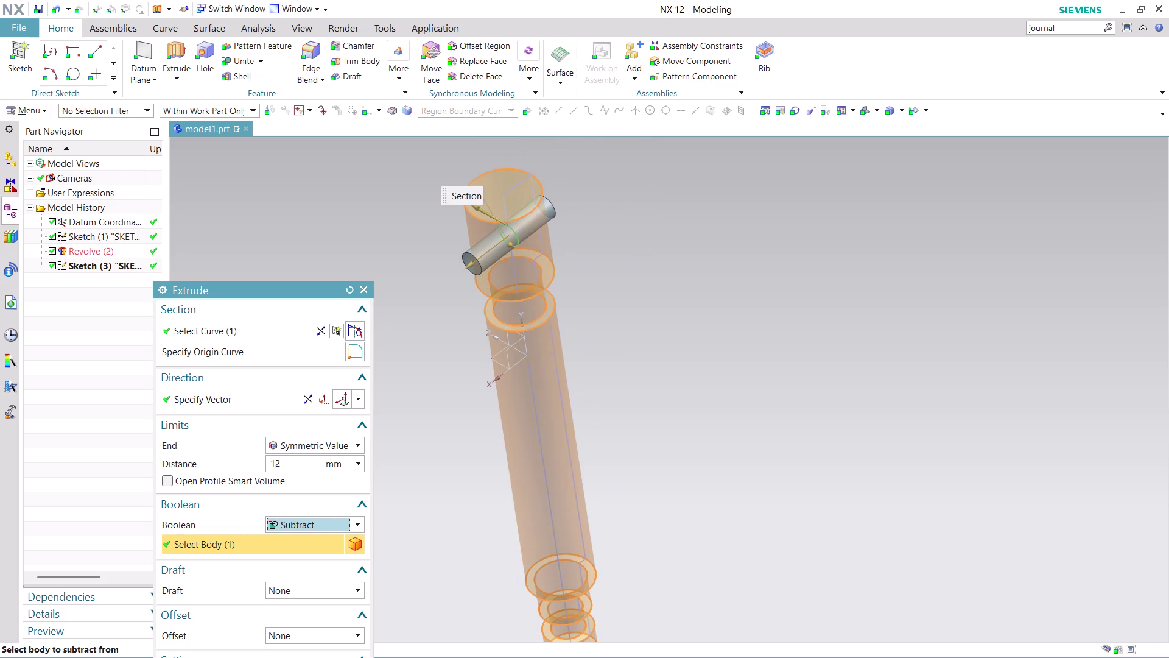
drag(302, 287, 298, 169)
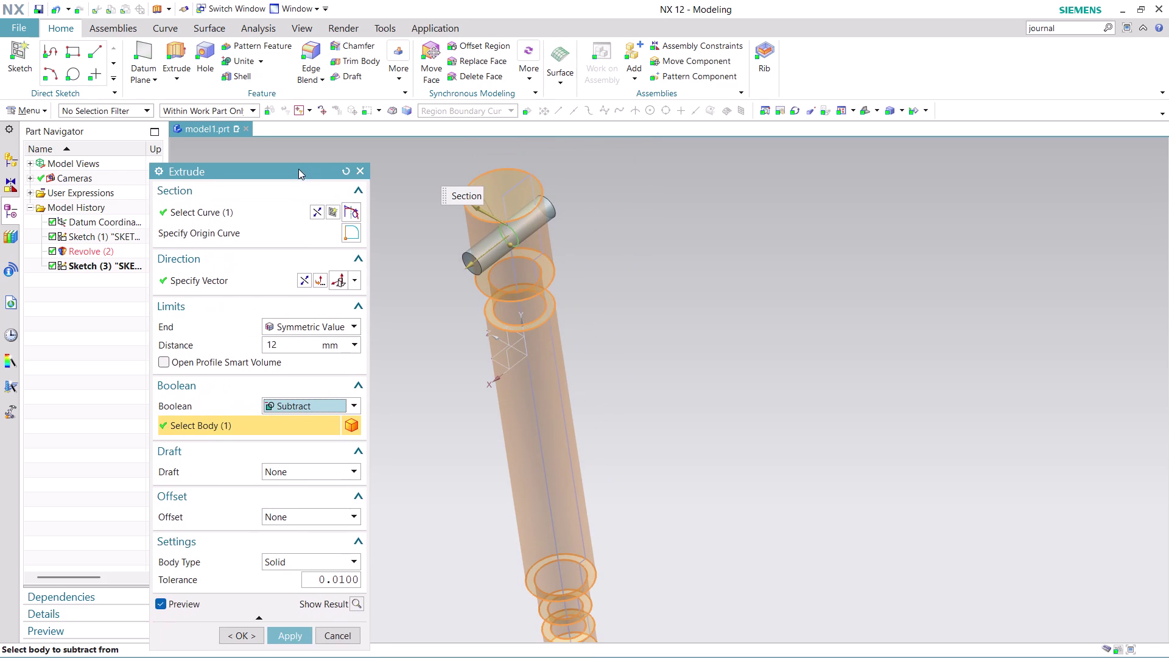
click(289, 633)
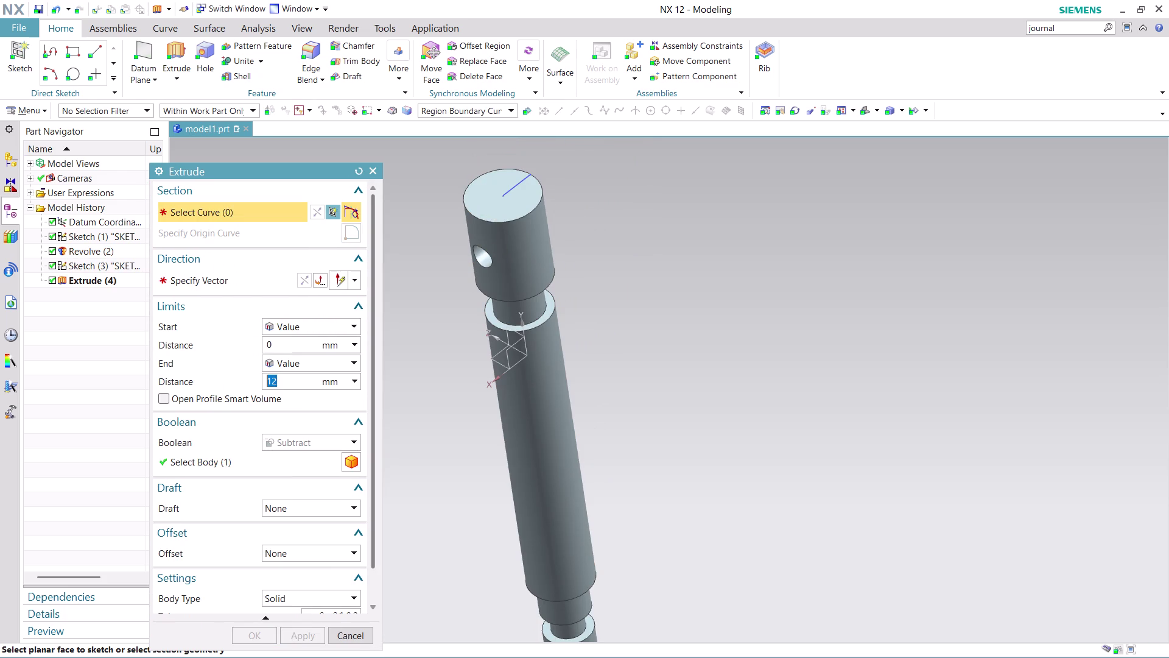
click(352, 630)
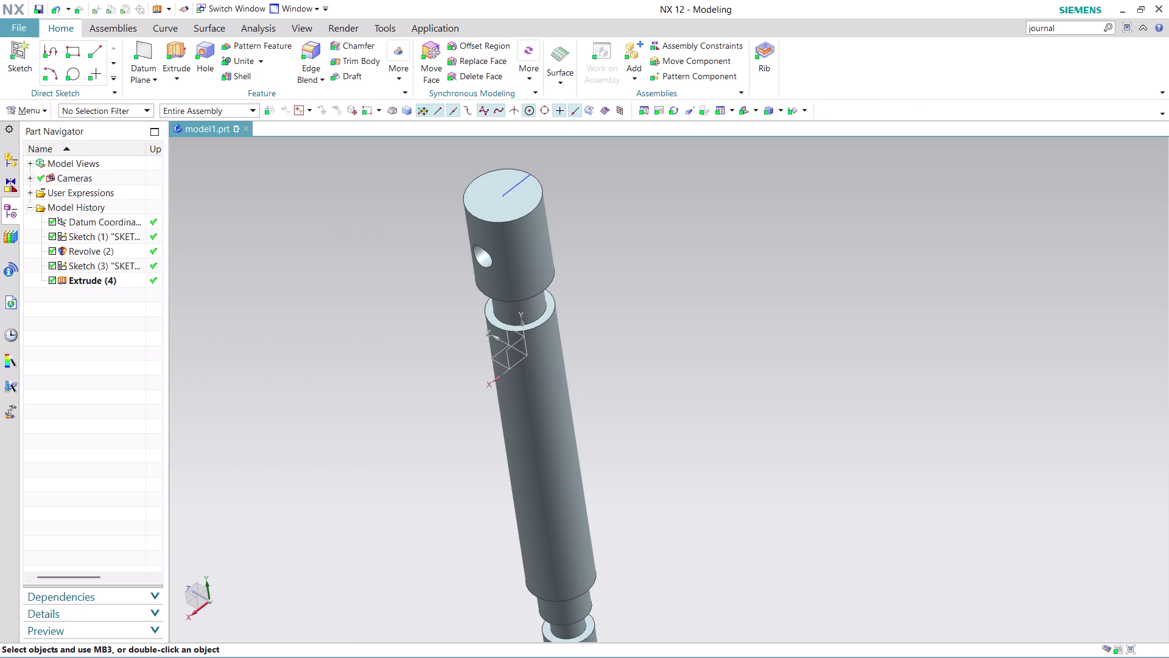
scroll(down, 3)
scroll(up, 3)
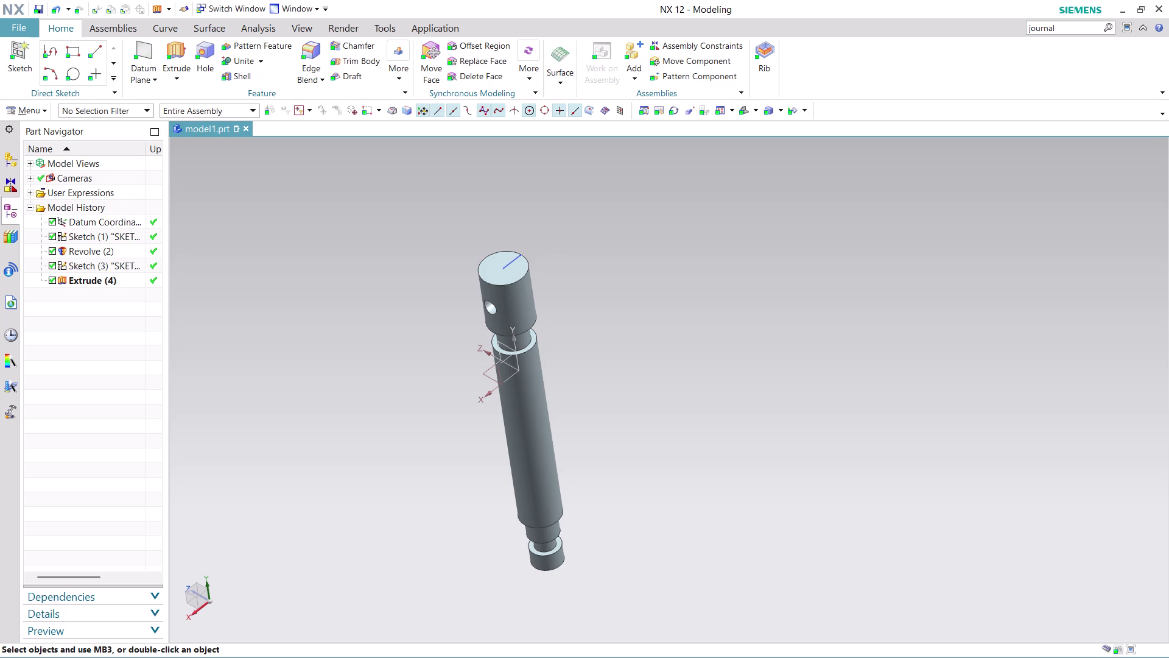
scroll(down, 3)
scroll(up, 3)
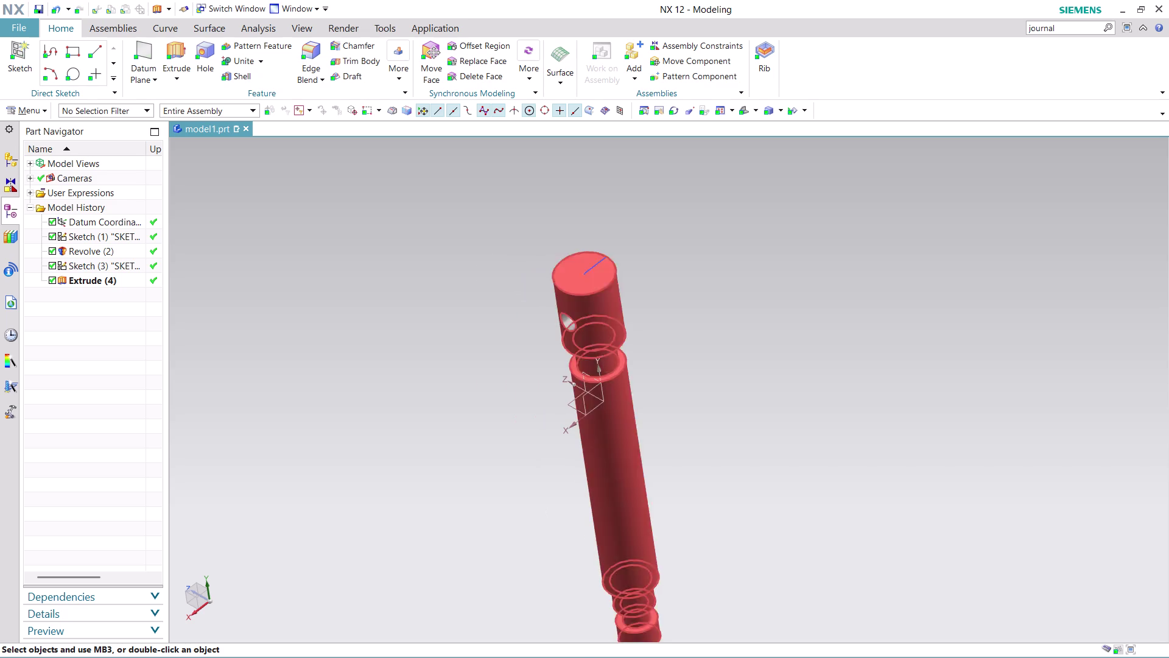
right_click(604, 261)
click(635, 289)
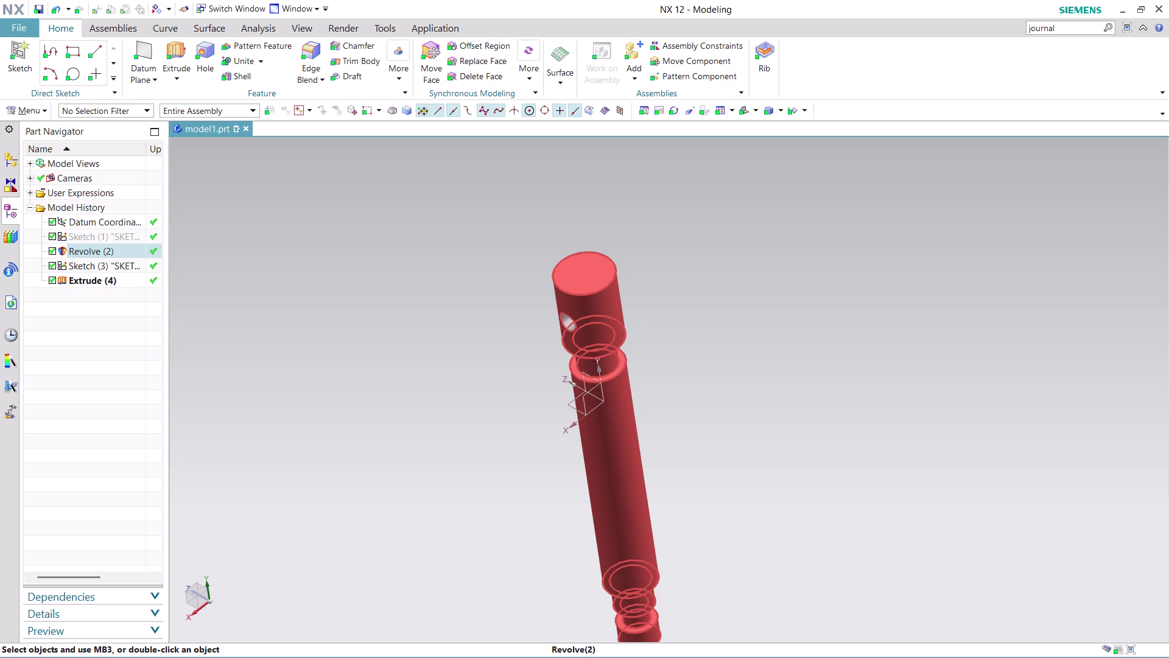
click(694, 304)
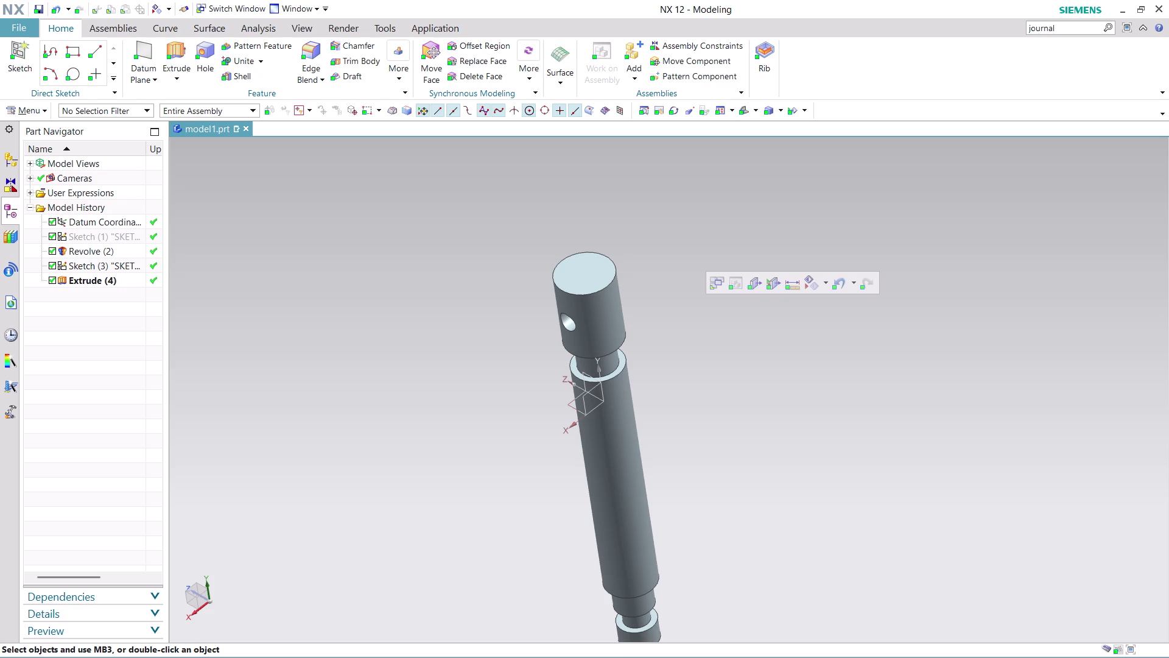
scroll(down, 3)
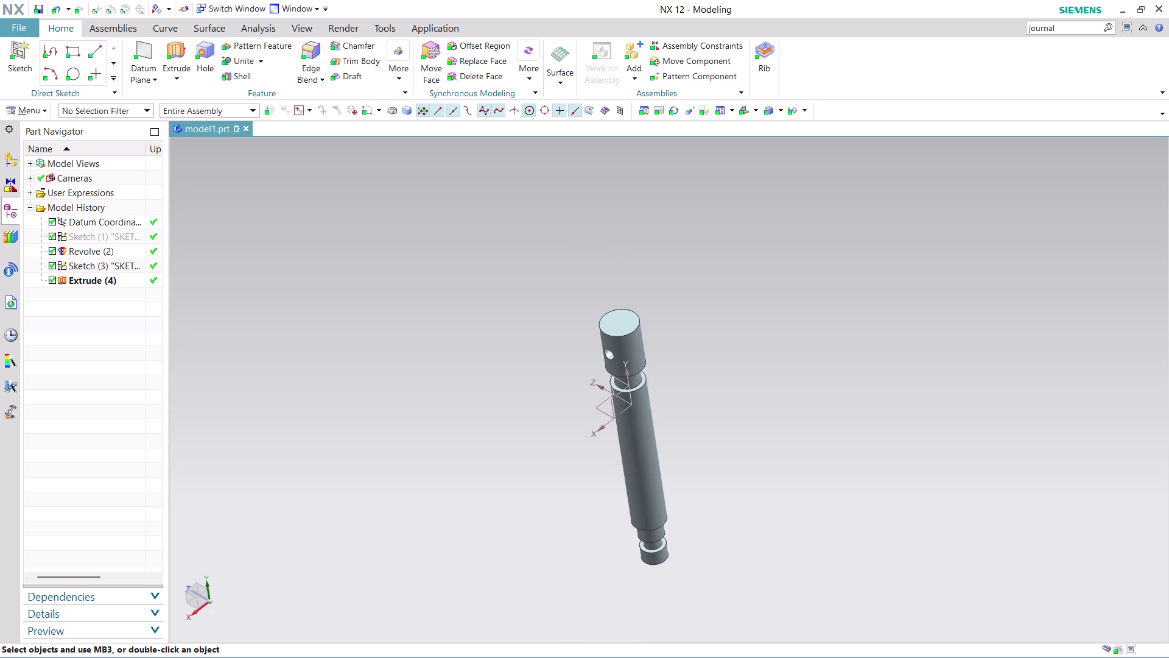
scroll(up, 3)
middle_drag(585, 497, 511, 368)
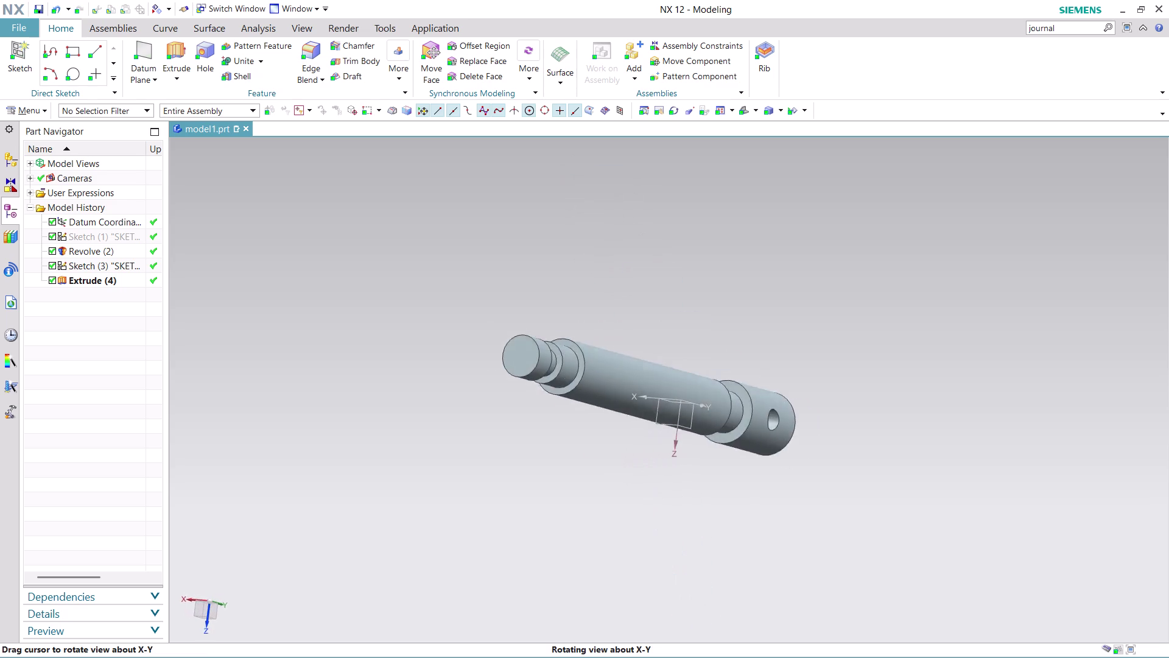
middle_drag(511, 368, 452, 392)
scroll(up, 3)
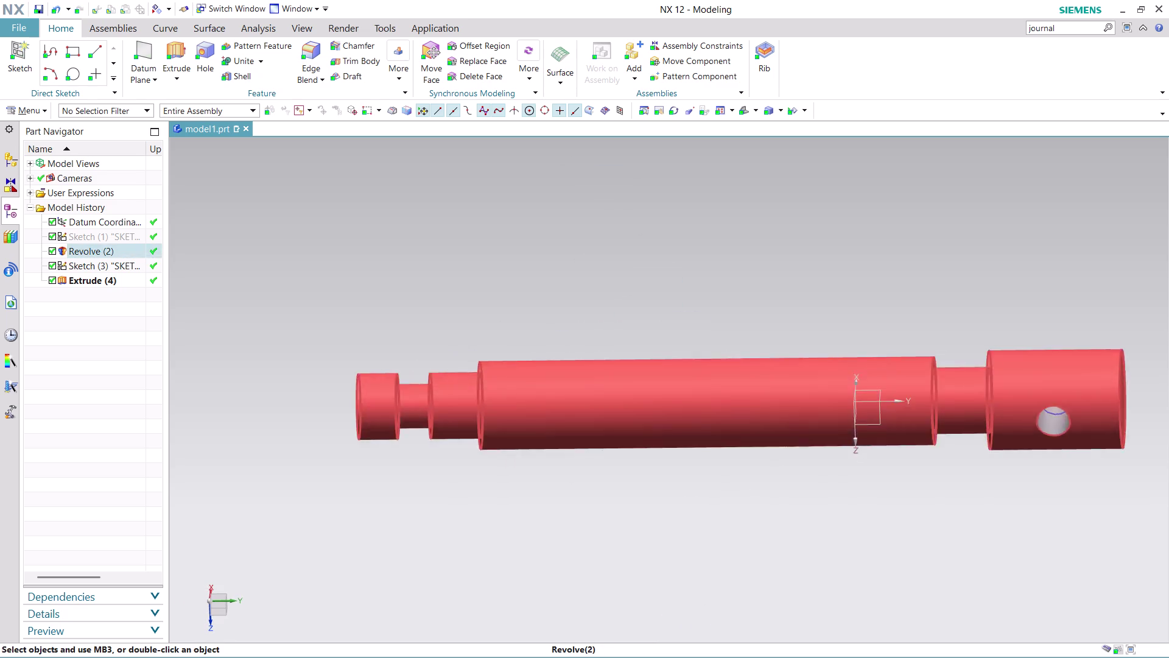
scroll(up, 3)
scroll(down, 3)
scroll(up, 3)
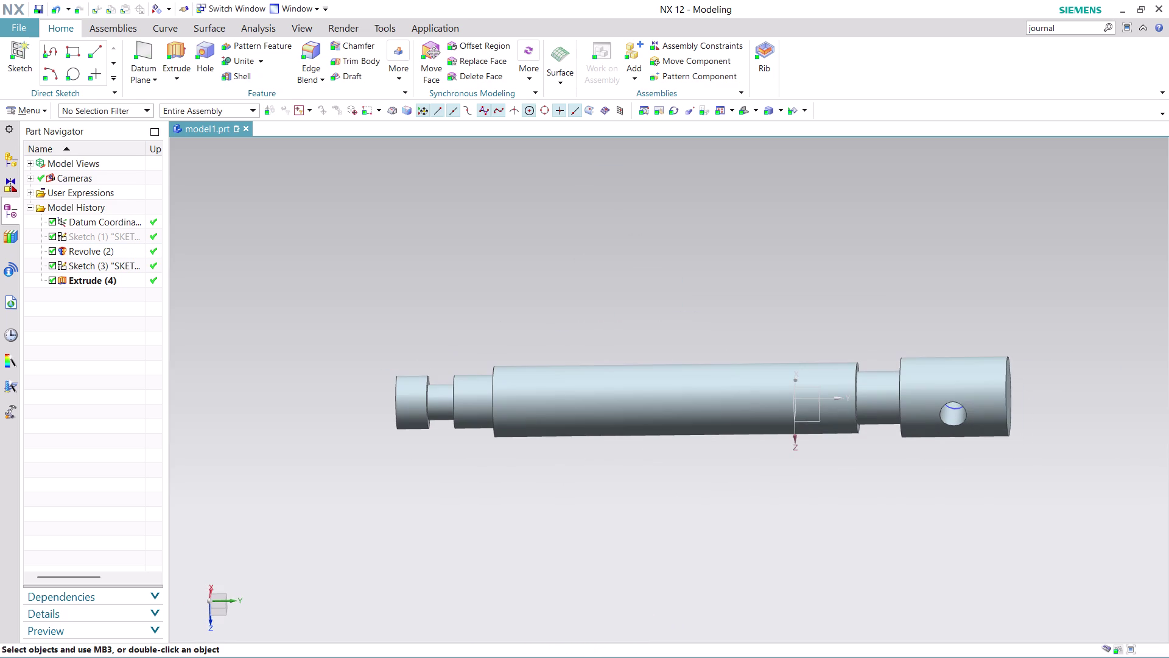
middle_drag(981, 518, 977, 418)
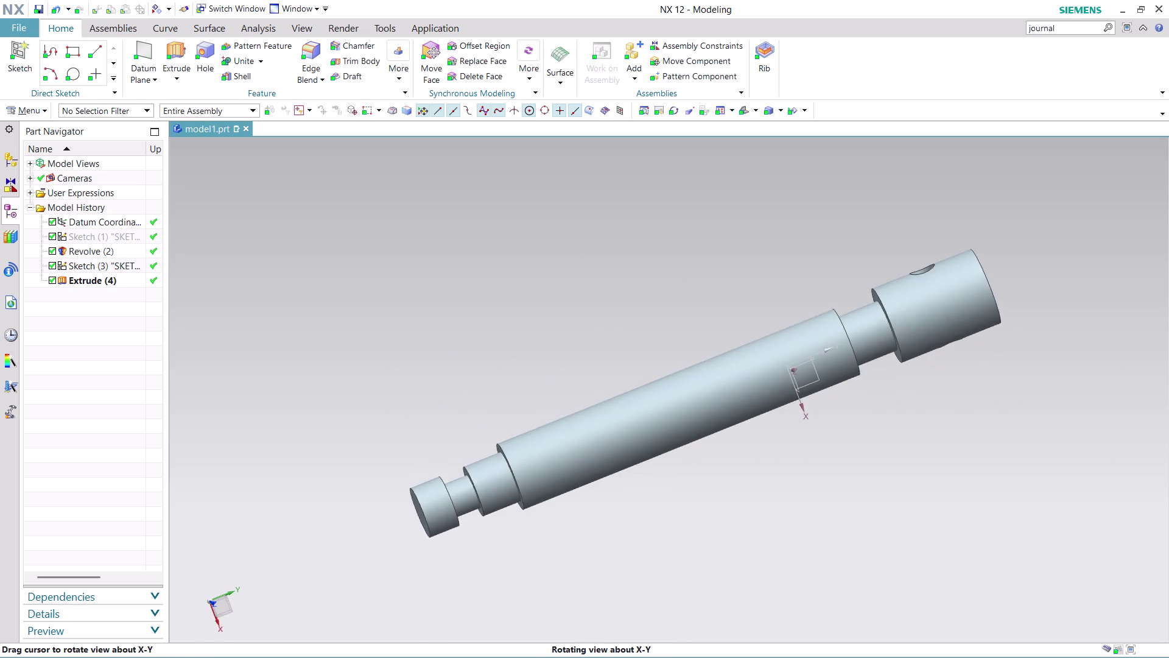
middle_drag(977, 418, 1007, 499)
scroll(up, 3)
scroll(down, 3)
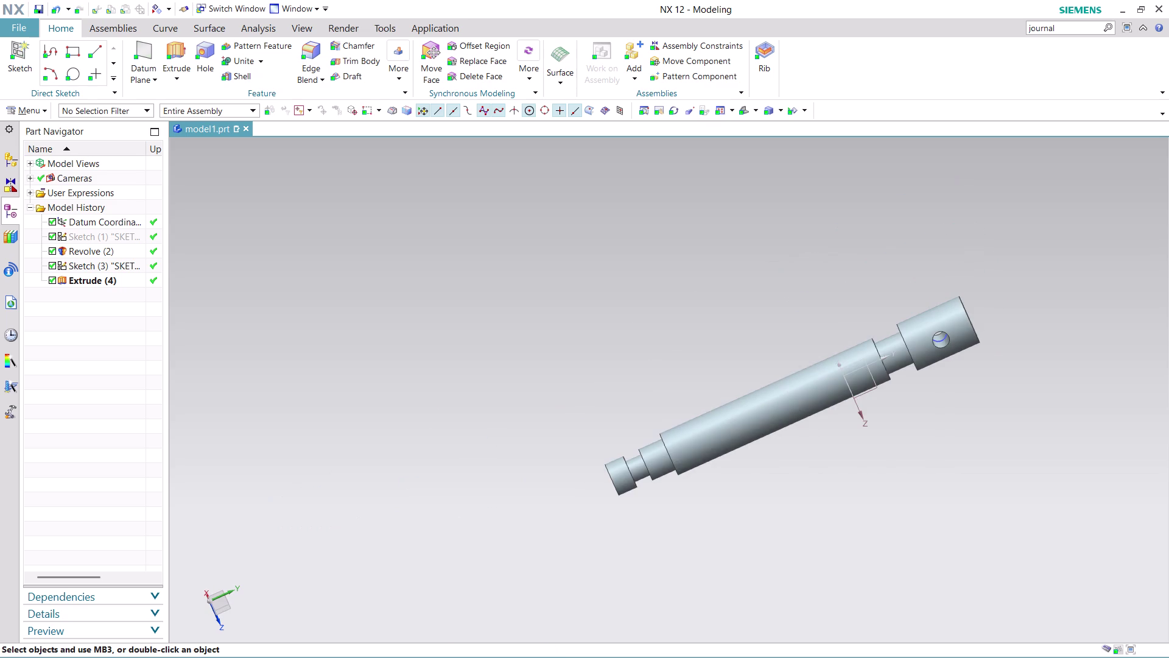
scroll(up, 3)
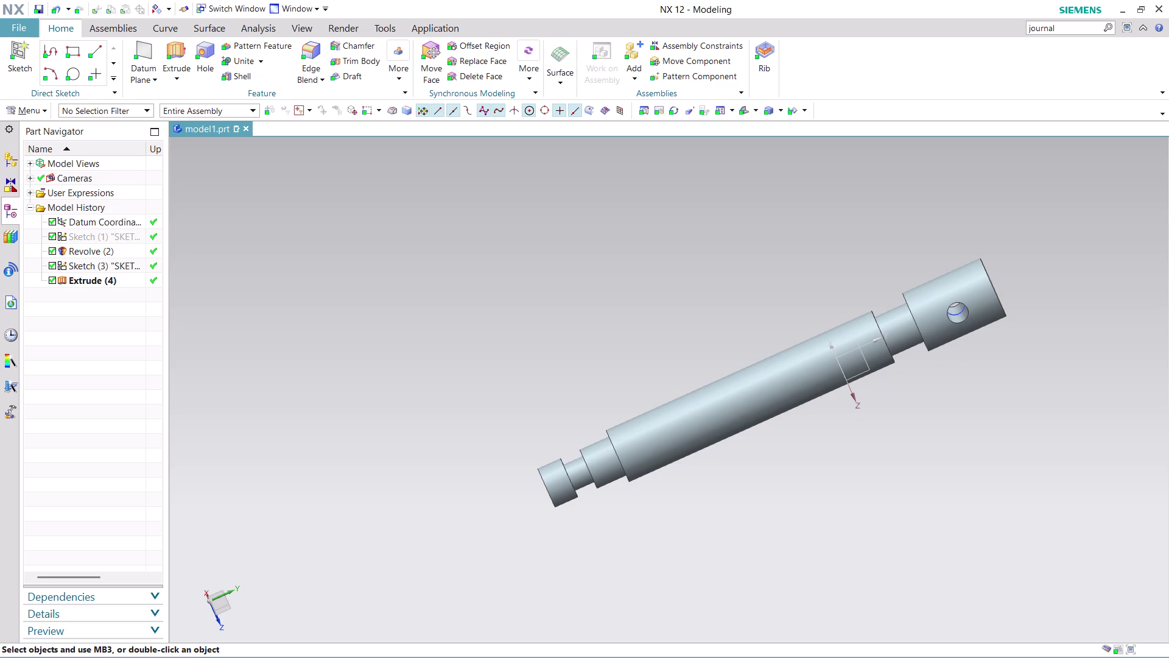
scroll(down, 3)
scroll(up, 3)
middle_drag(988, 380, 978, 372)
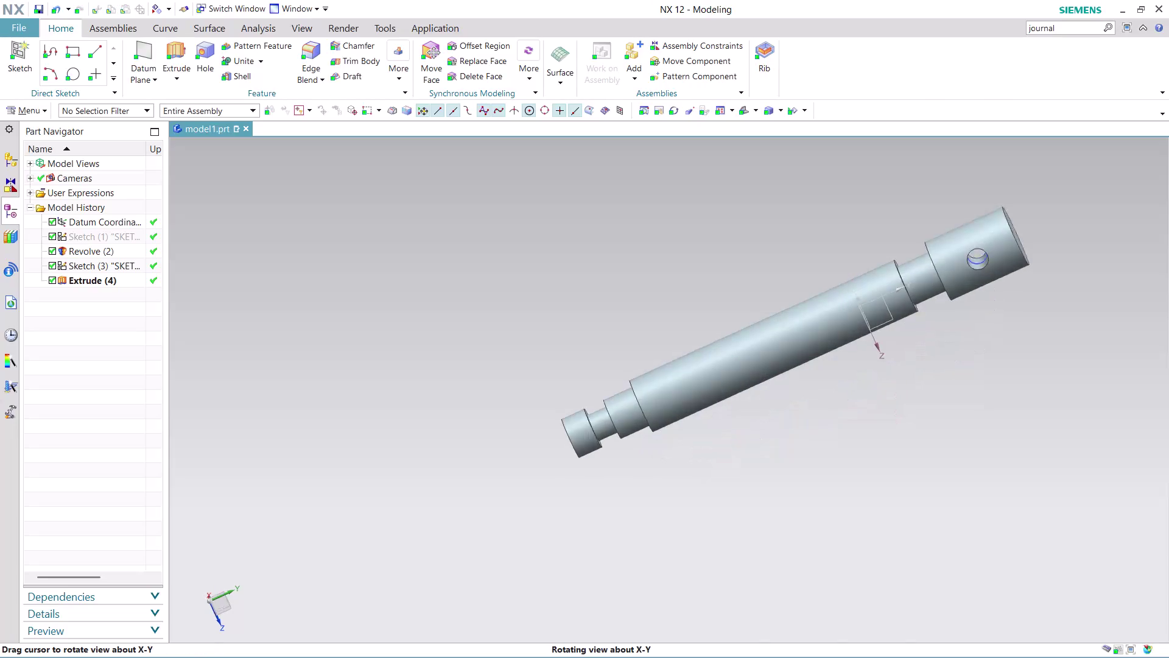
middle_drag(979, 372, 783, 467)
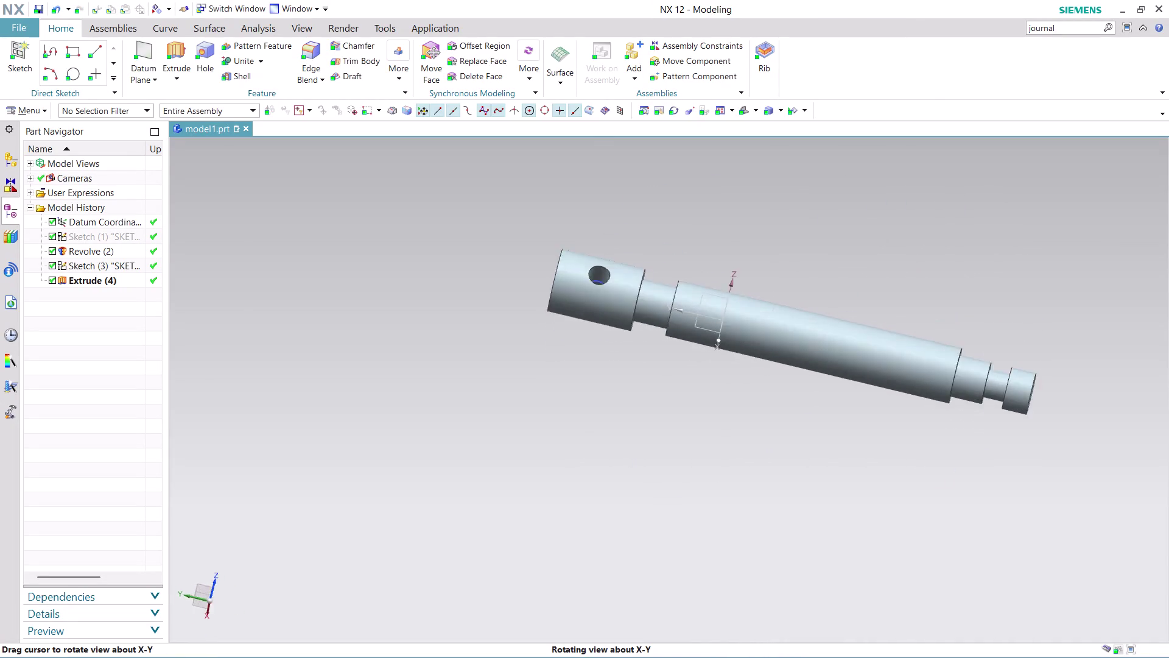
middle_drag(783, 467, 960, 506)
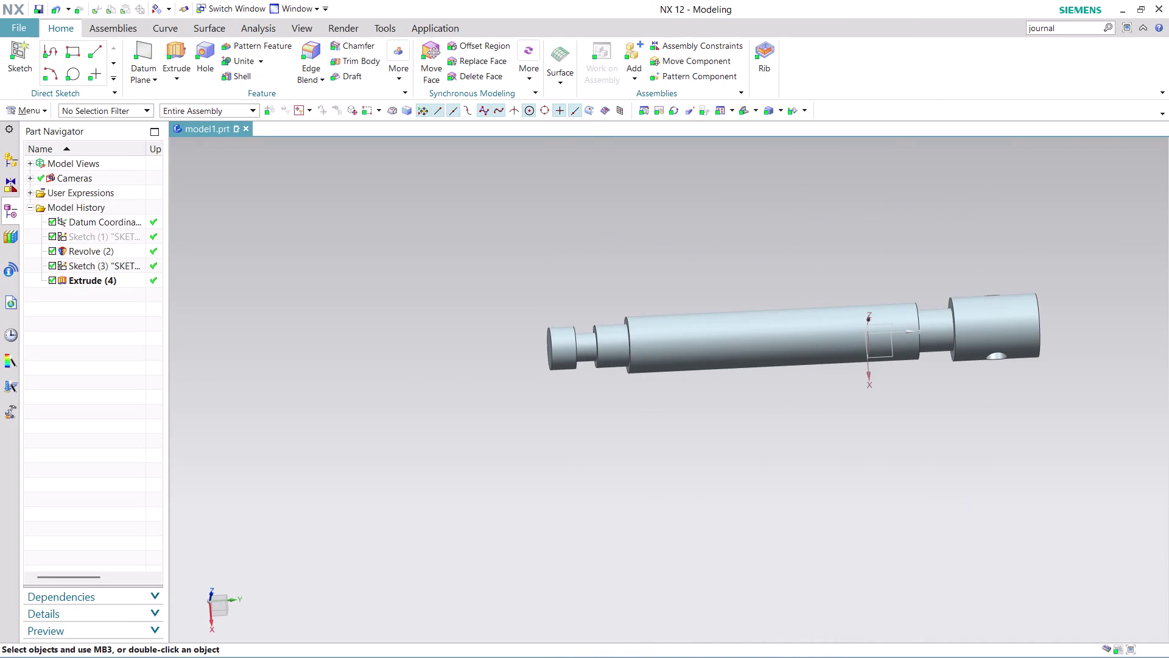
scroll(up, 3)
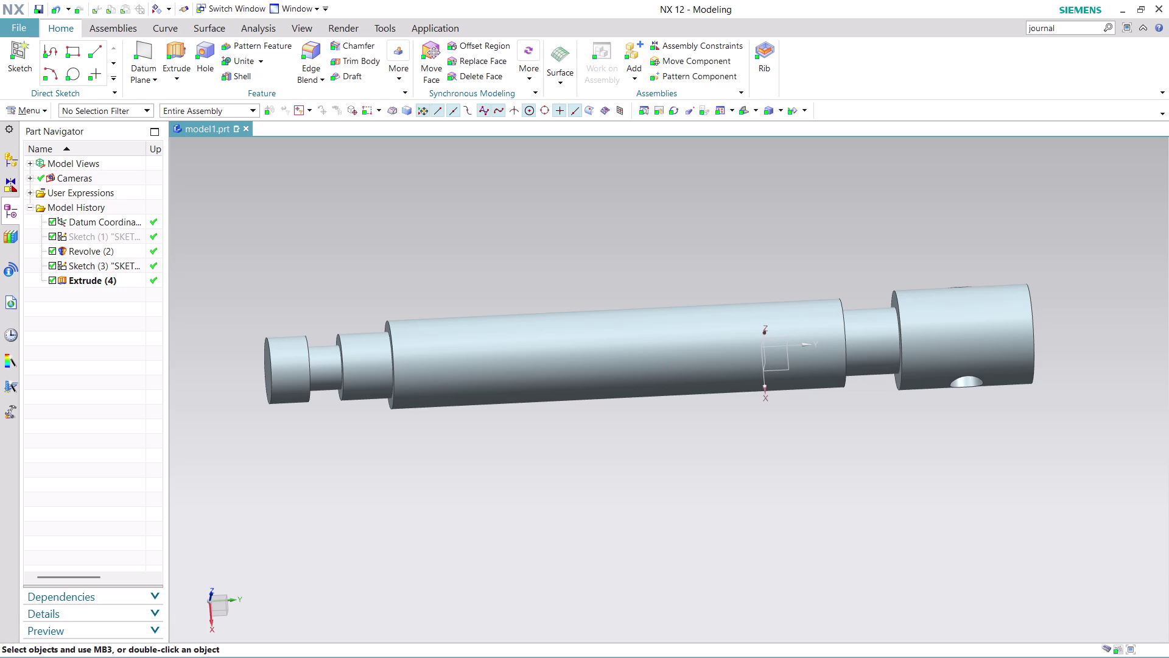
scroll(up, 3)
scroll(down, 3)
scroll(down, 3)
middle_drag(683, 500, 683, 462)
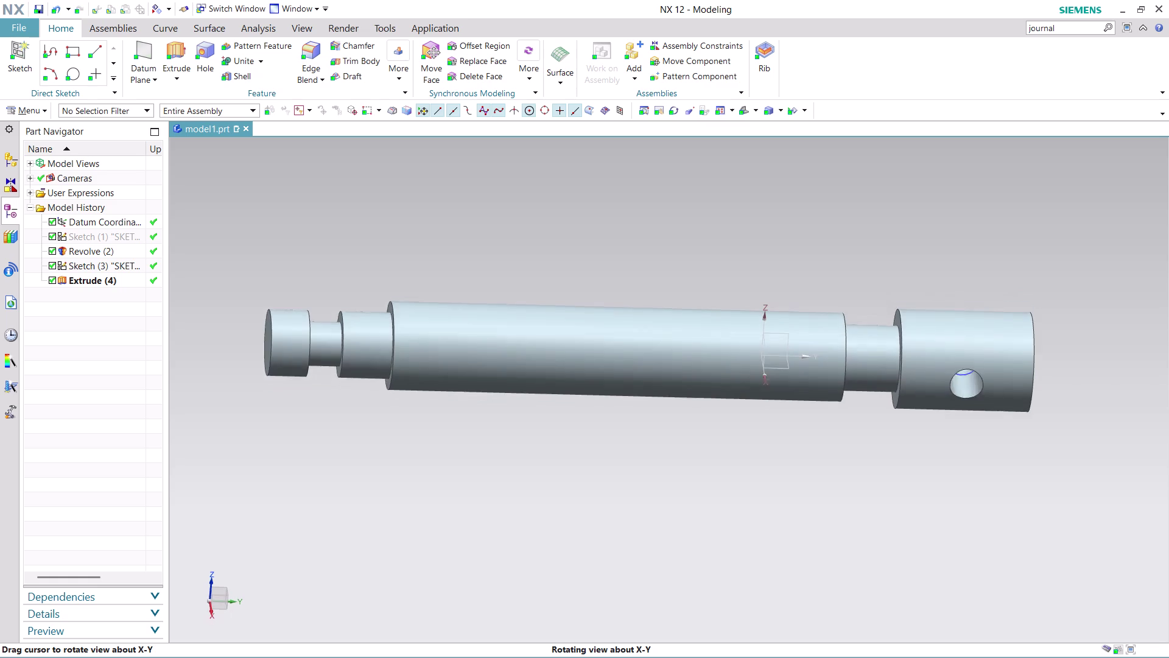
middle_drag(683, 462, 681, 433)
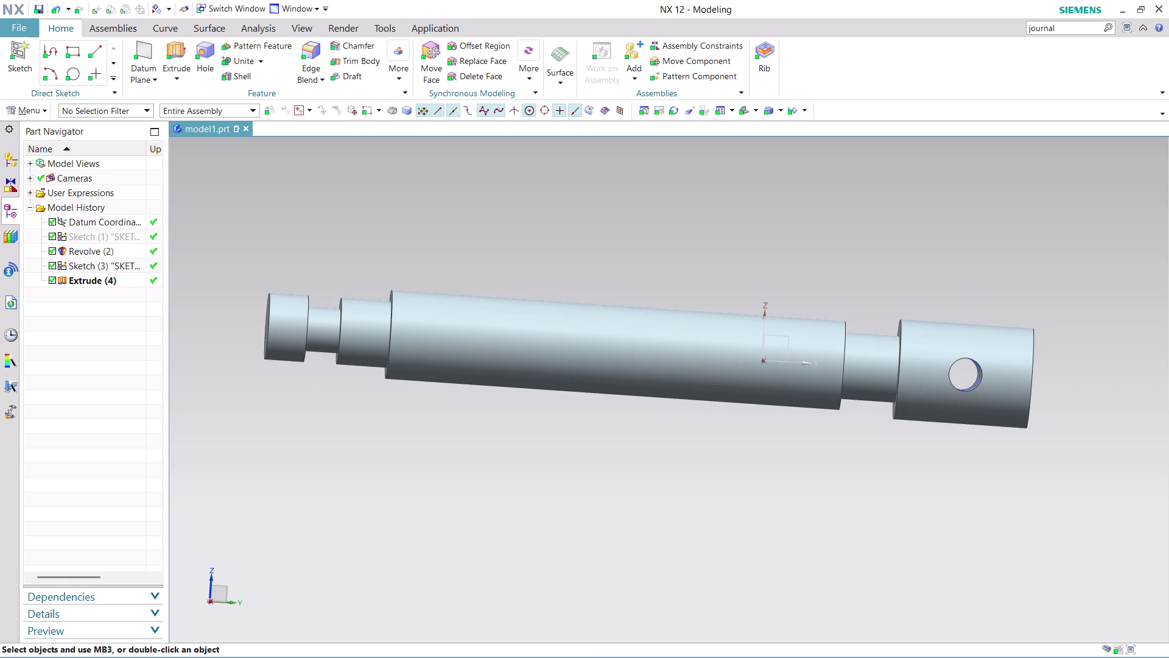
key(ctrl+s)
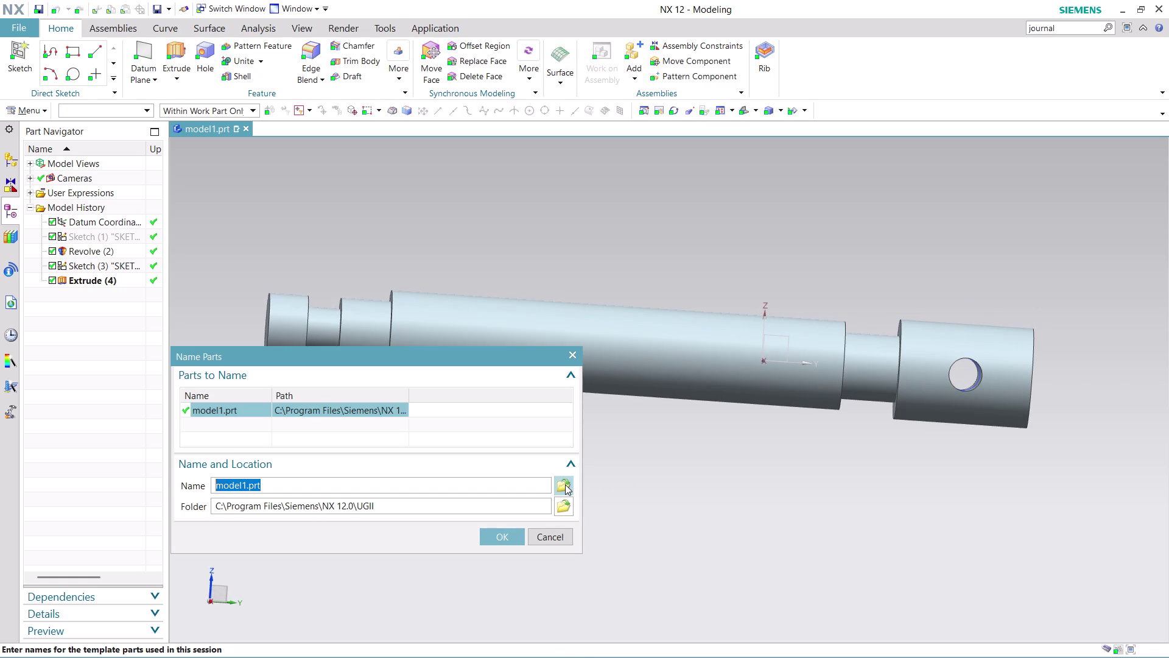
Save the part under a new name, browsing into the nx-cad drawing files folder.
click(565, 485)
click(201, 325)
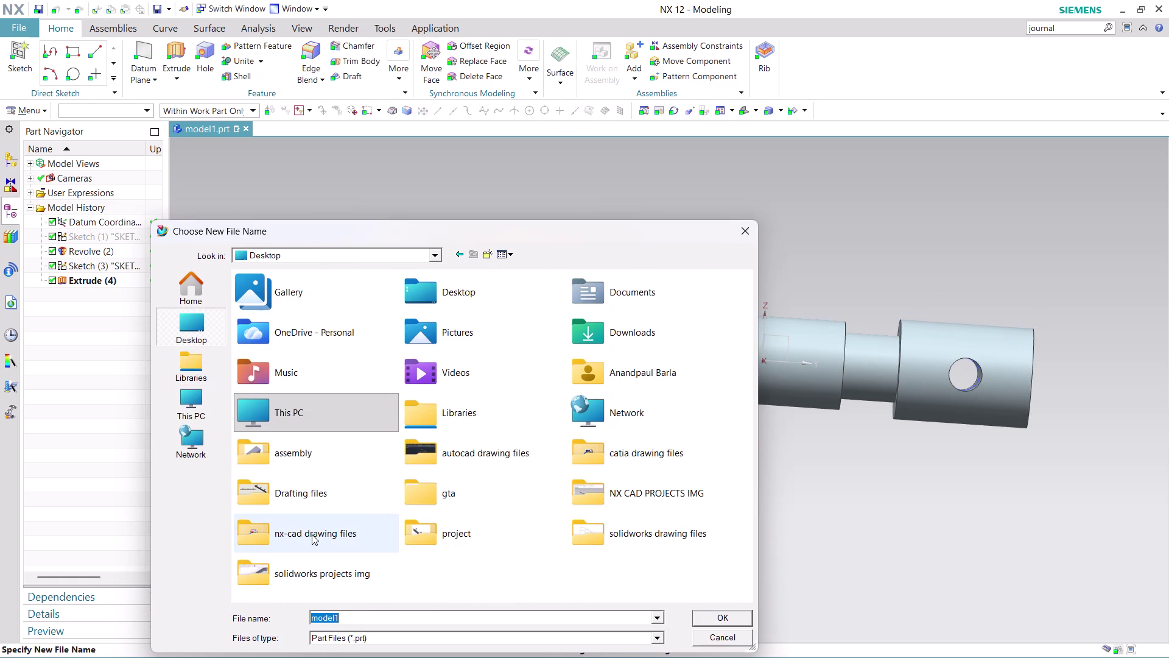
double_click(312, 534)
click(361, 619)
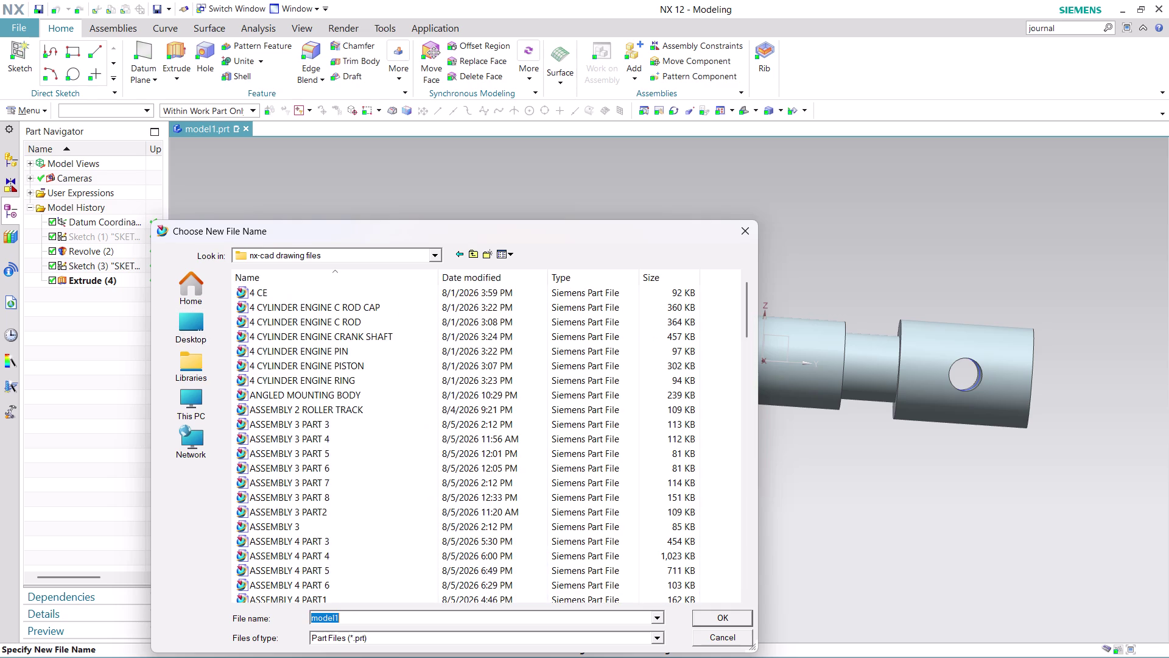
Enter the file name 'ASSEMBLY 15 PART 4' and save the part.
text(ASS)
text(E)
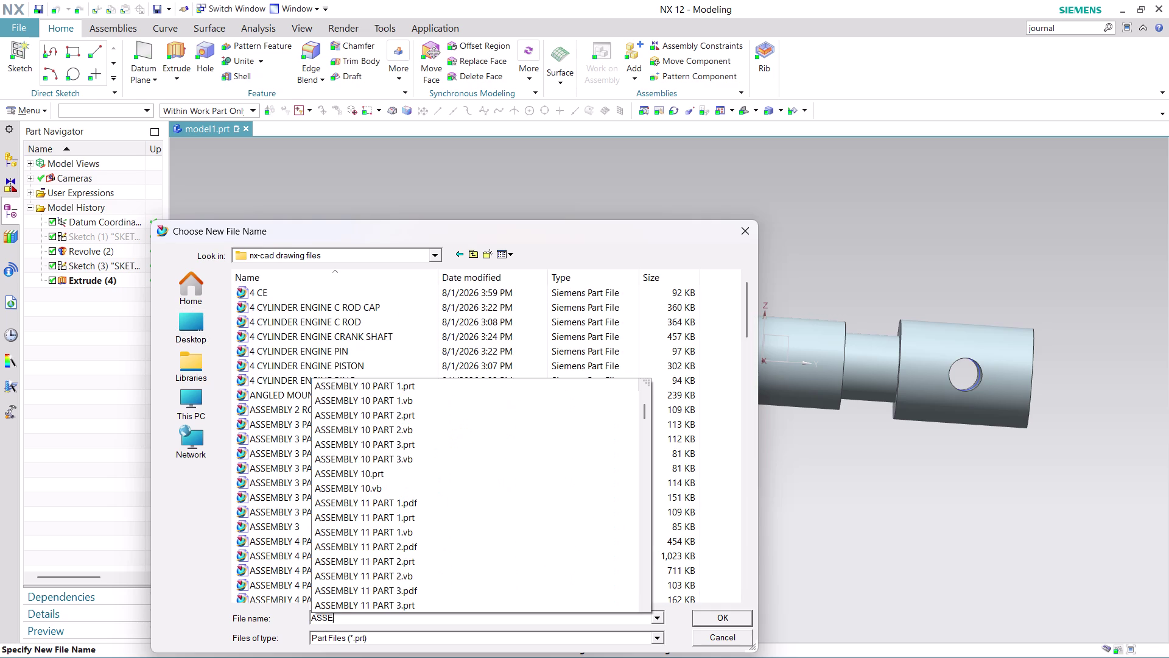
text(MBL)
key(y)
key(space)
text(1)
text(5)
key(space)
text(PA)
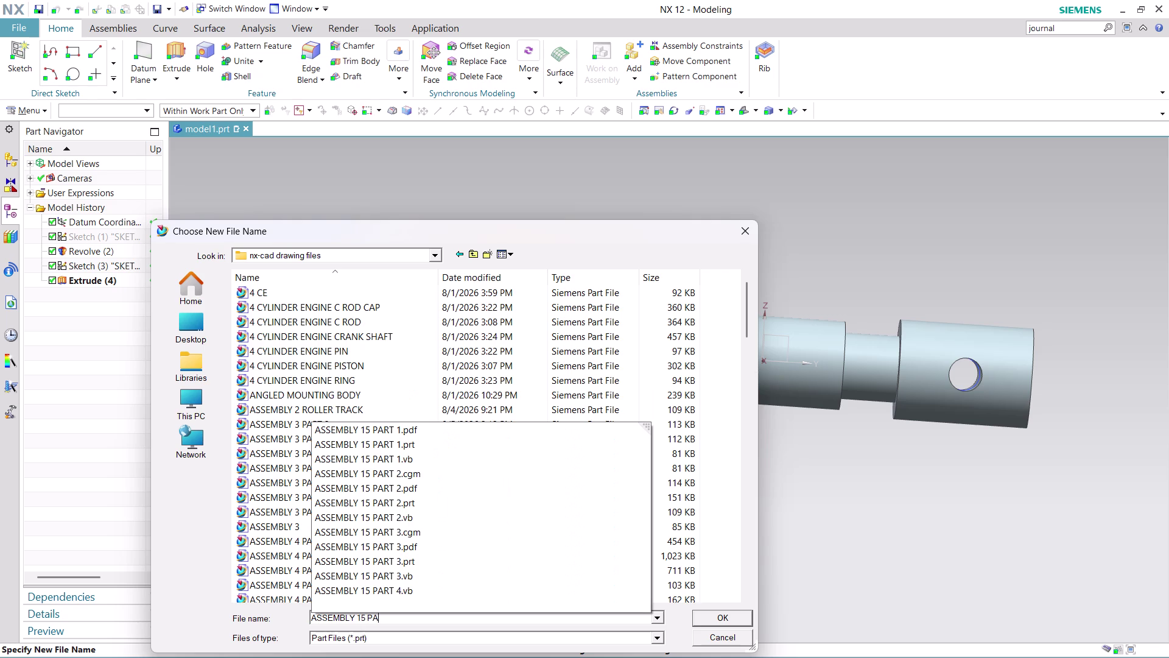
text(RT)
key(space)
key(4)
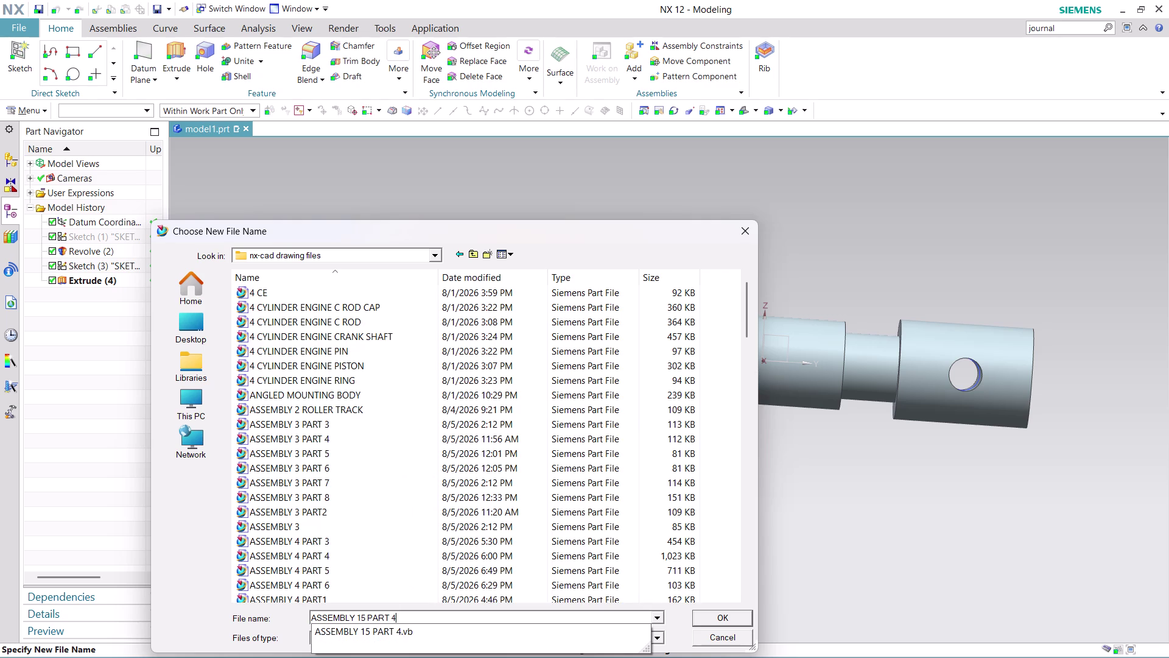
key(Return)
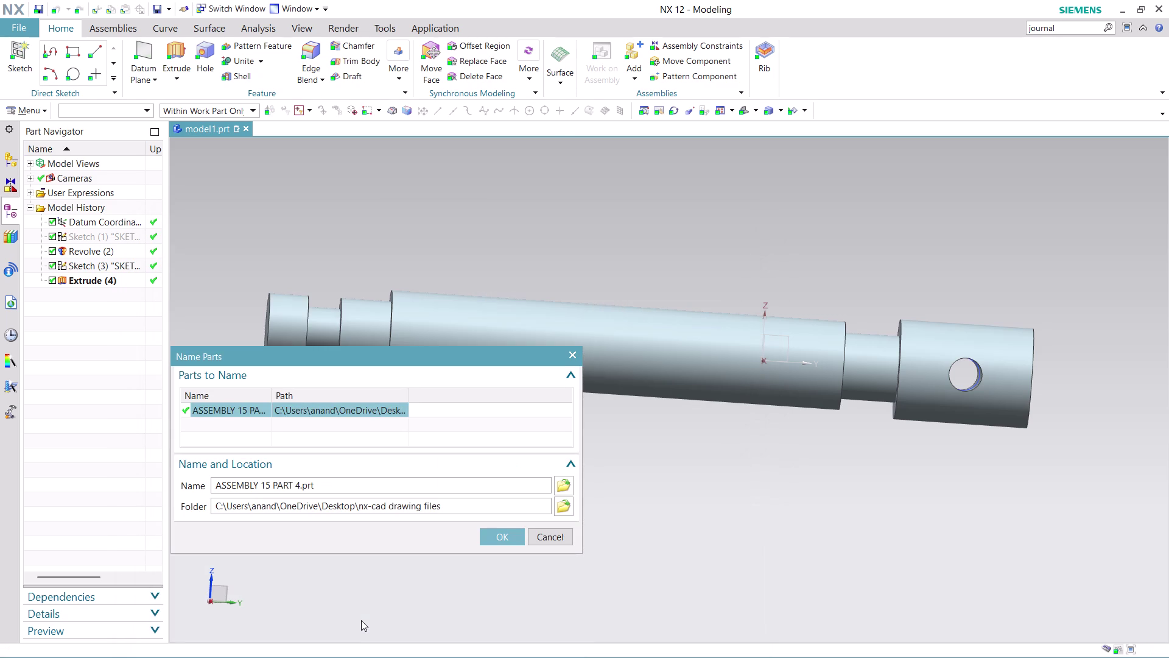
click(498, 539)
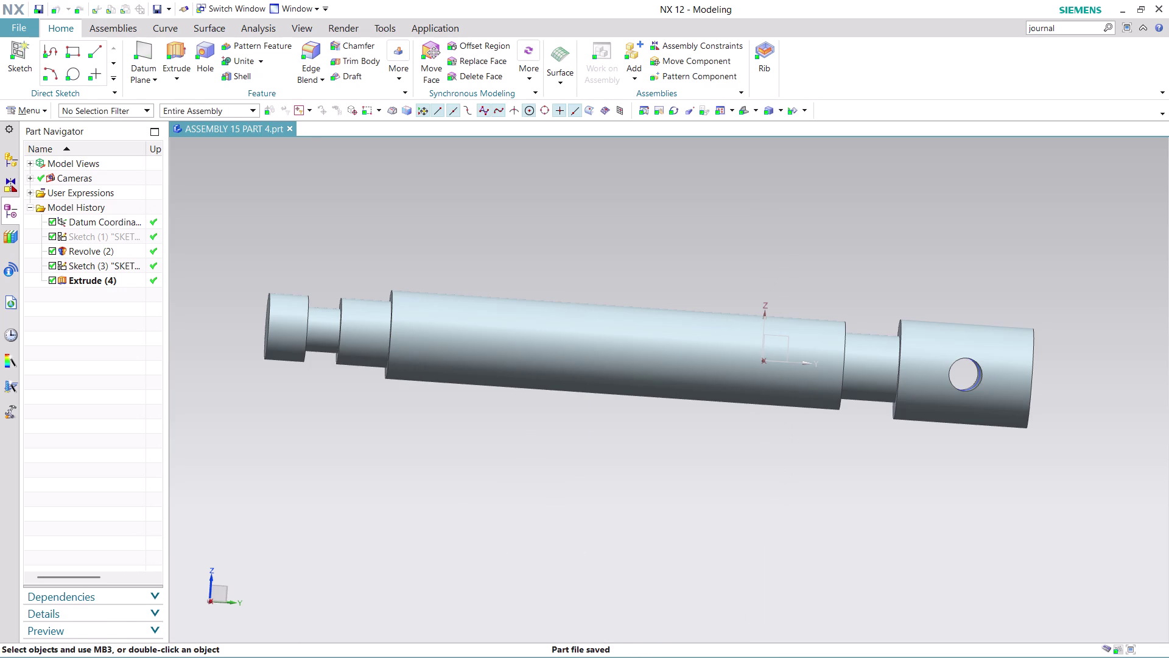
click(26, 28)
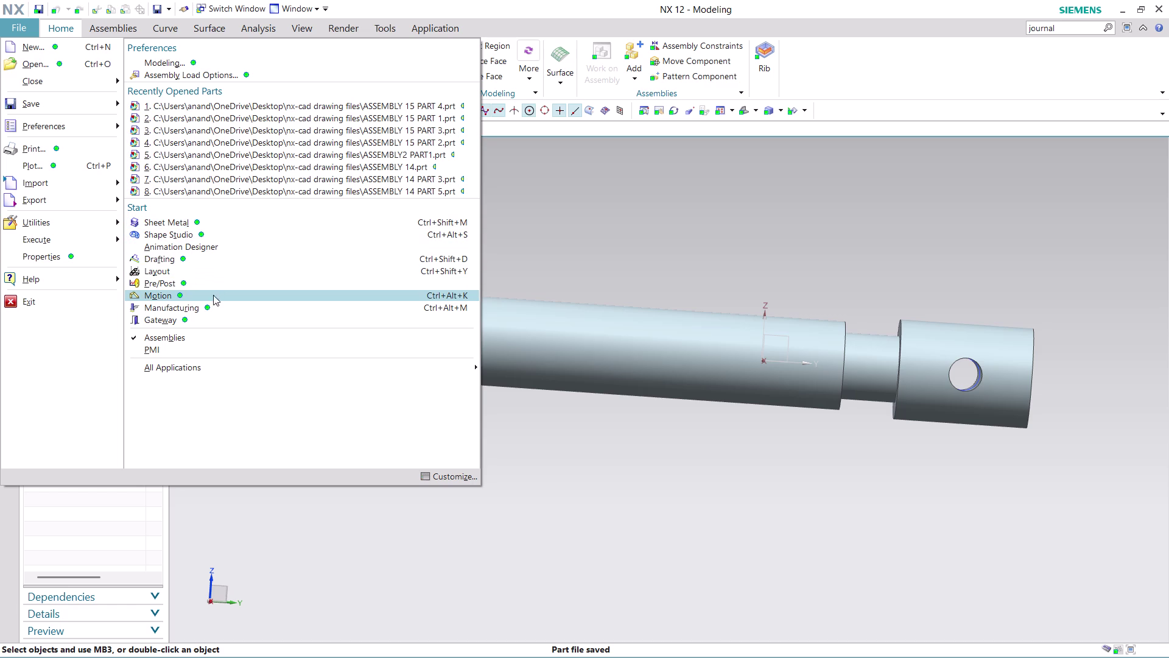
Create a Drafting sheet for the part using first-angle projection and the A4 template.
click(203, 260)
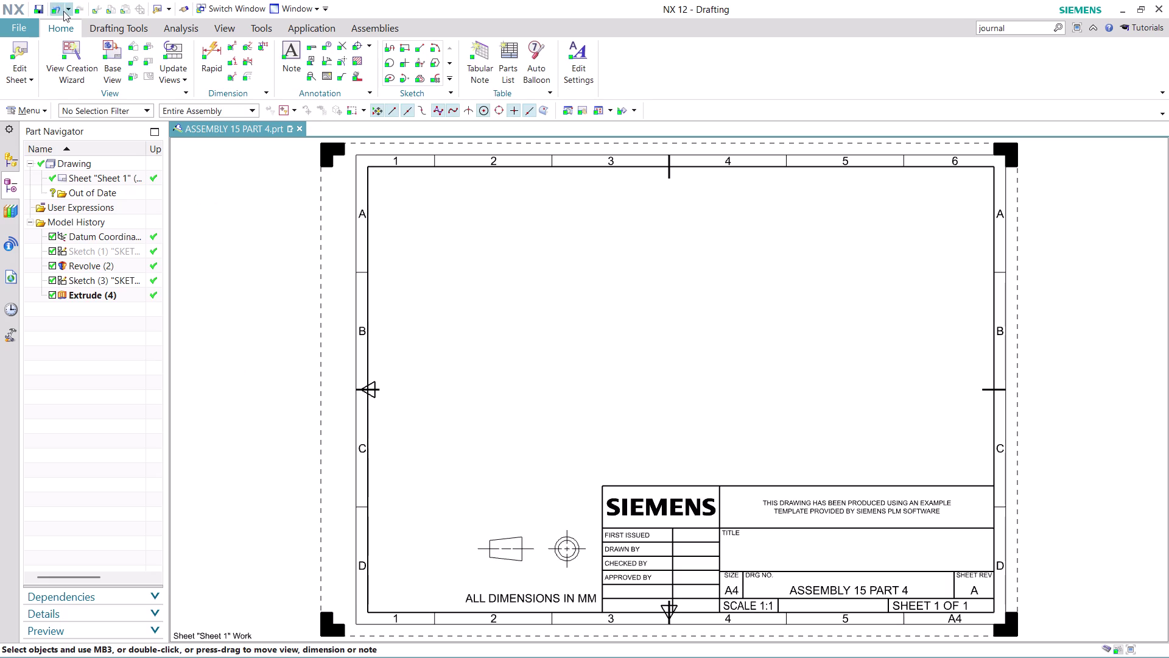
Close the title block editor and switch the A4 sheet to the other projection angle.
click(74, 58)
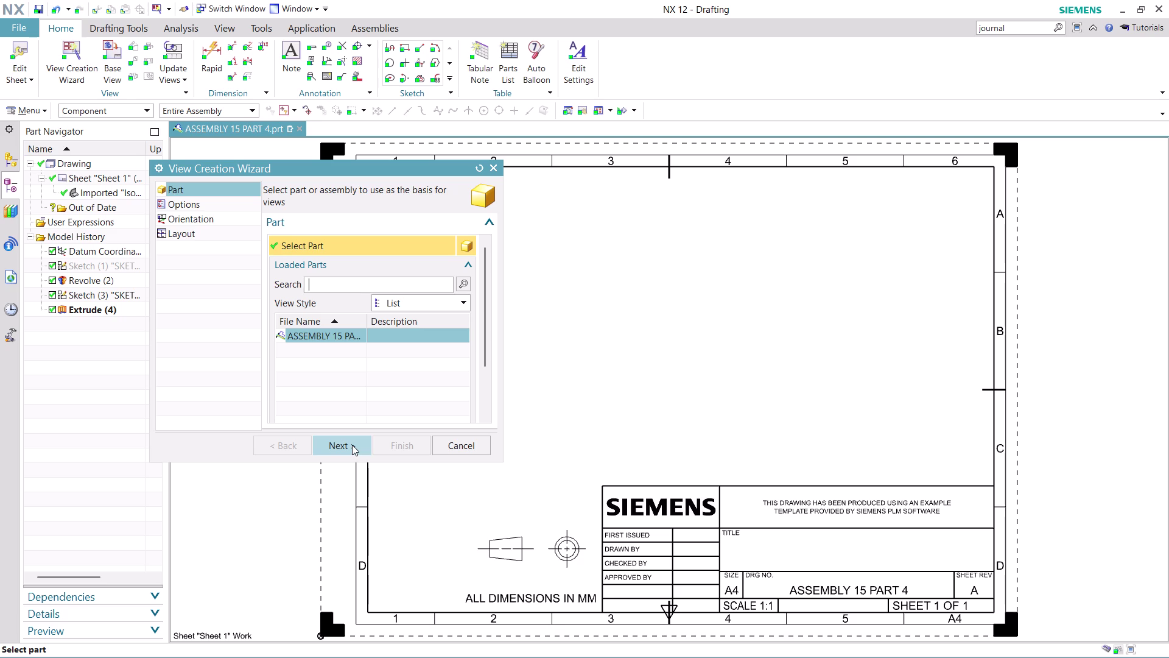
click(467, 448)
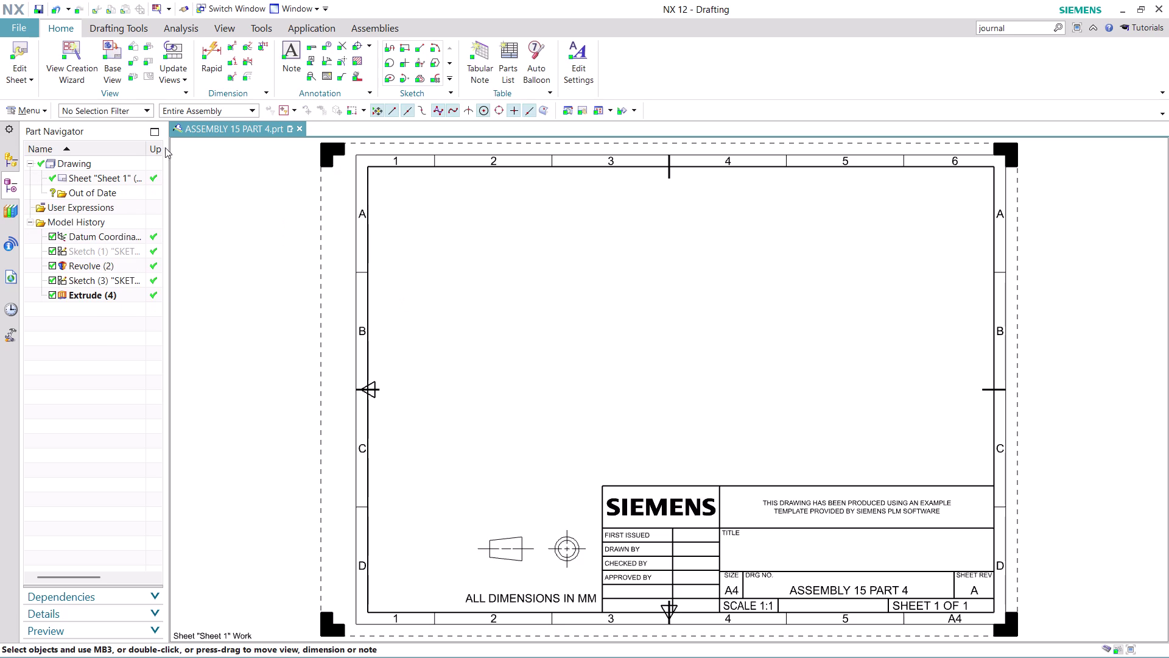
click(110, 65)
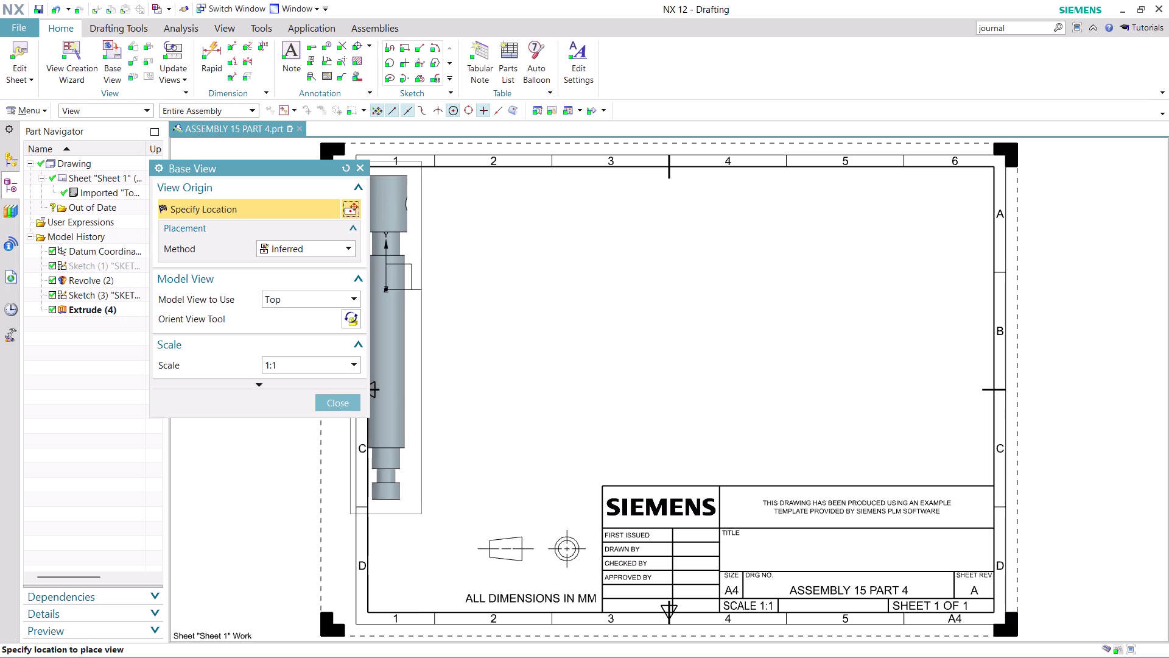
Place an Isometric base view of the shaft in the sheet's upper right.
click(347, 292)
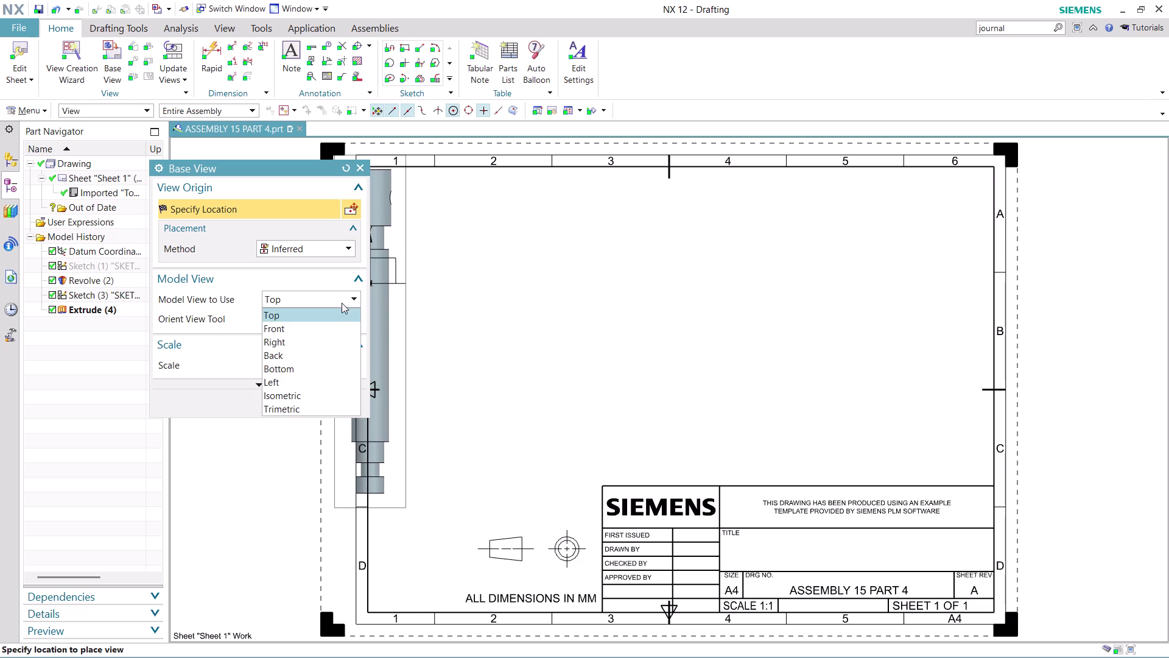
click(331, 335)
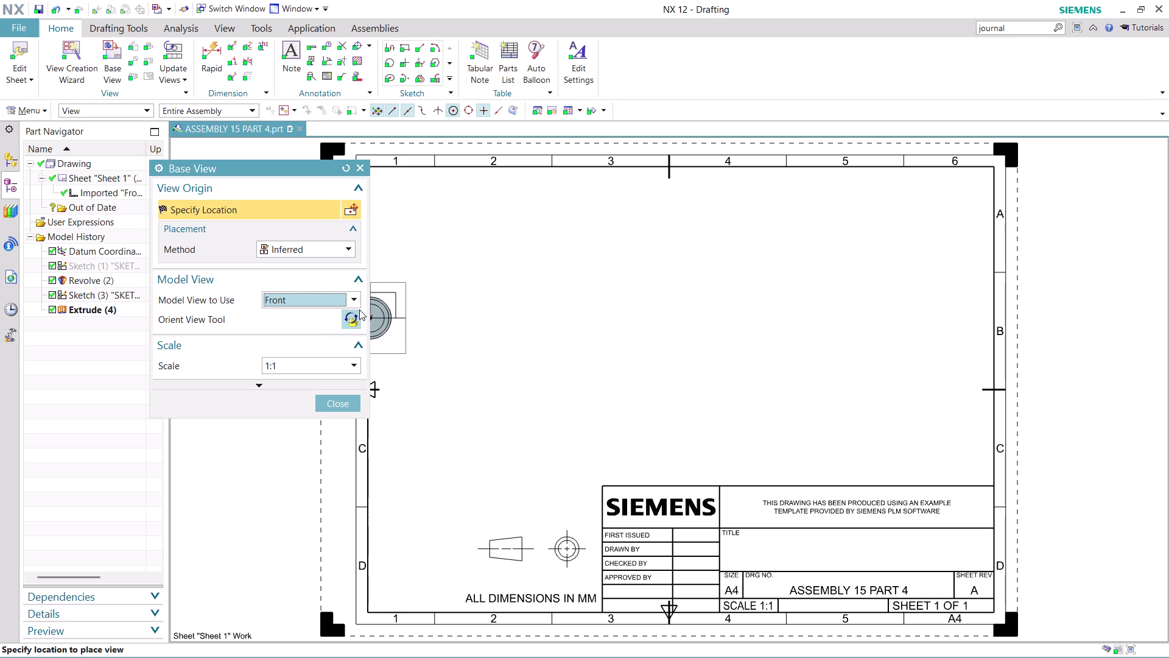
click(354, 304)
click(336, 354)
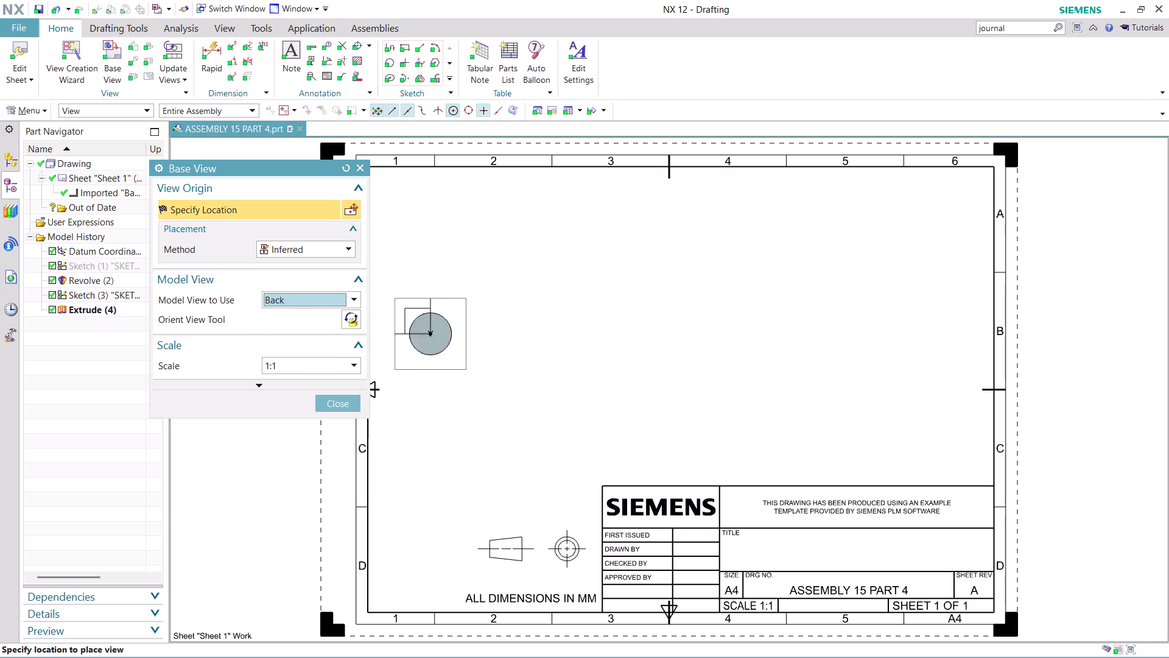
click(350, 299)
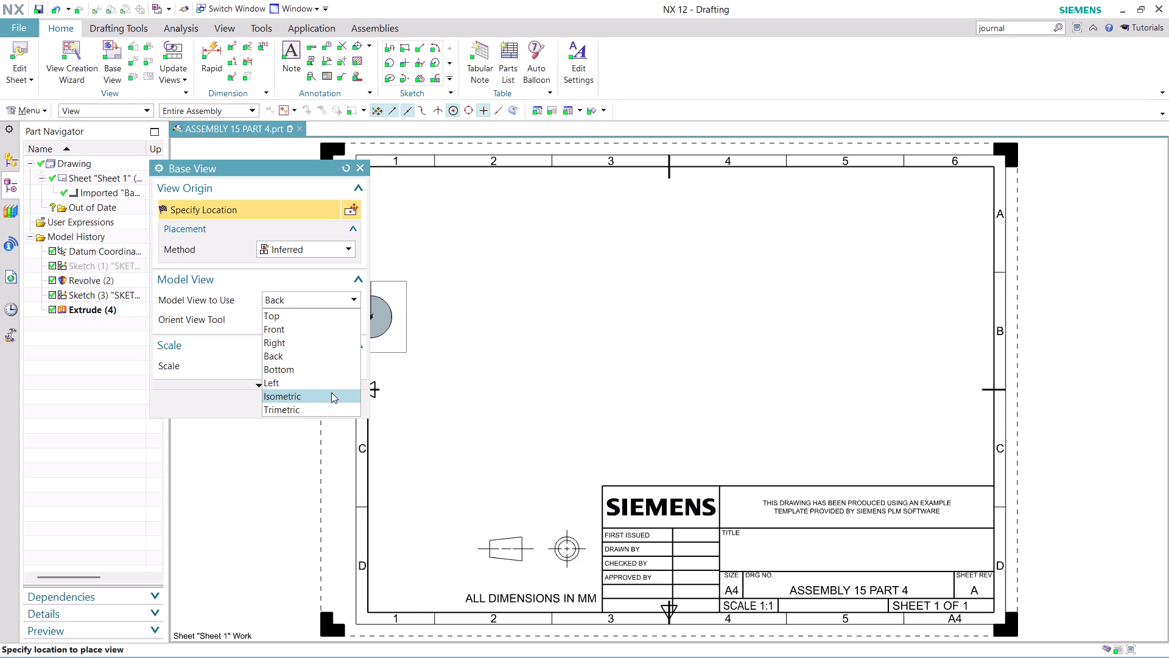
click(324, 390)
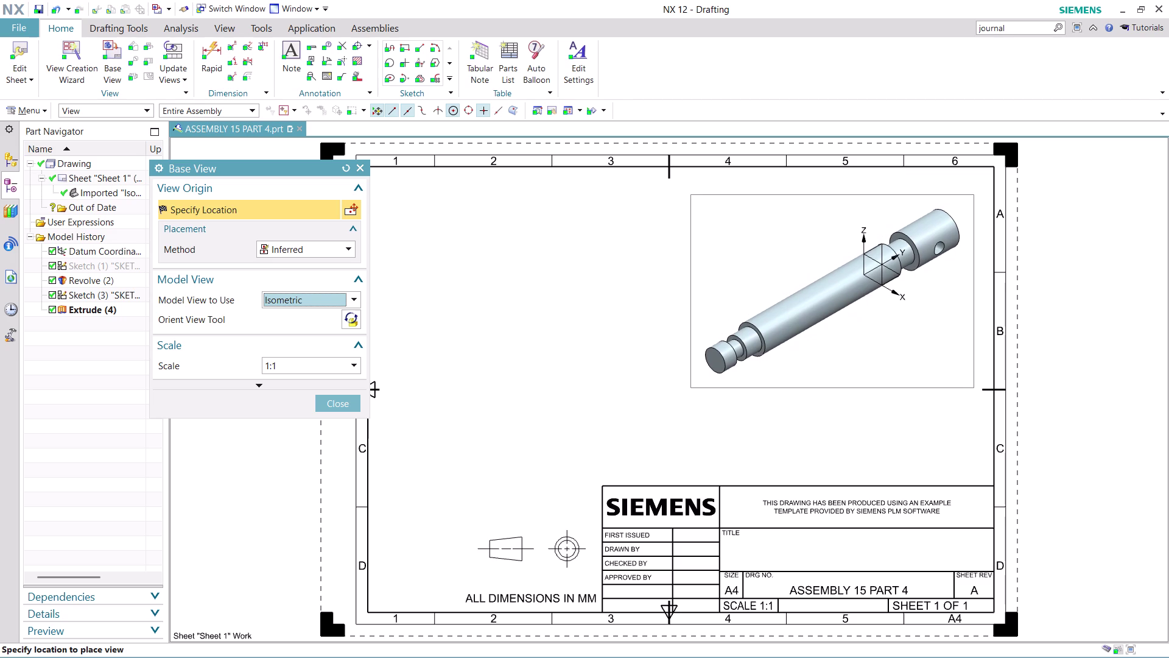
click(832, 292)
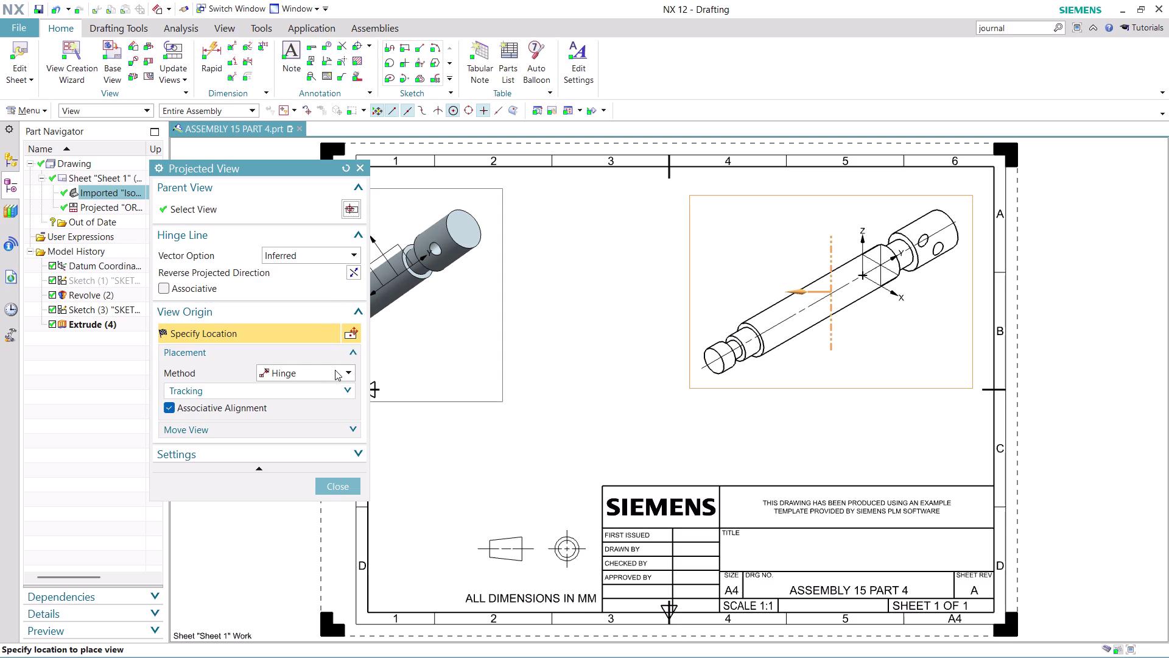
Close the Projected View dialog without placing a projected view.
click(348, 249)
click(349, 249)
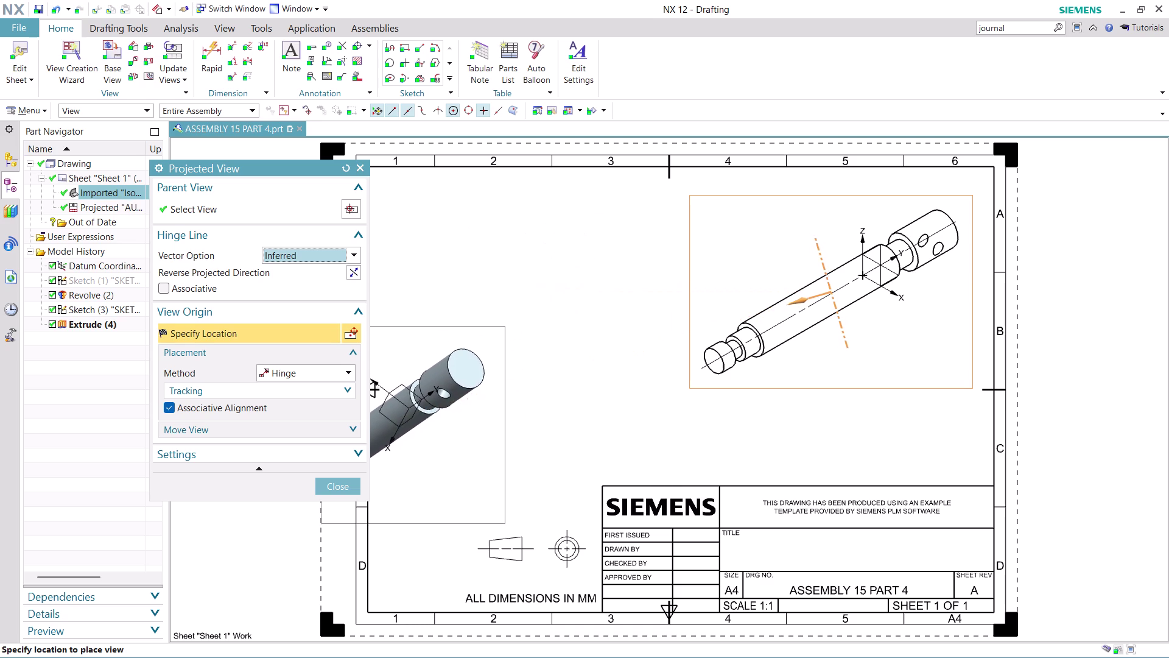
click(345, 480)
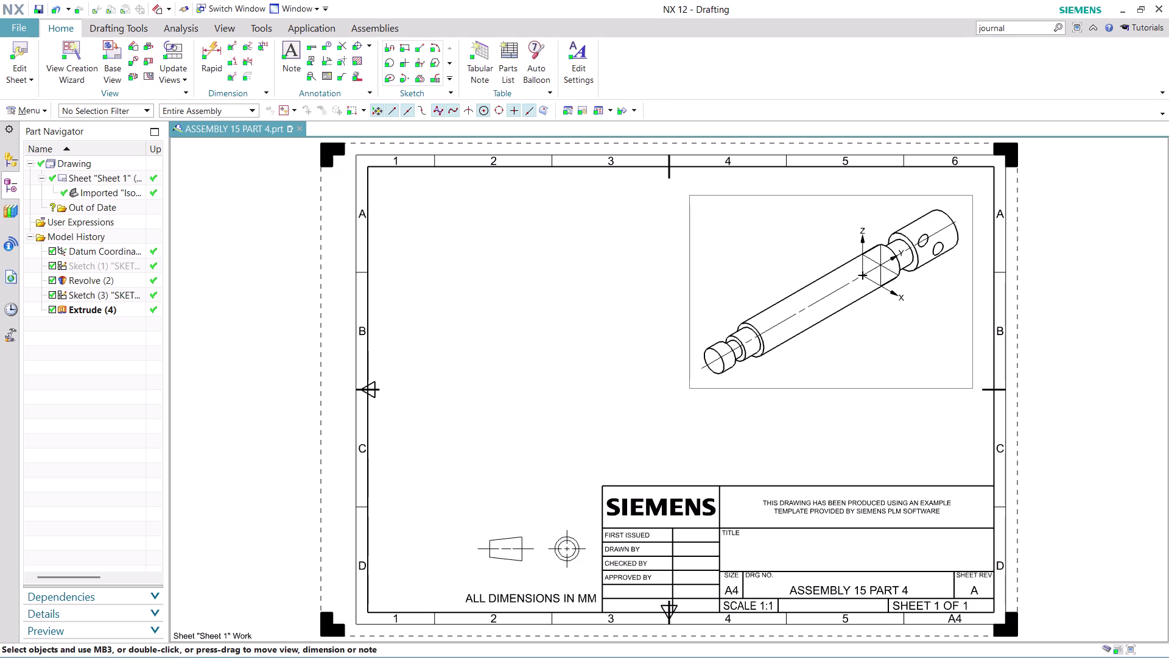
click(102, 59)
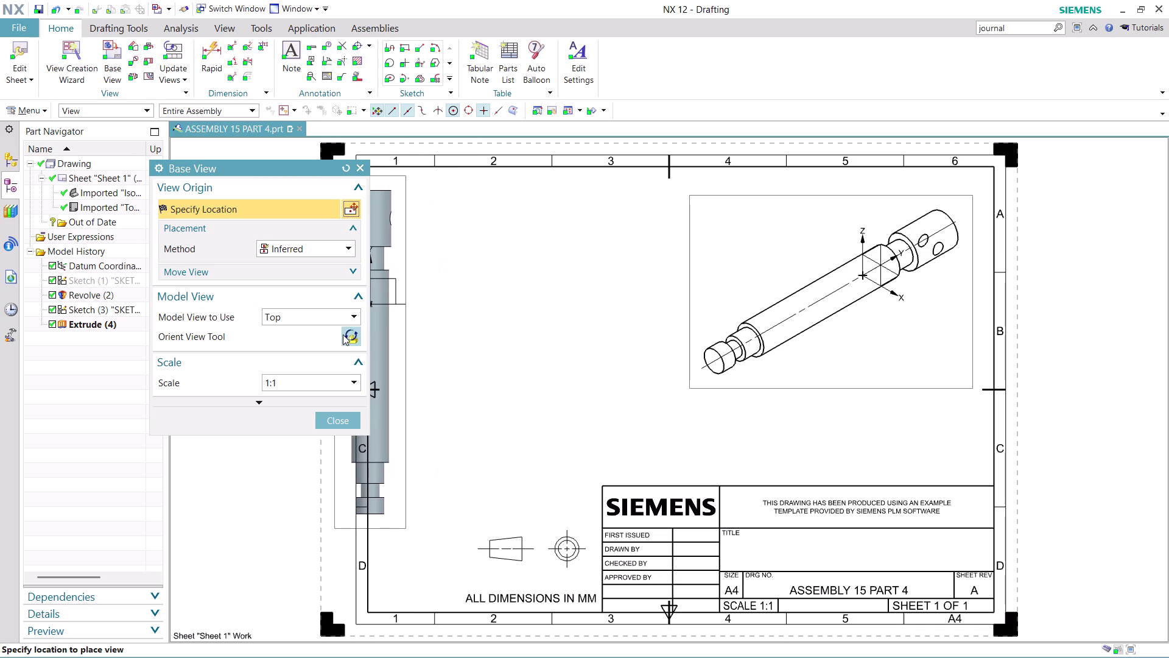
Place a Left-oriented base view at the sheet's top left, skipping the projected view.
click(343, 308)
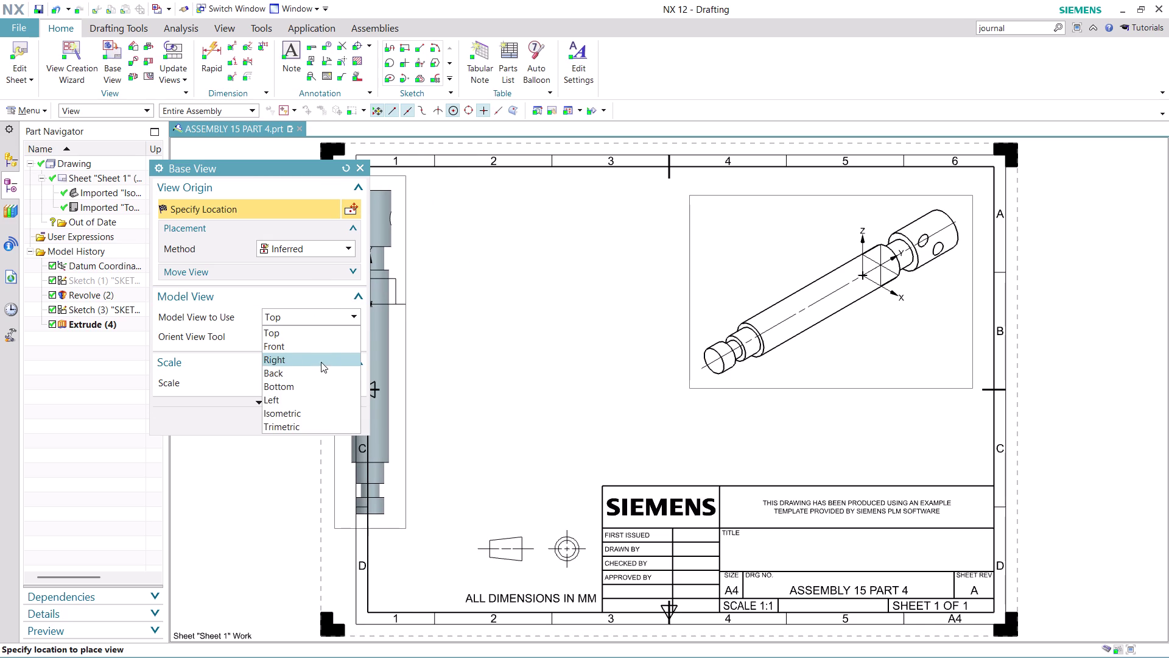
click(315, 385)
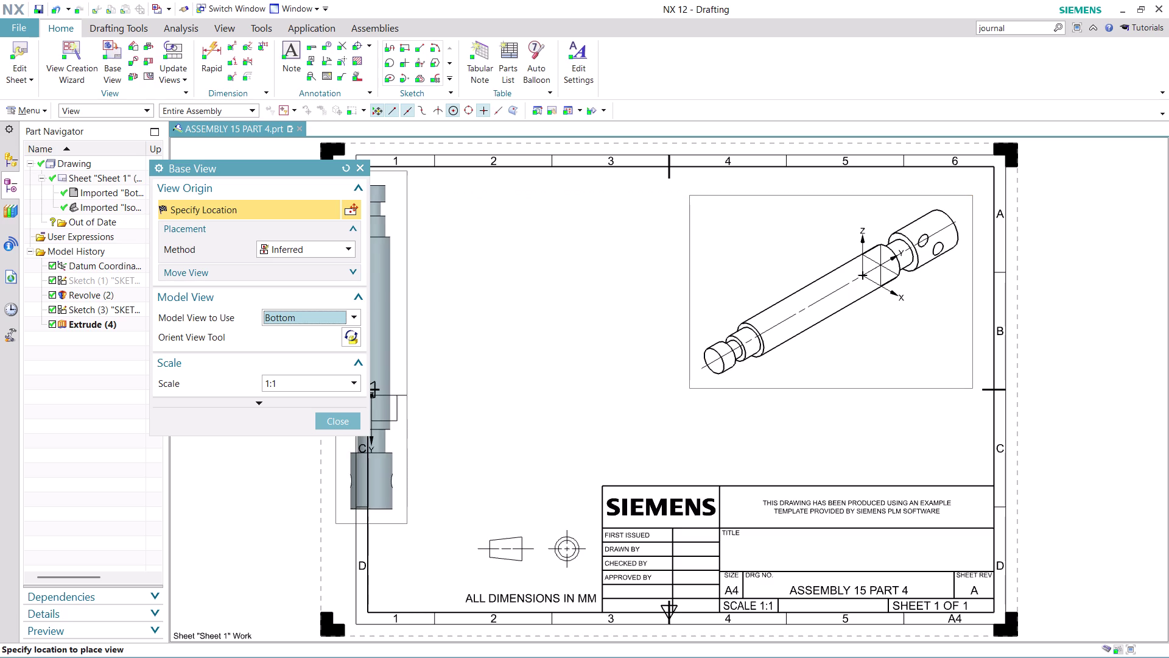
click(354, 316)
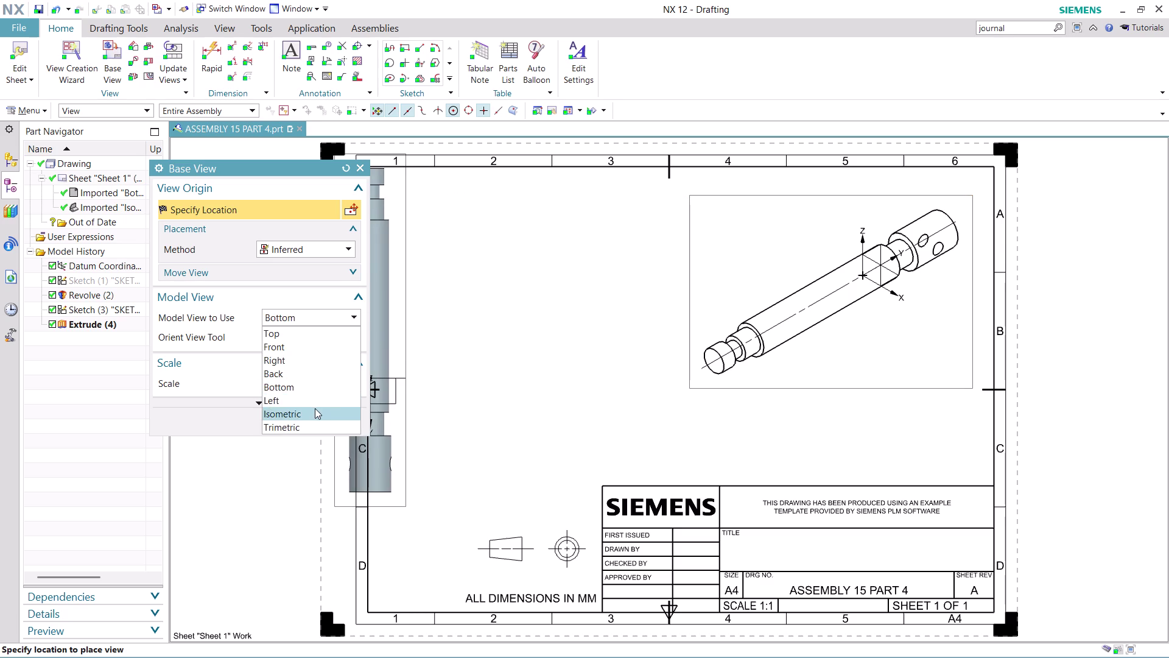
click(311, 399)
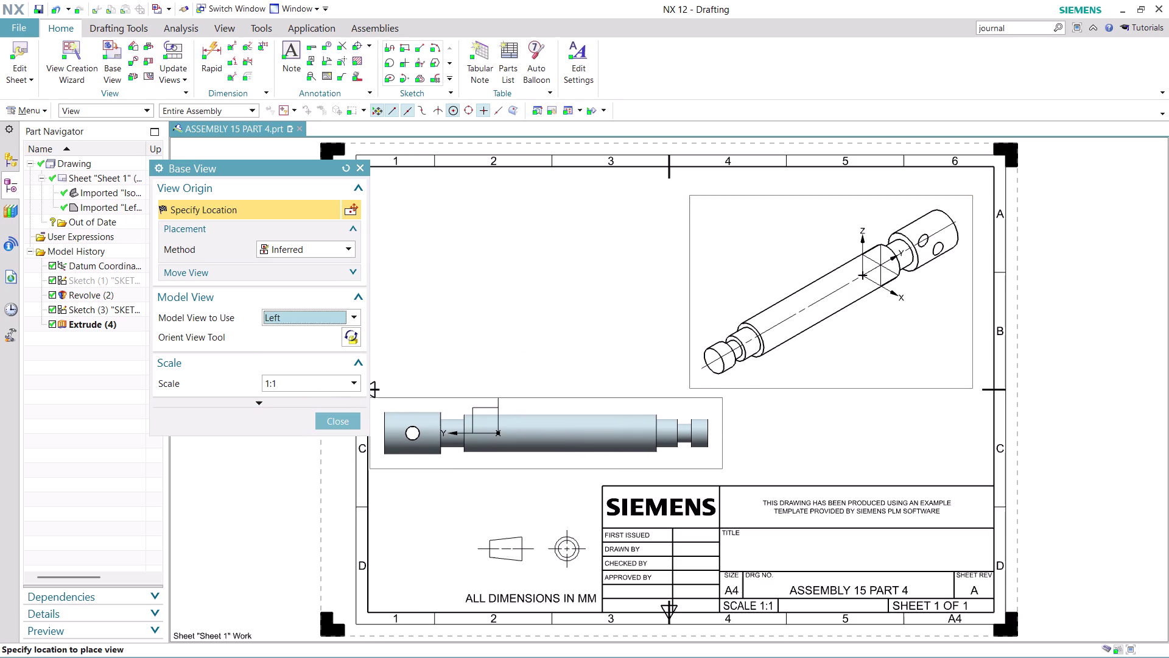
scroll(down, 3)
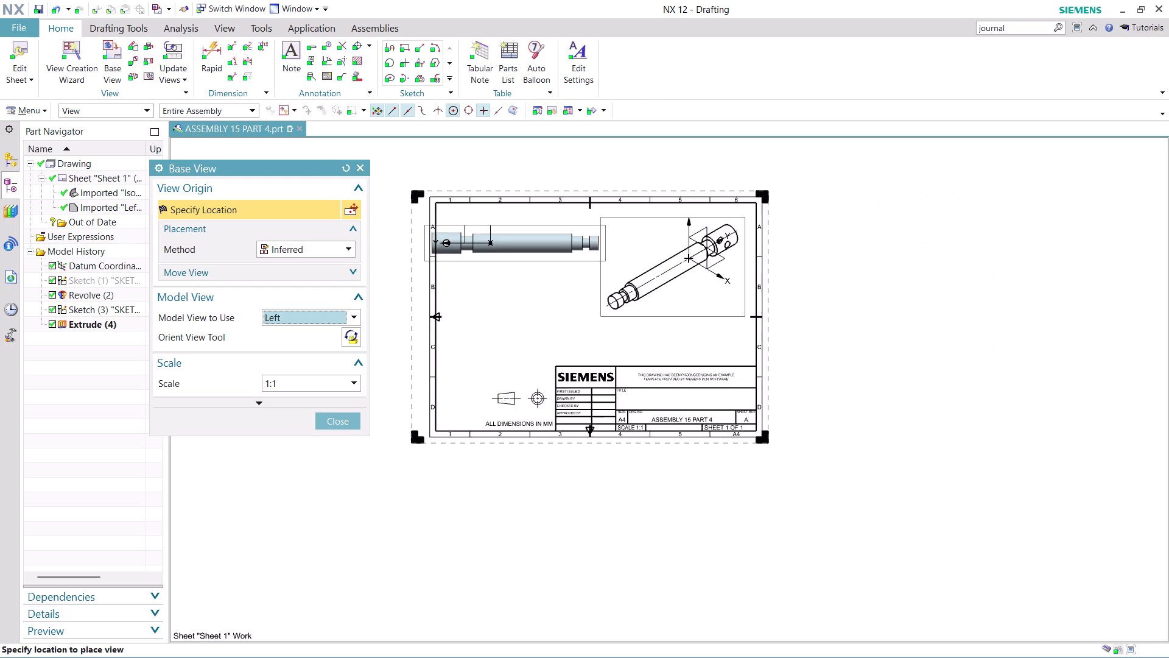
scroll(up, 3)
scroll(up, 3)
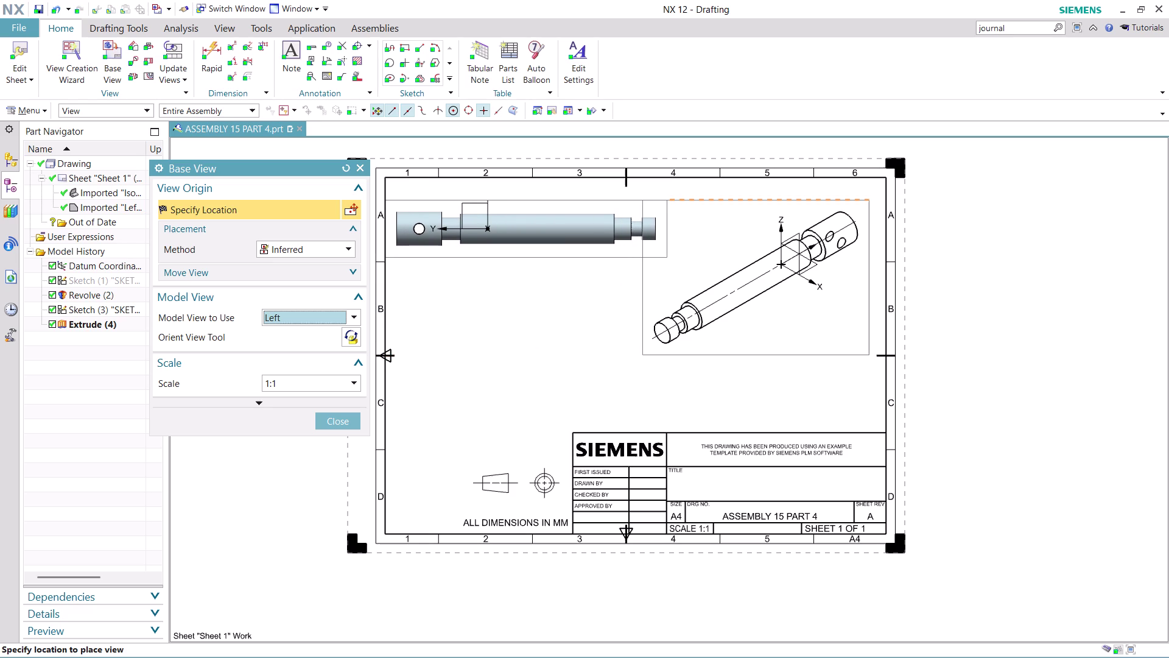
click(527, 230)
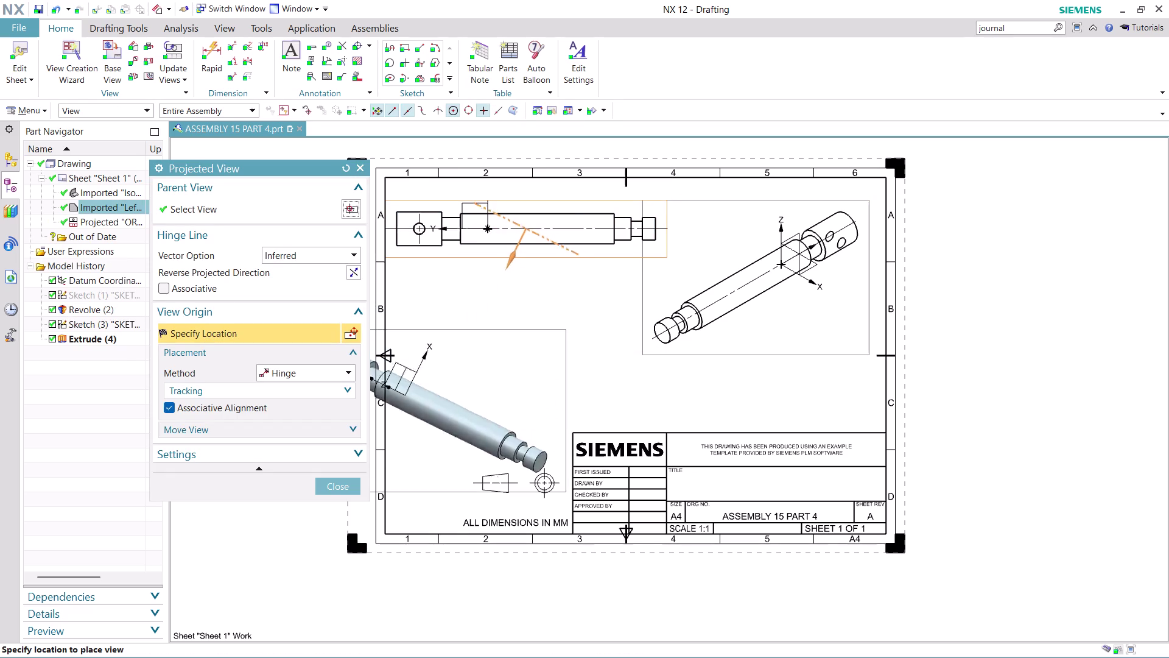
click(336, 484)
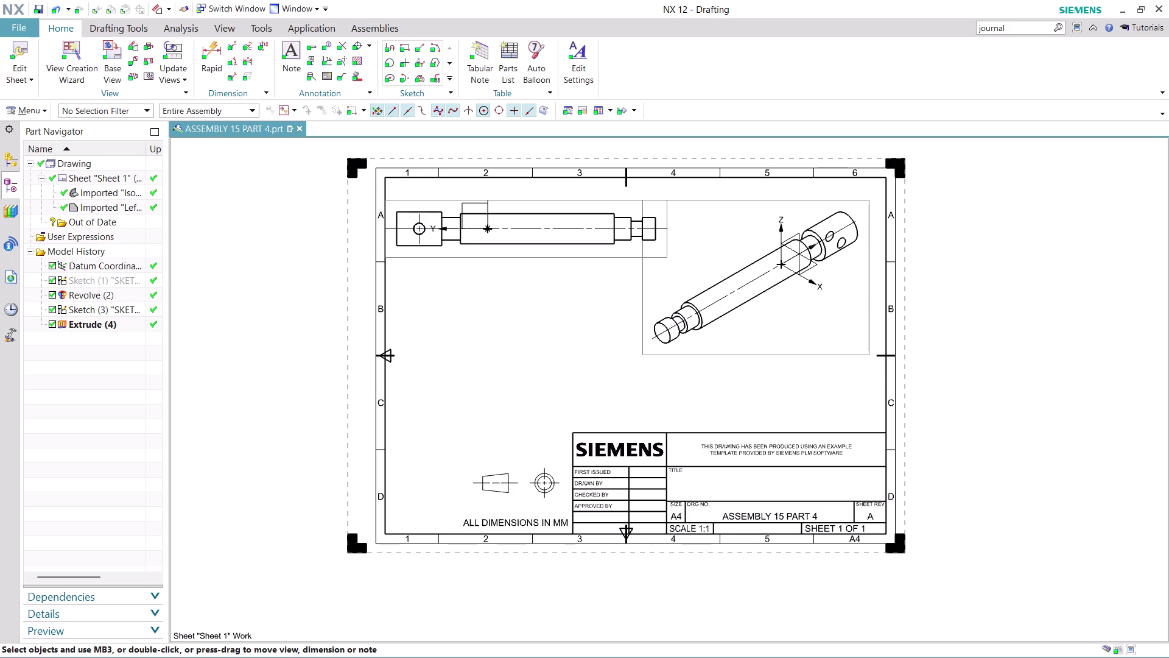
Move the Left view down into row C and the isometric view into the top-right corner.
drag(564, 257, 553, 342)
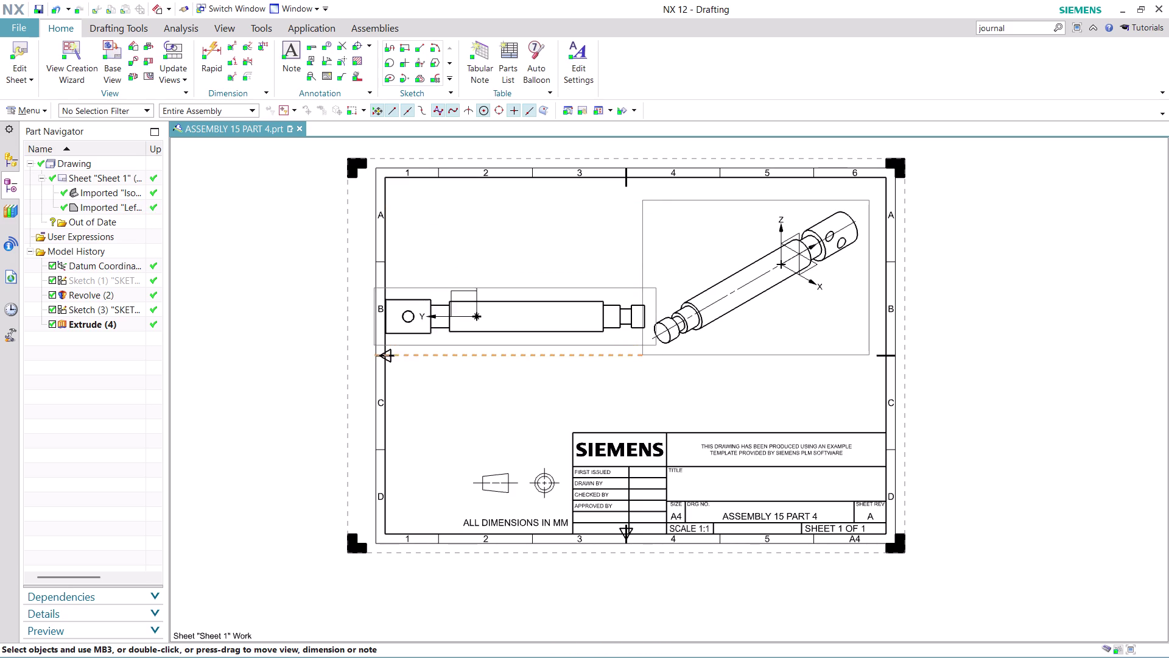
drag(553, 342, 573, 421)
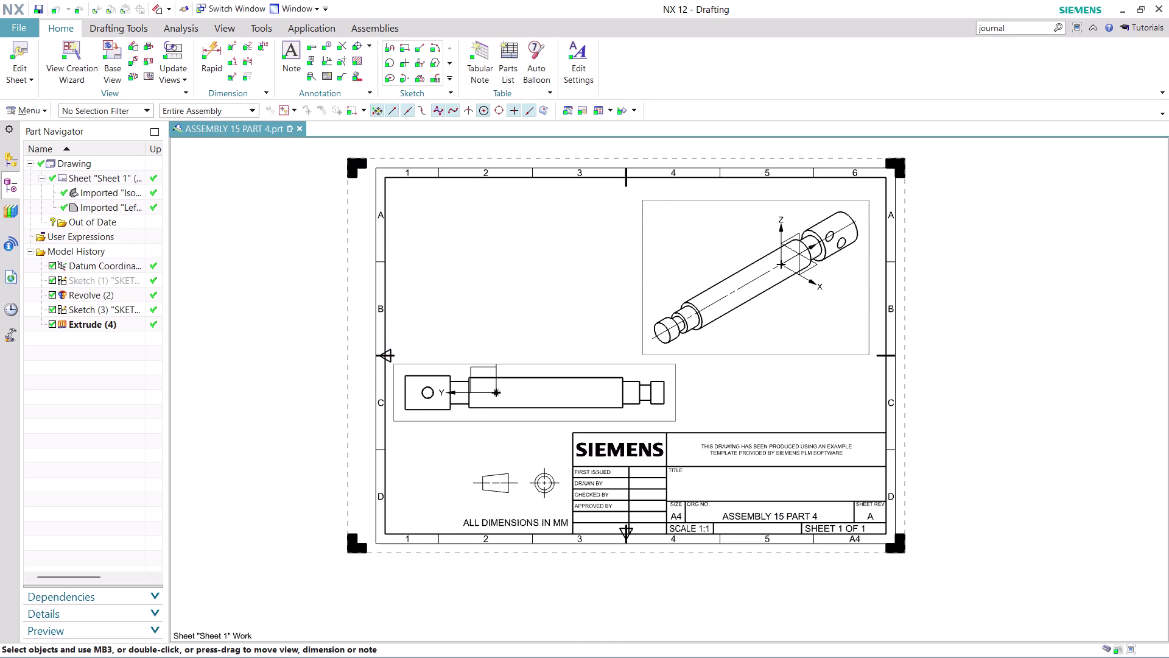
drag(572, 422, 578, 420)
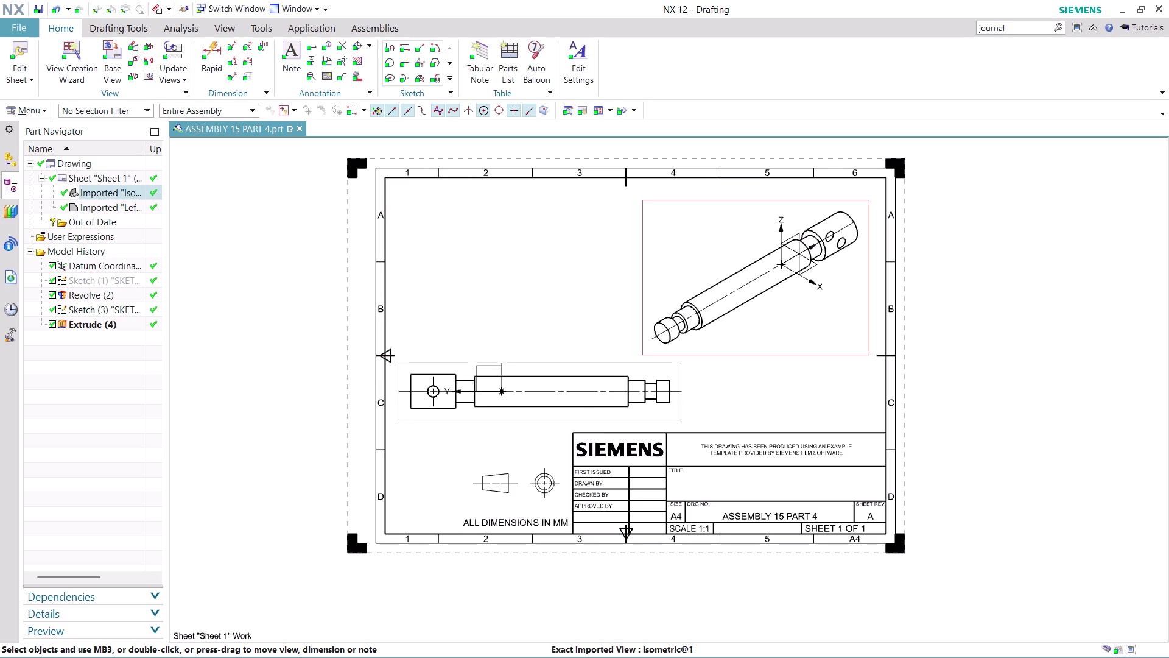
drag(636, 313, 662, 280)
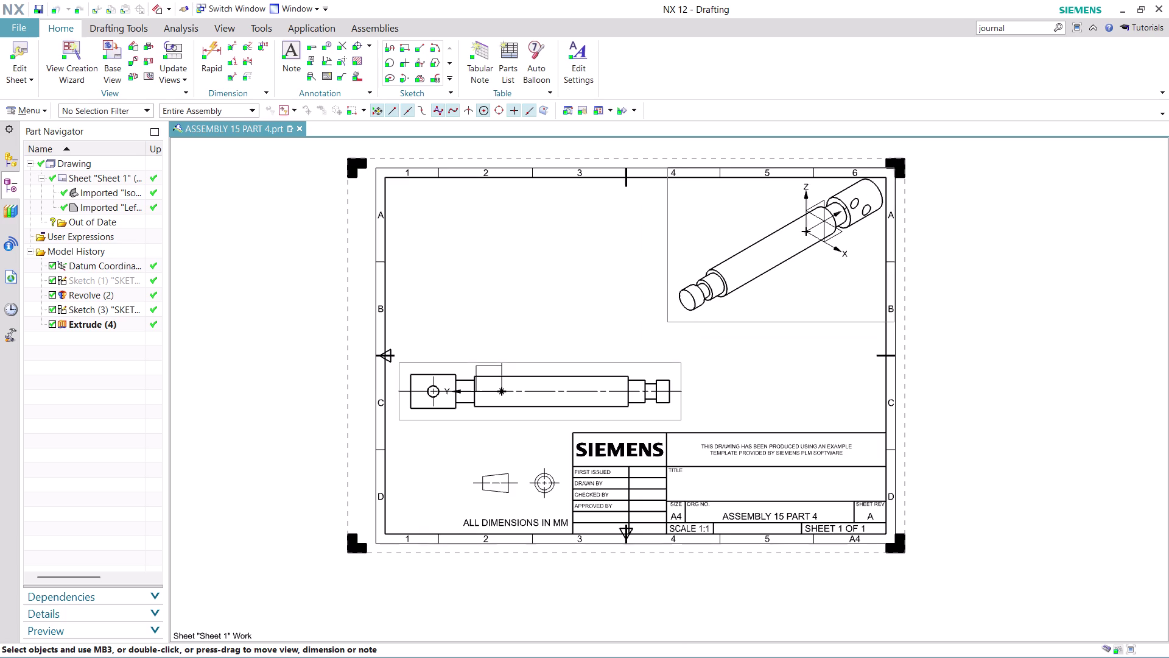
drag(662, 280, 642, 298)
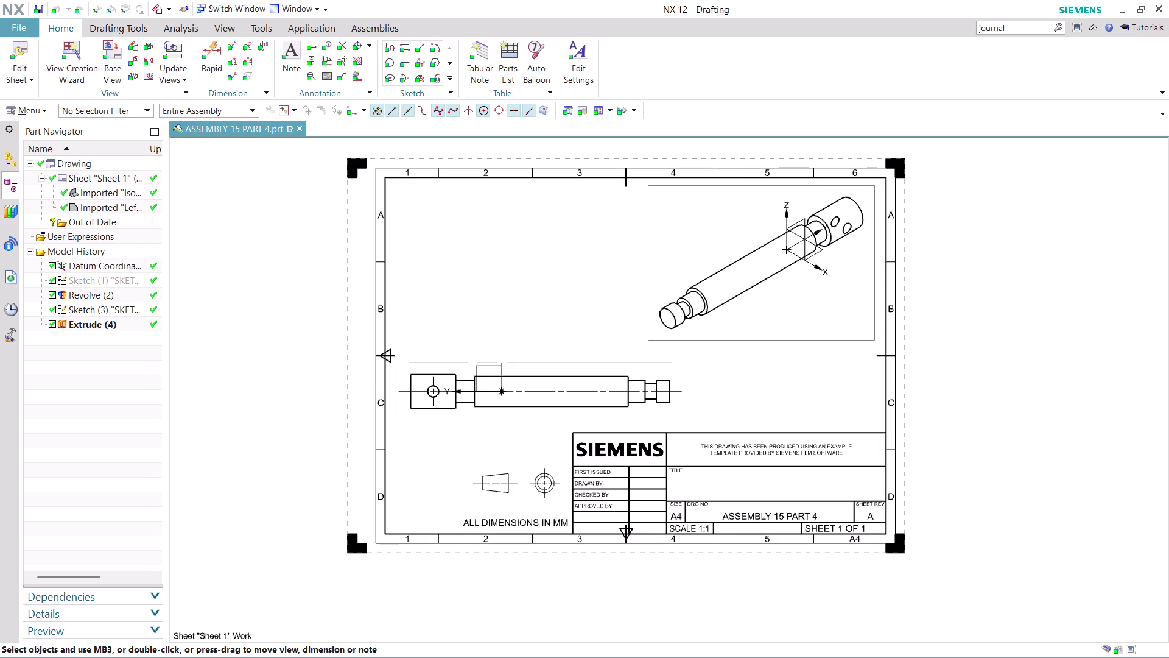
drag(642, 298, 648, 294)
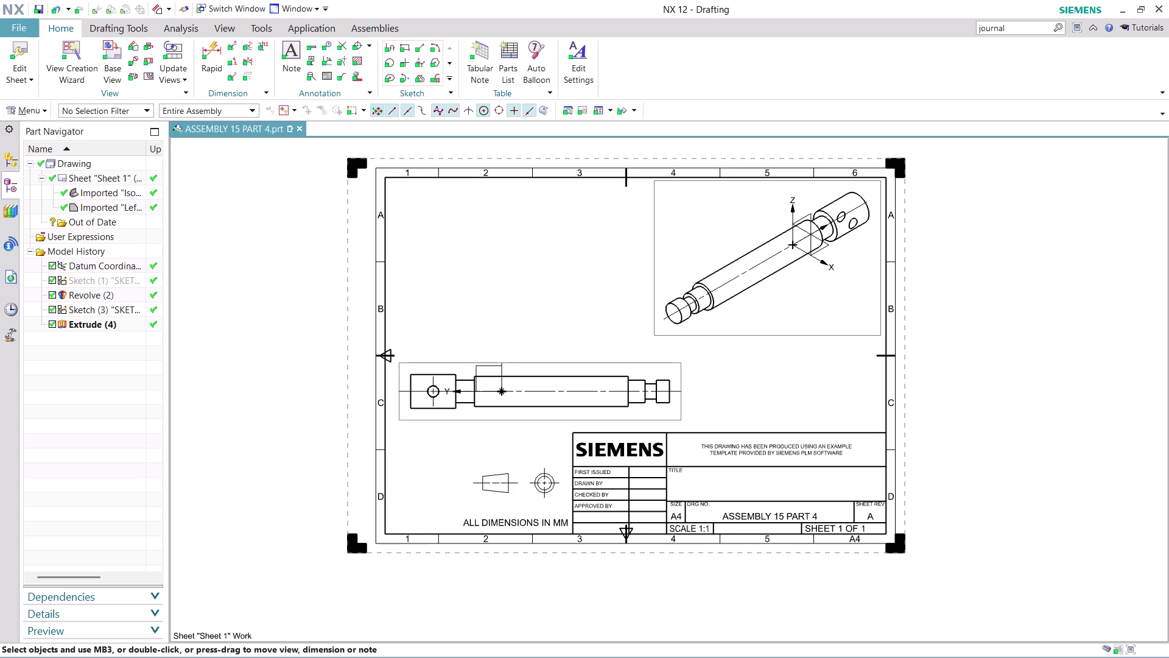
right_click(715, 332)
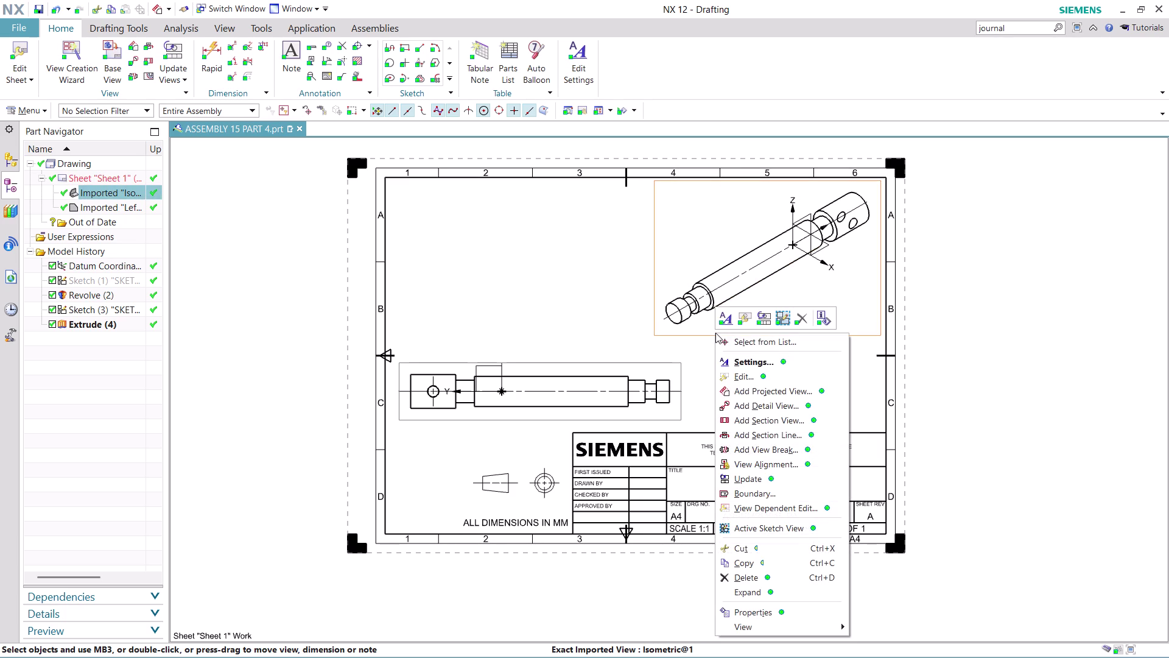
Set the isometric view's Shading Rendering Style to Fully Shaded.
click(748, 362)
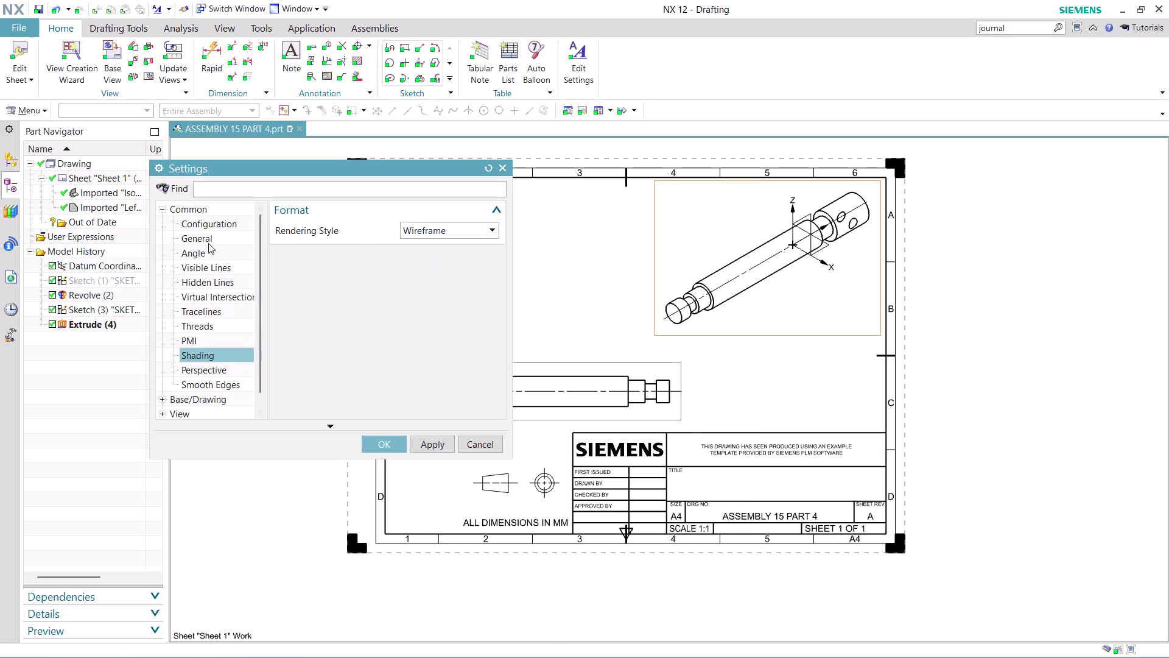
click(207, 243)
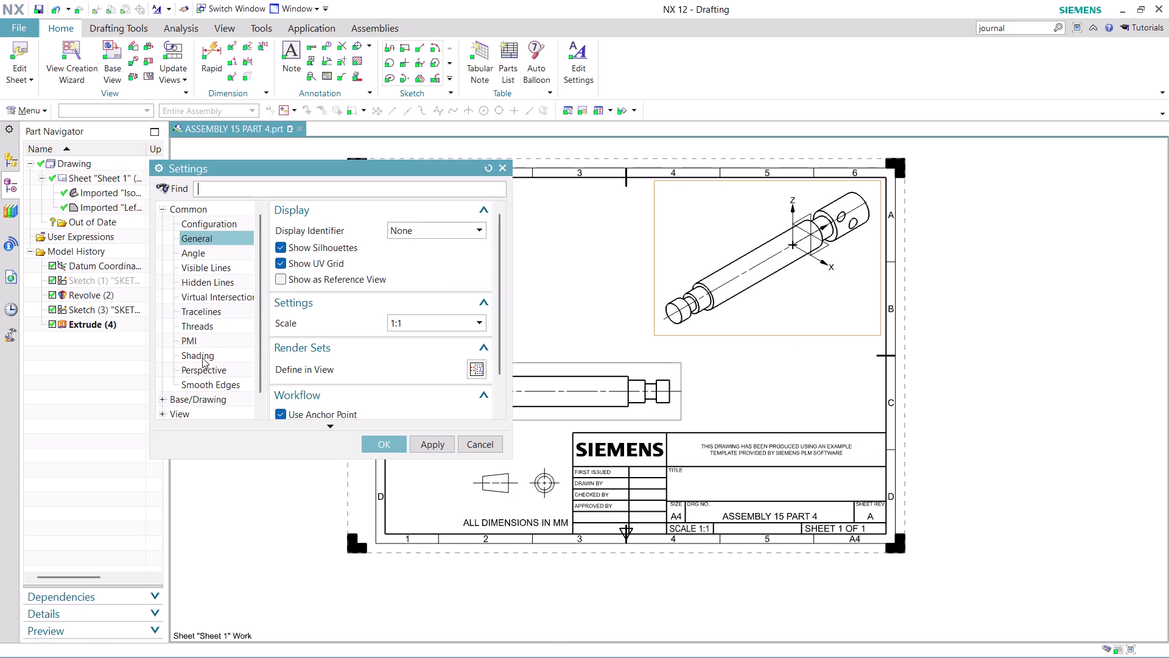
click(202, 351)
click(470, 229)
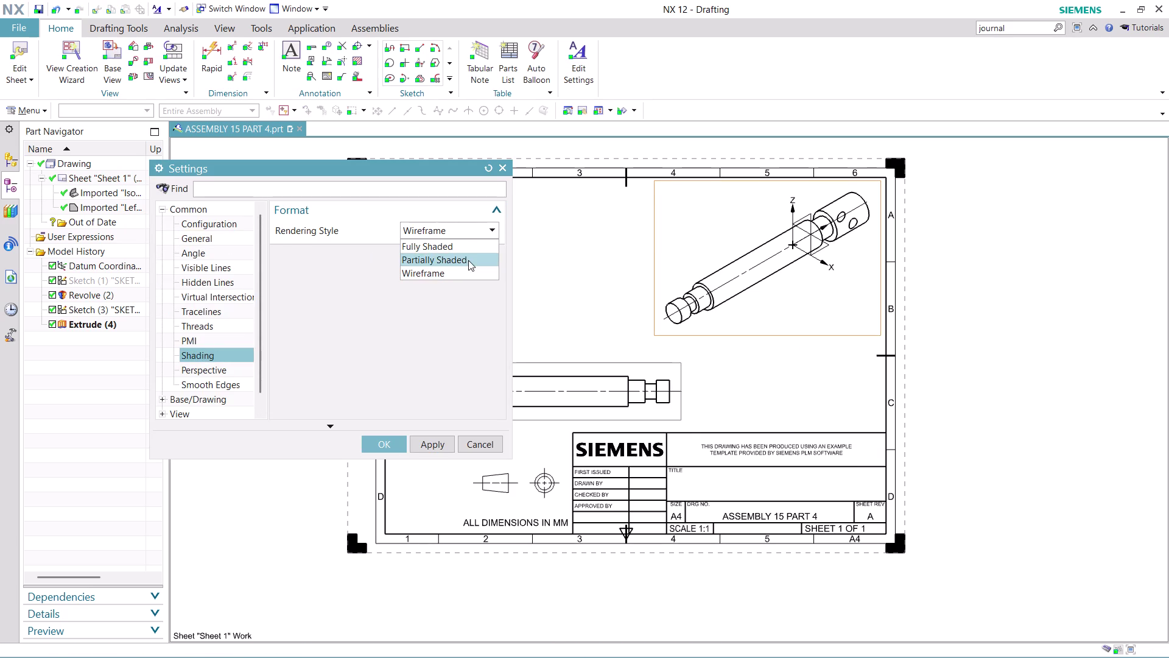
click(470, 251)
click(416, 441)
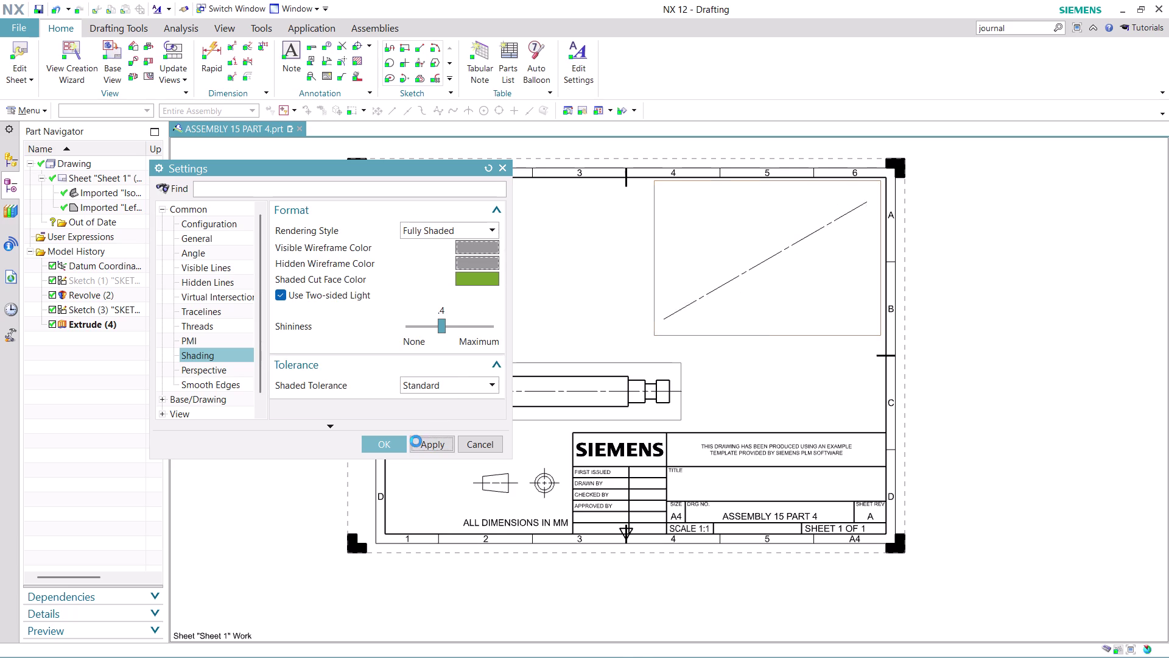
click(390, 446)
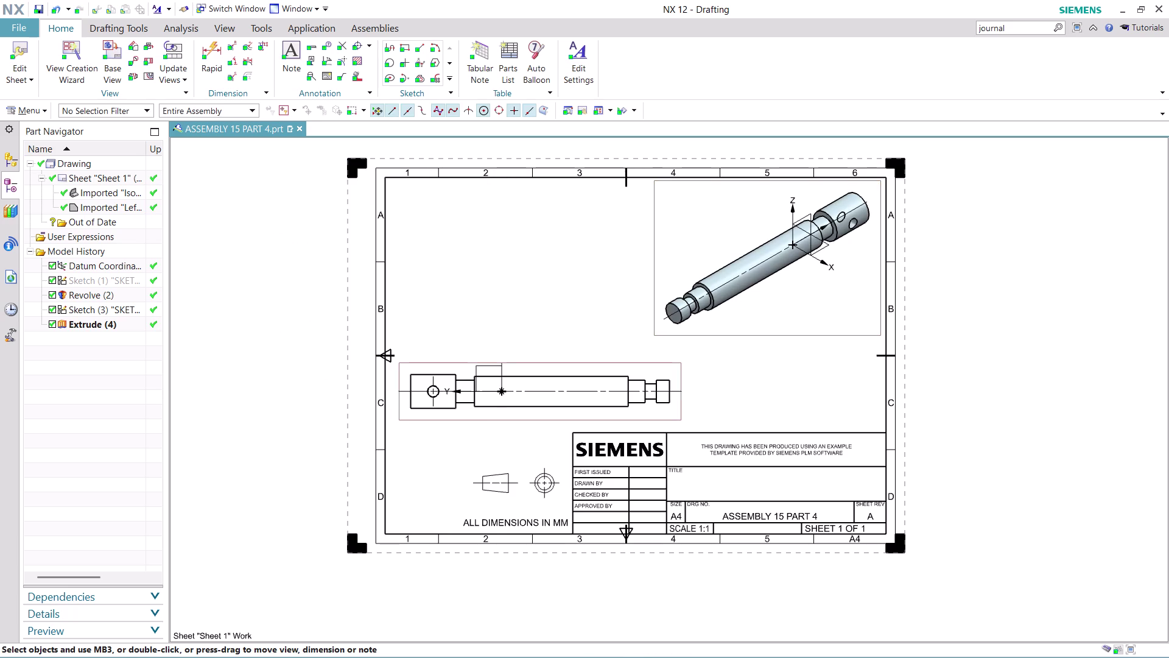
scroll(up, 3)
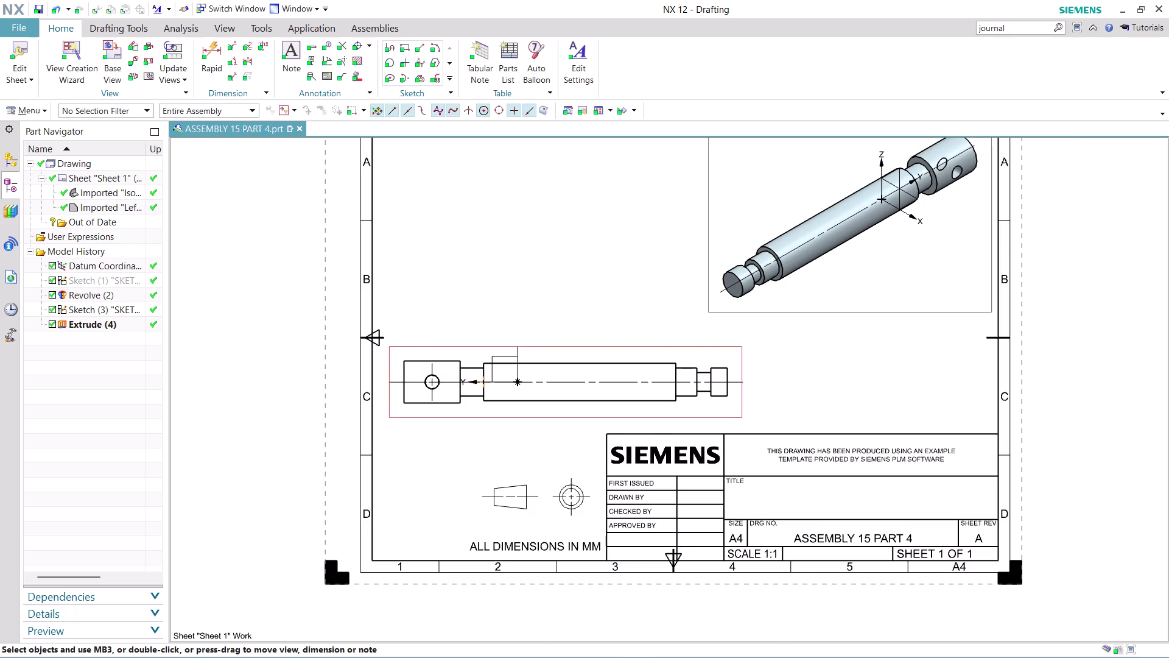
Start Rapid Dimension, undo the unwanted diameter dimension on the left end, and restart it.
scroll(up, 3)
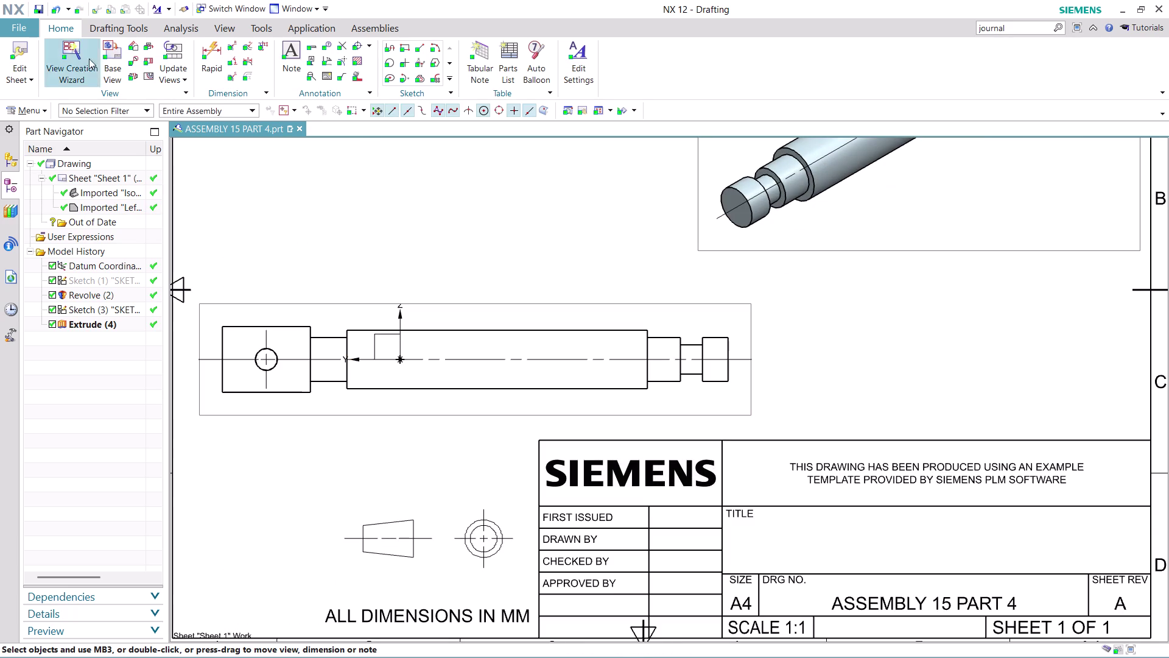
click(213, 50)
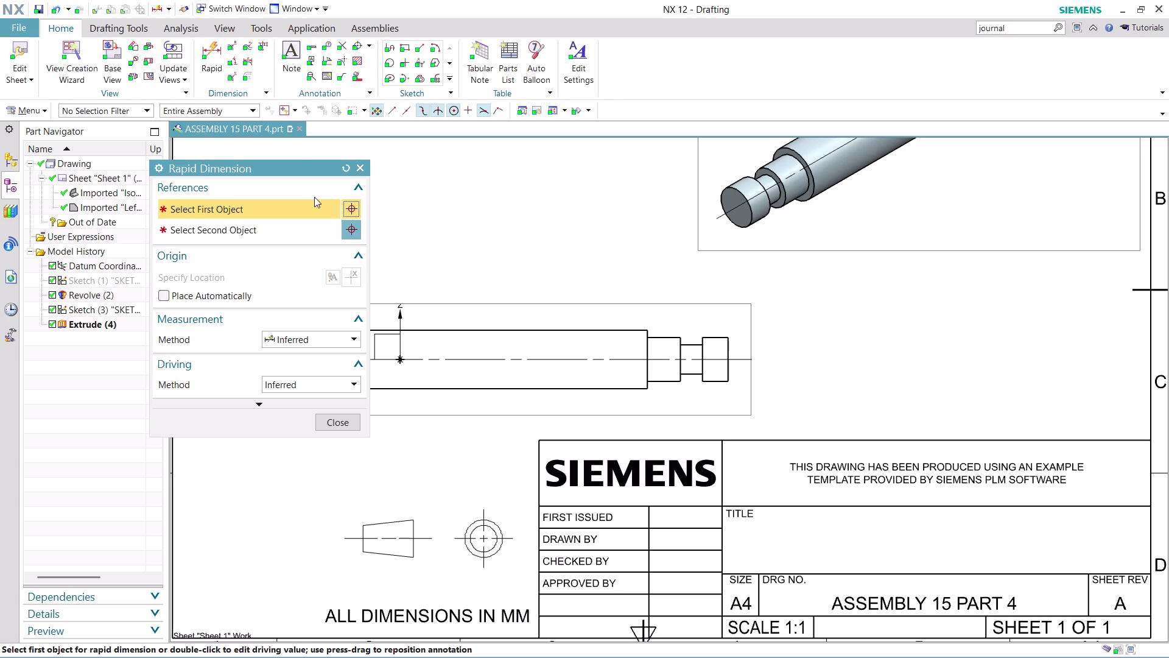
drag(300, 163, 108, 166)
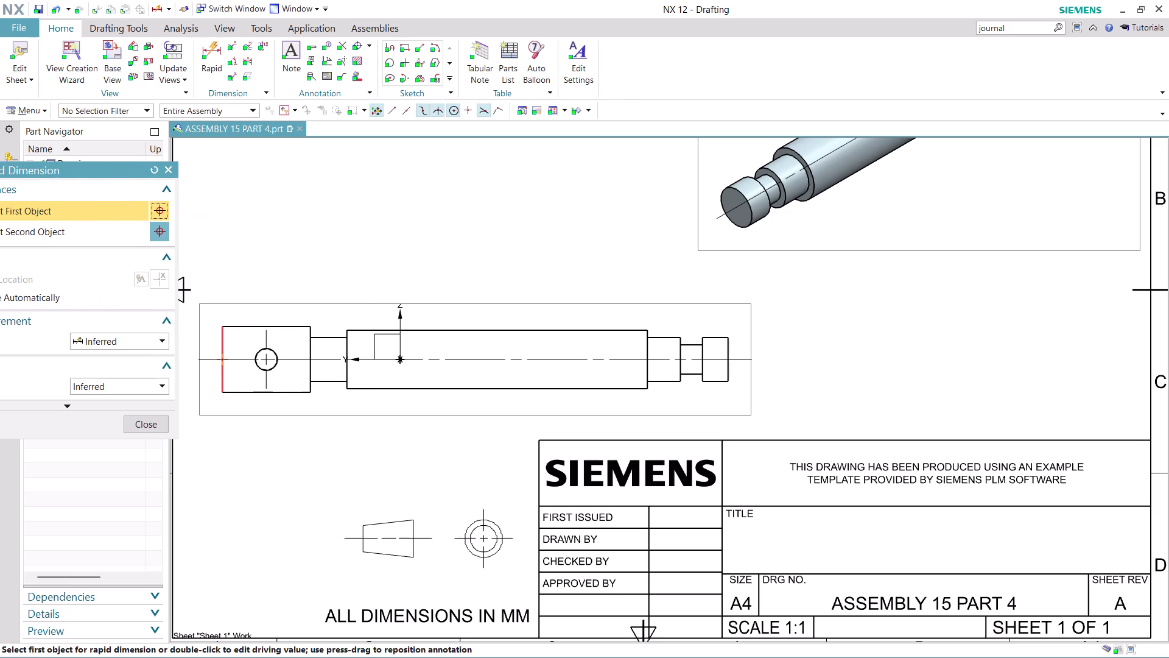
click(220, 348)
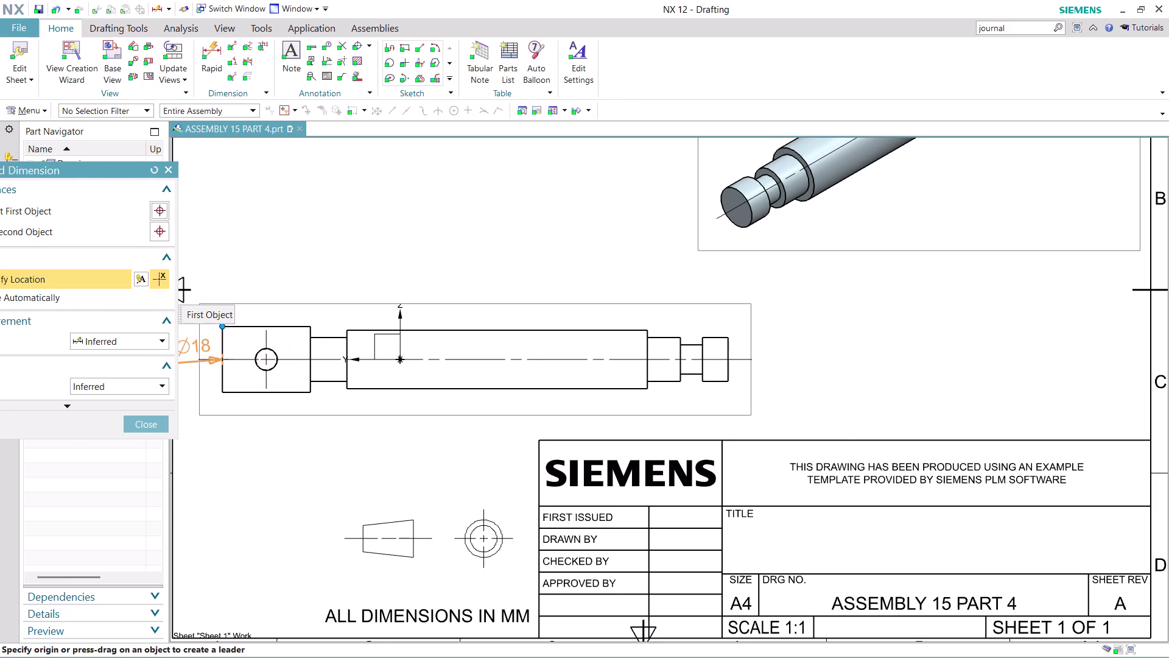
scroll(down, 3)
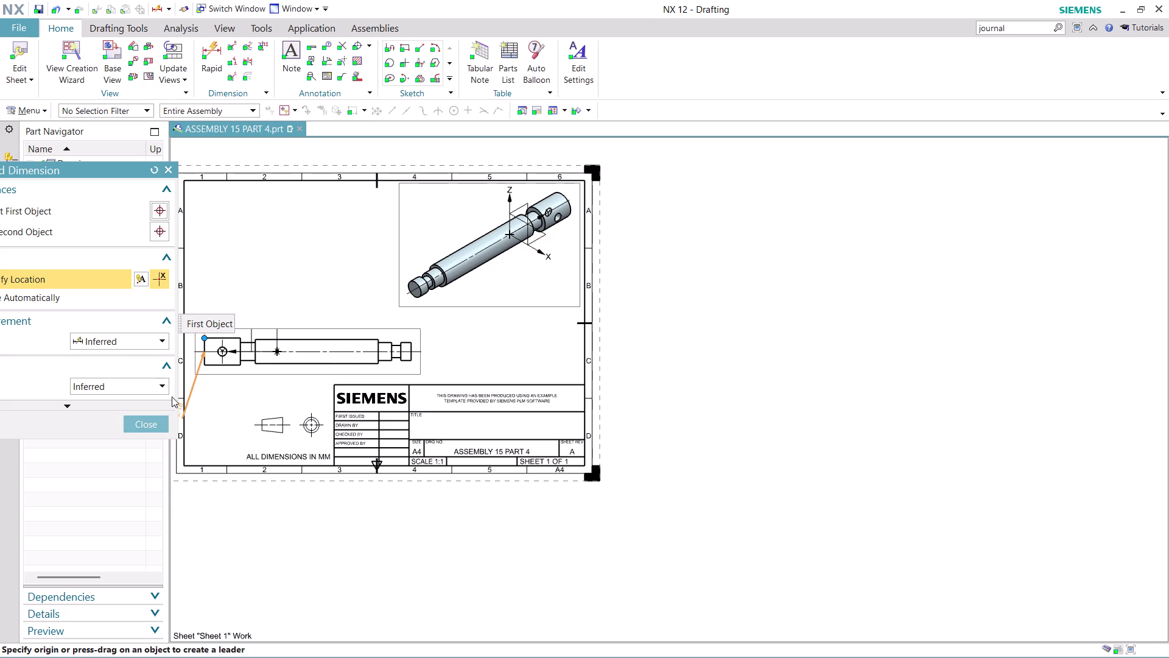
key(ctrl+z)
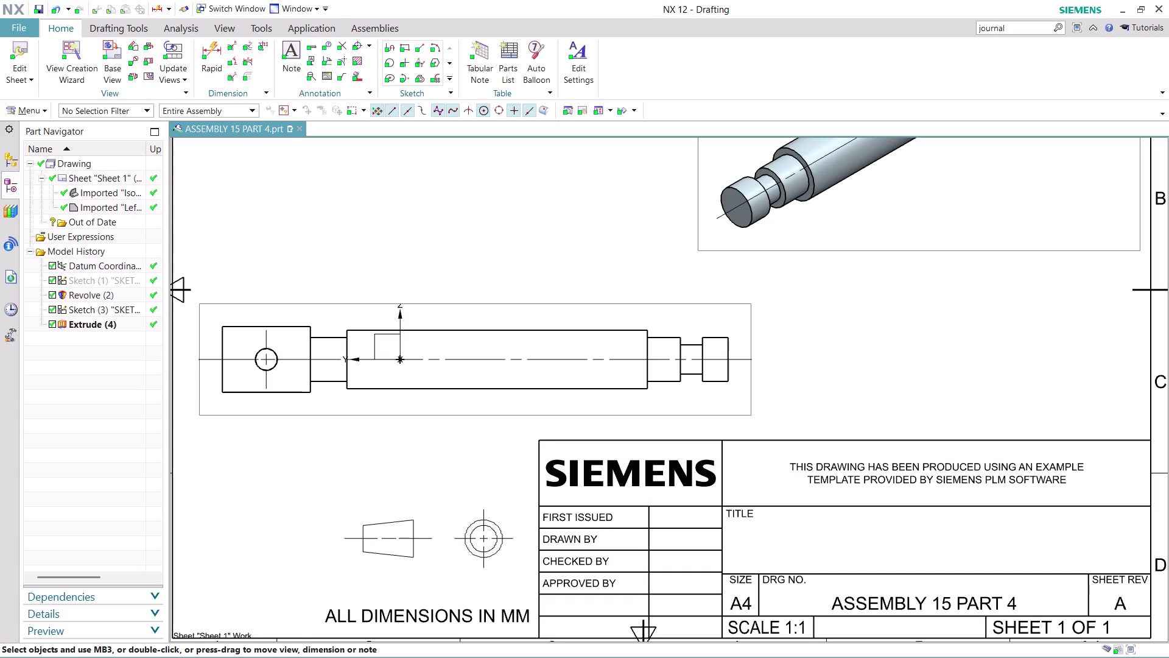
click(210, 44)
Place the 24 end-block and 10 narrow-neck length dimensions on the side view.
scroll(up, 3)
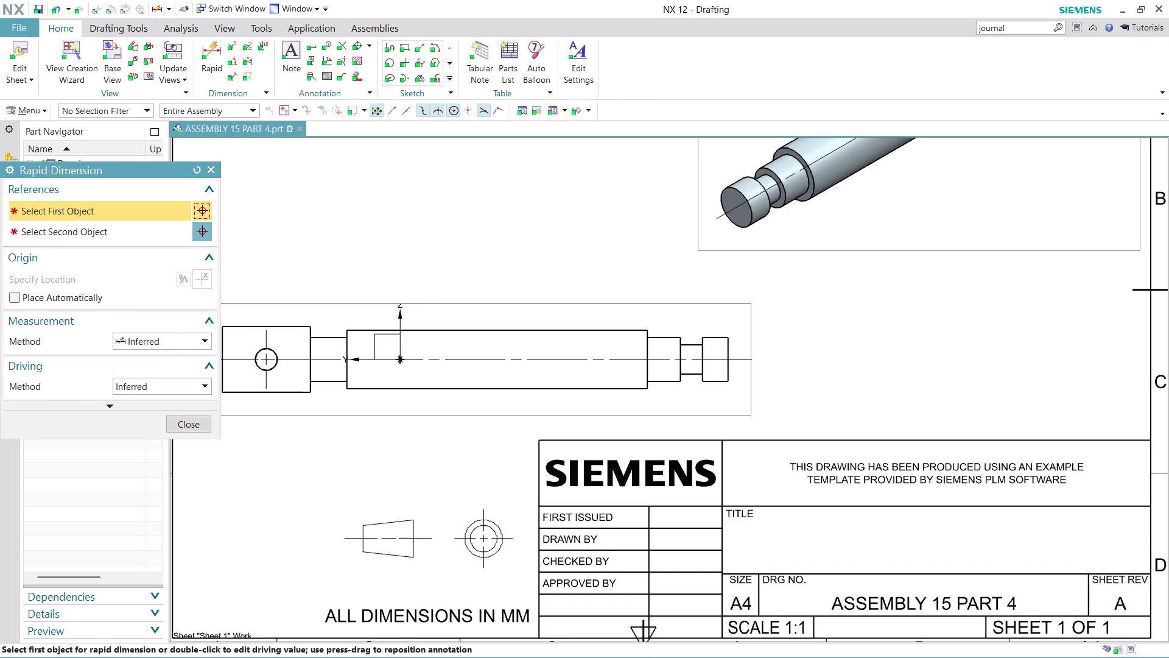
scroll(down, 3)
scroll(up, 3)
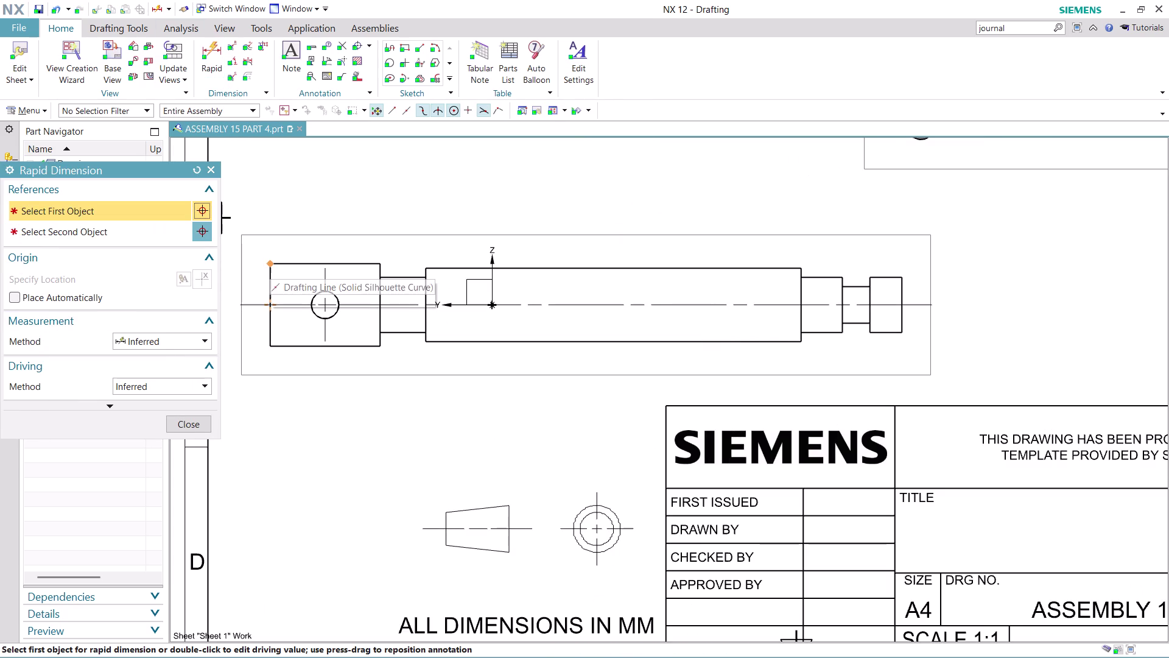
click(270, 264)
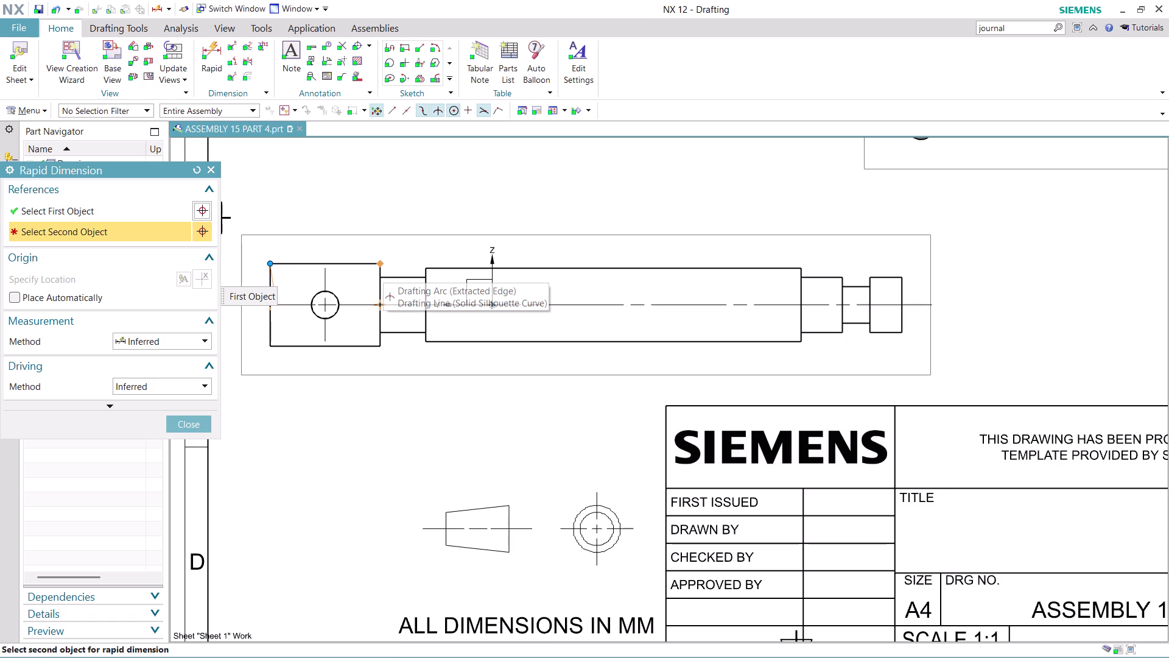
click(382, 264)
click(317, 190)
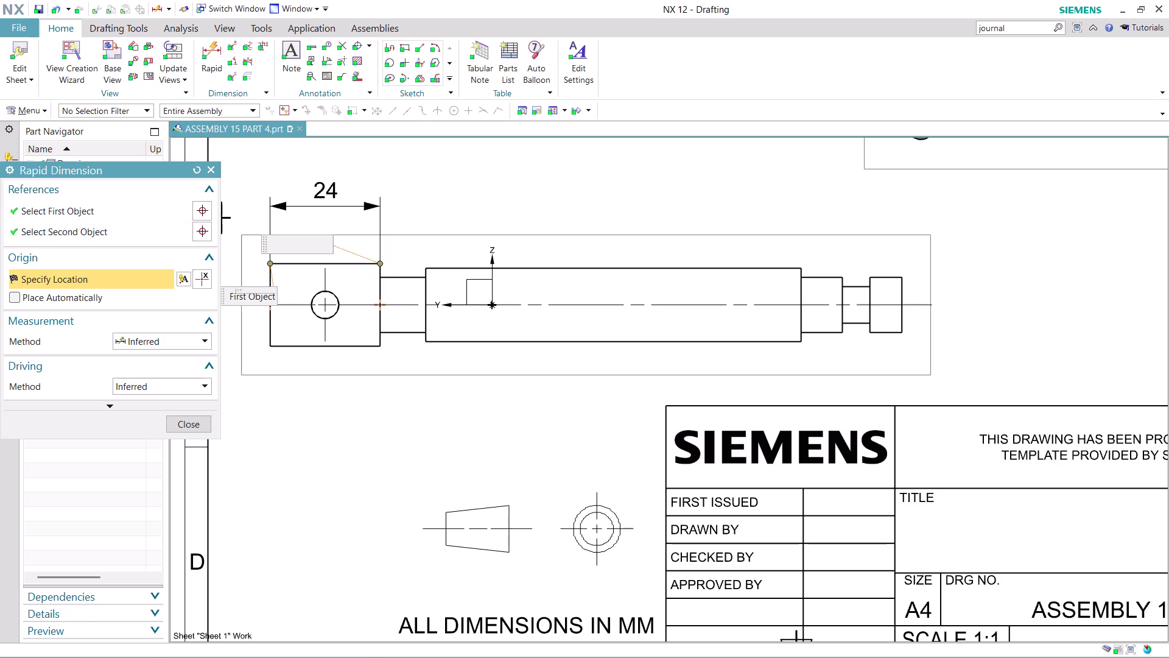
click(379, 333)
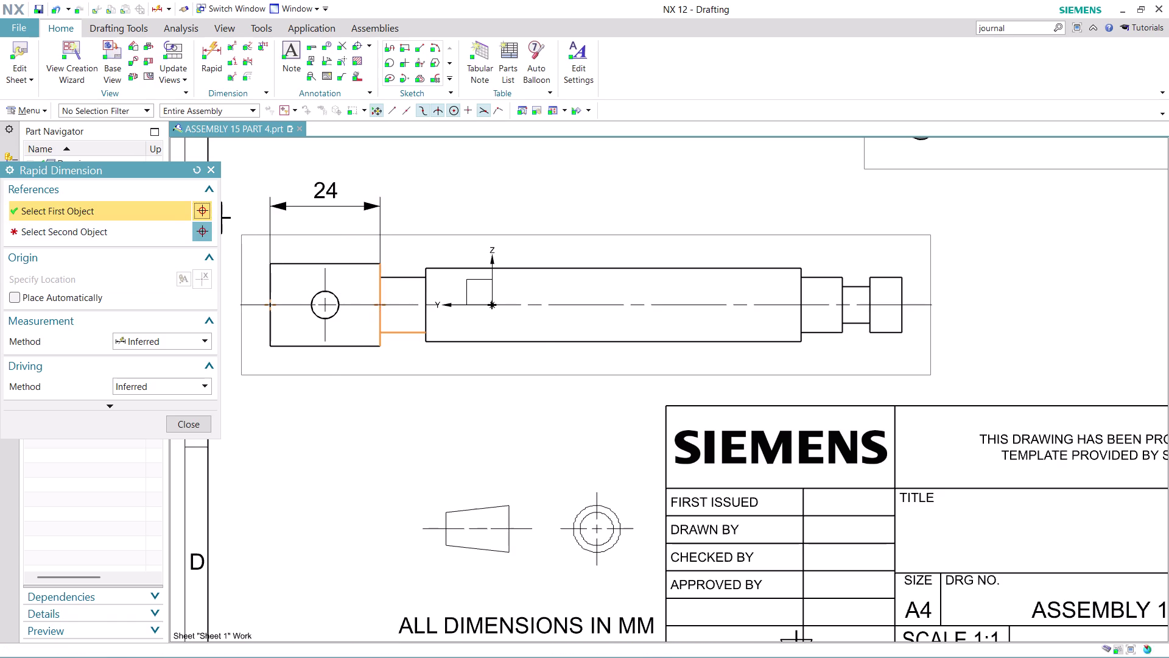
click(424, 333)
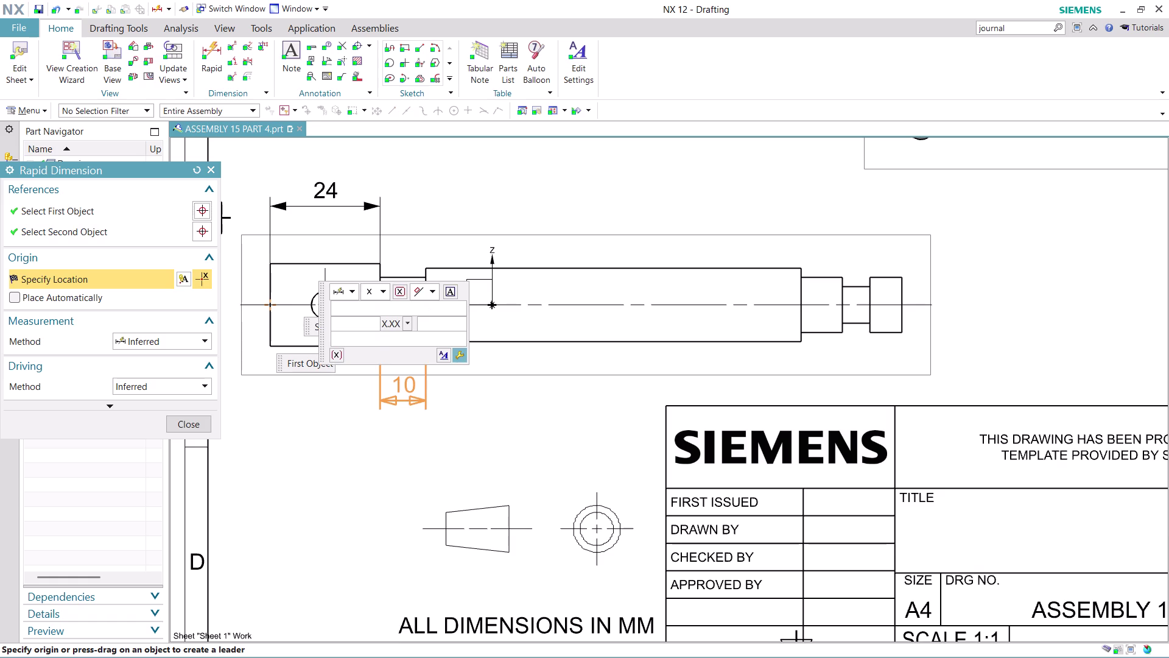
click(400, 384)
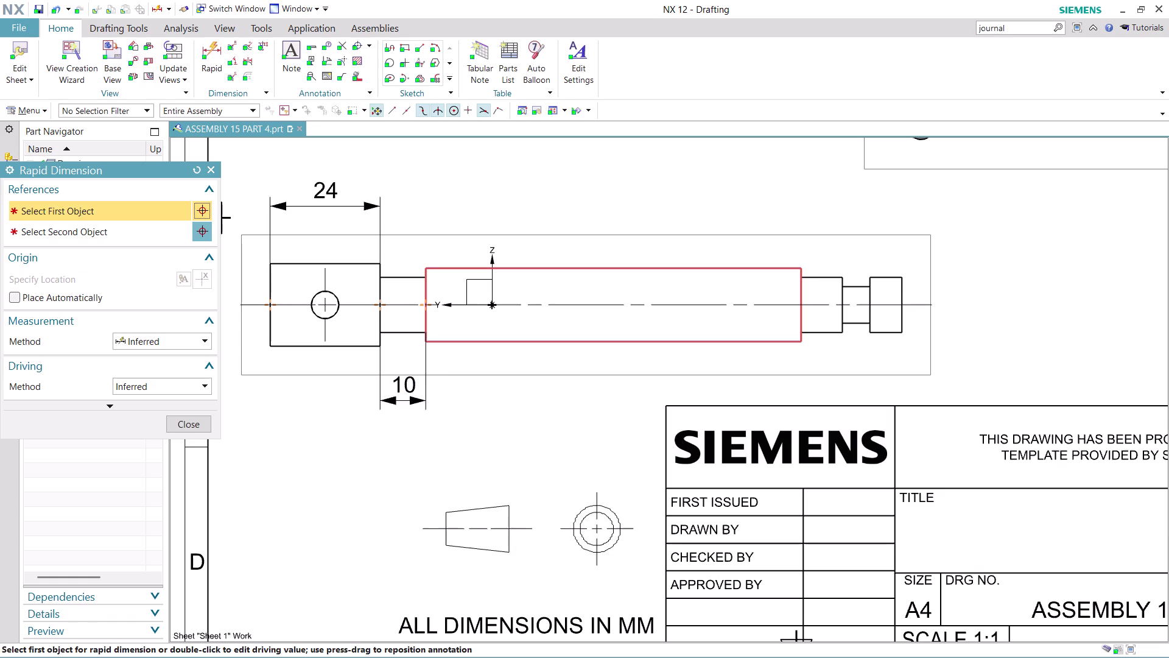
Add an 82 middle-section length and a shoulder dimension, then undo both.
click(425, 267)
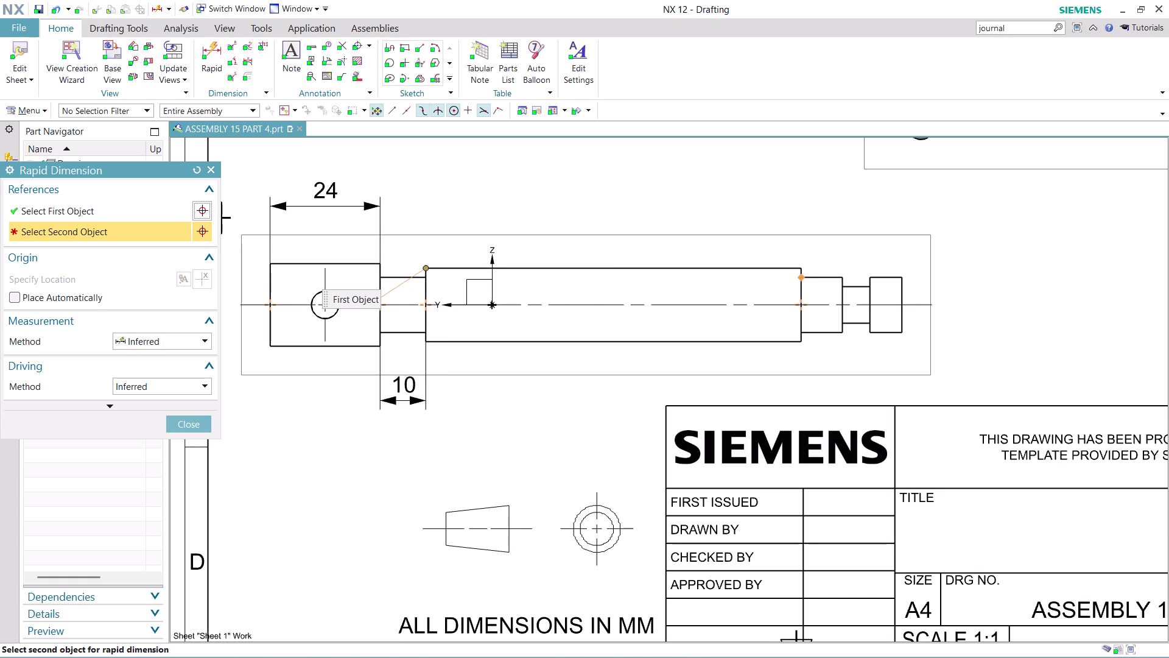
click(801, 268)
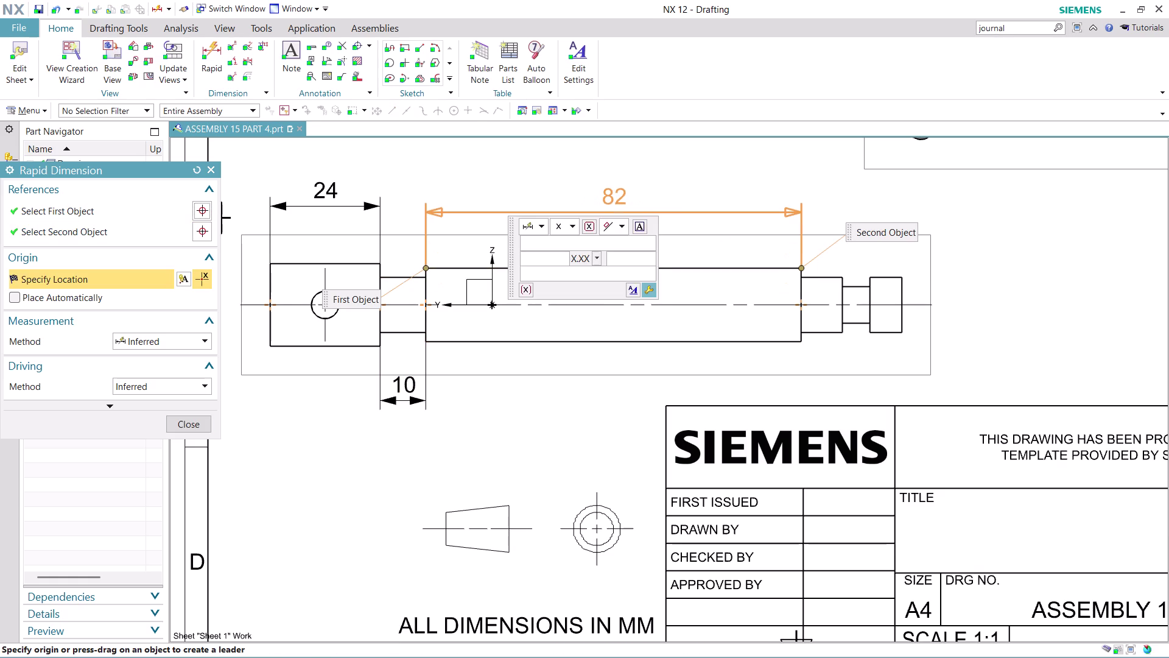
click(589, 196)
scroll(up, 3)
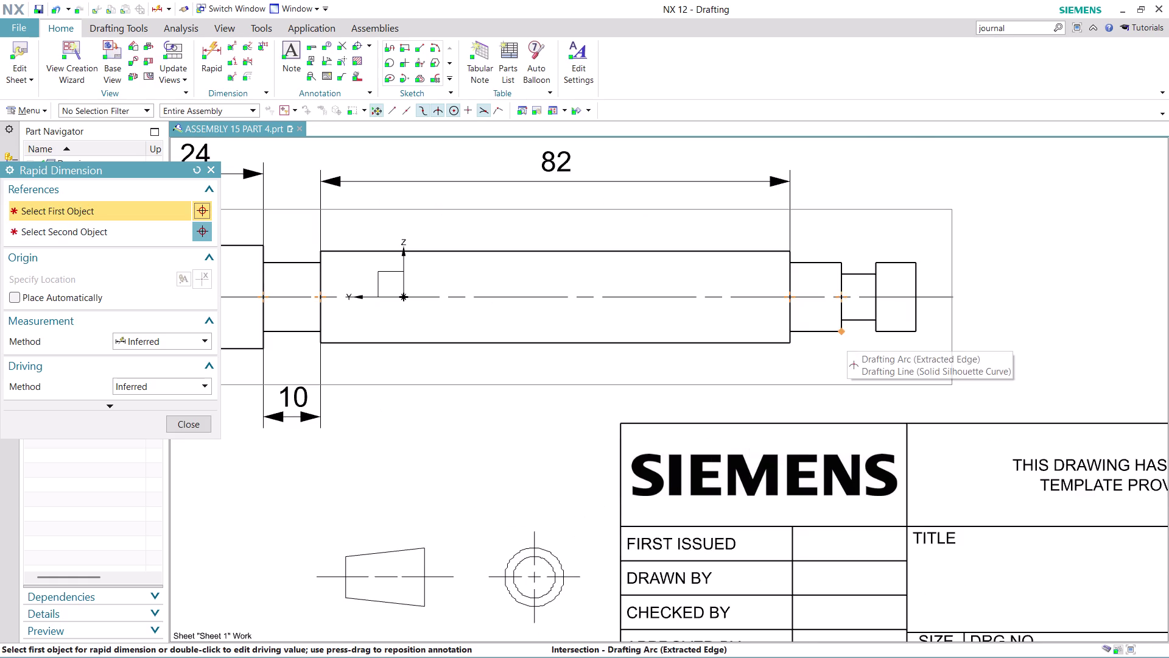
click(791, 330)
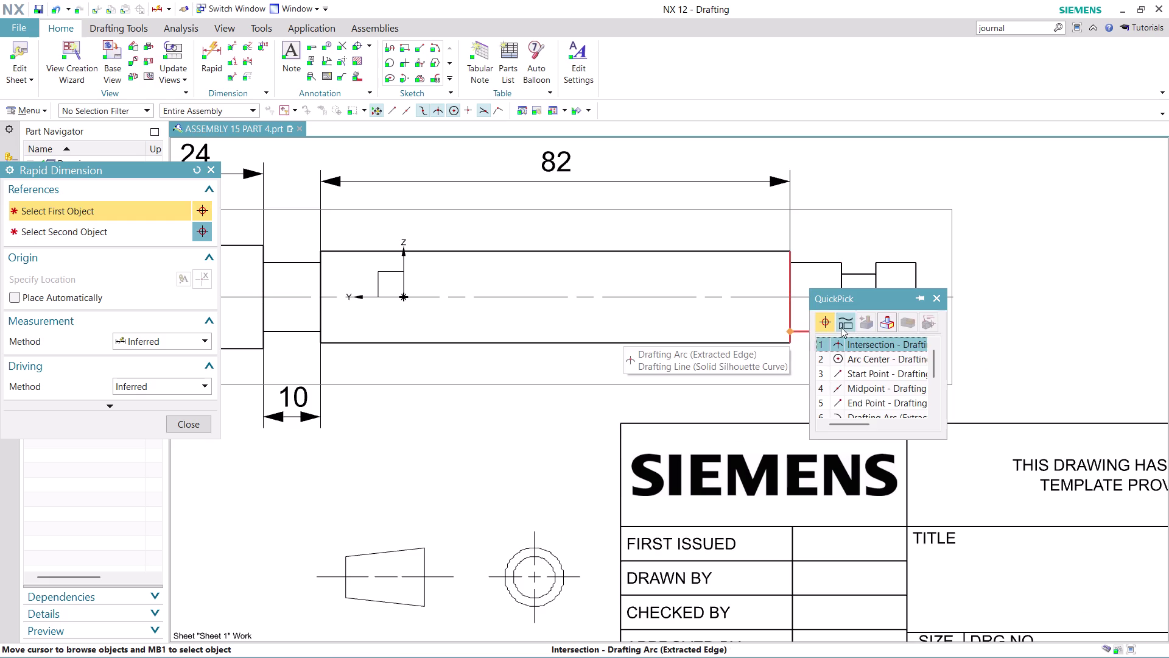
click(873, 342)
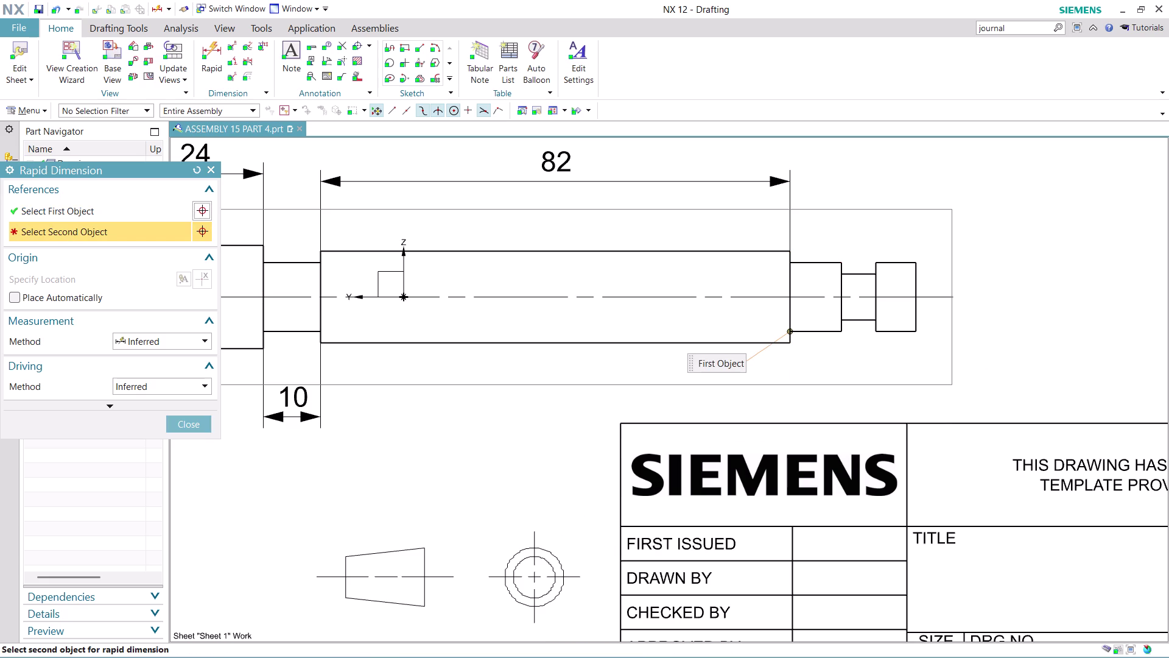
click(843, 330)
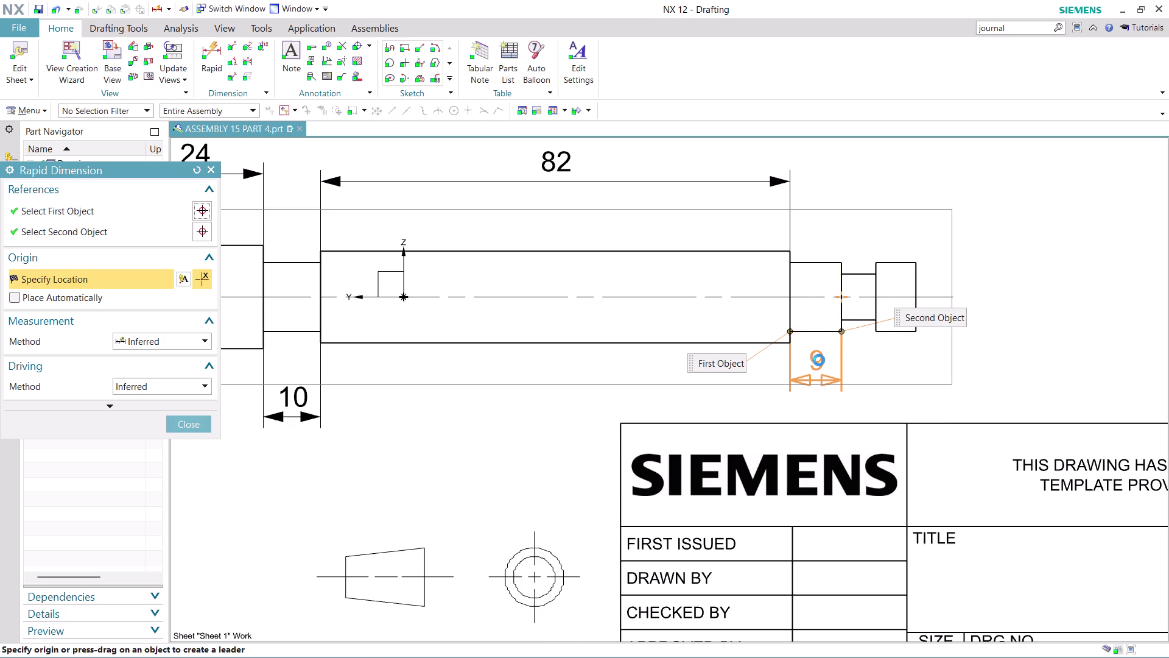
key(ctrl+z)
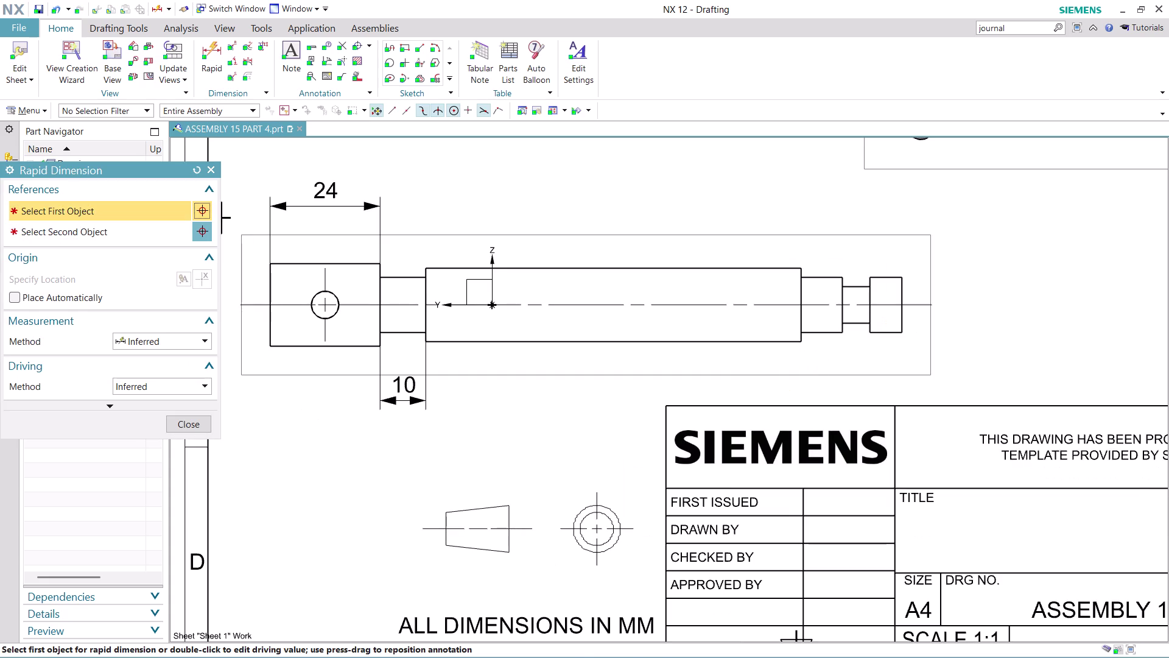
Preview a 9 dimension across the step, cancel it, and exit Rapid Dimension.
scroll(up, 3)
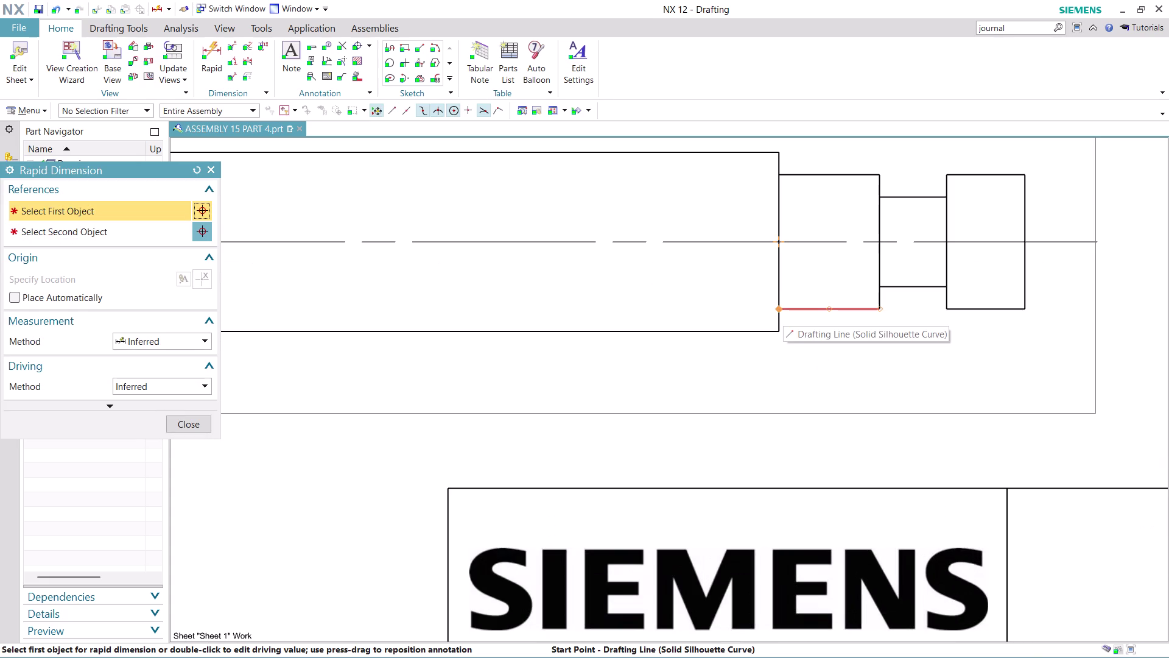
click(782, 308)
click(881, 307)
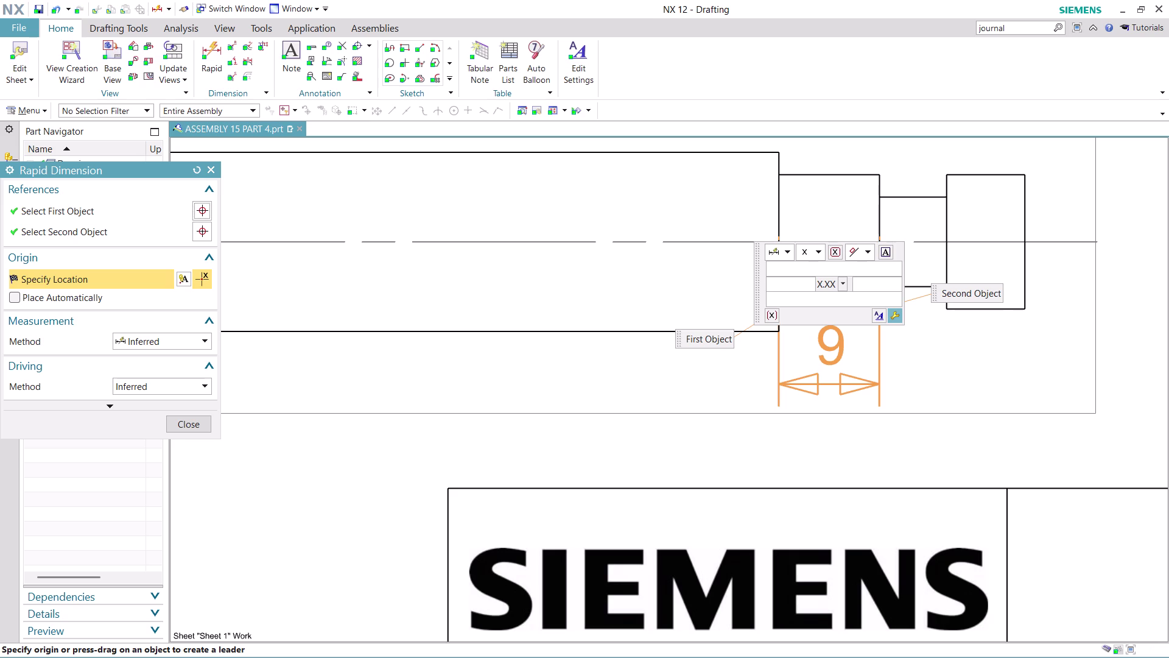
key(Escape)
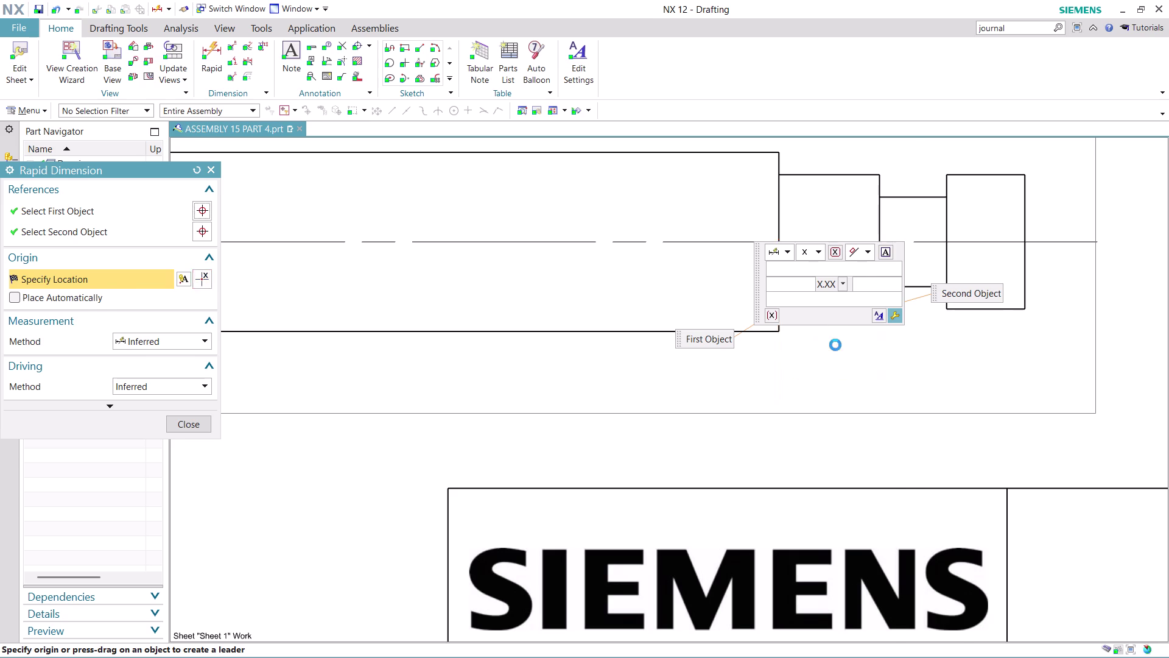
key(Escape)
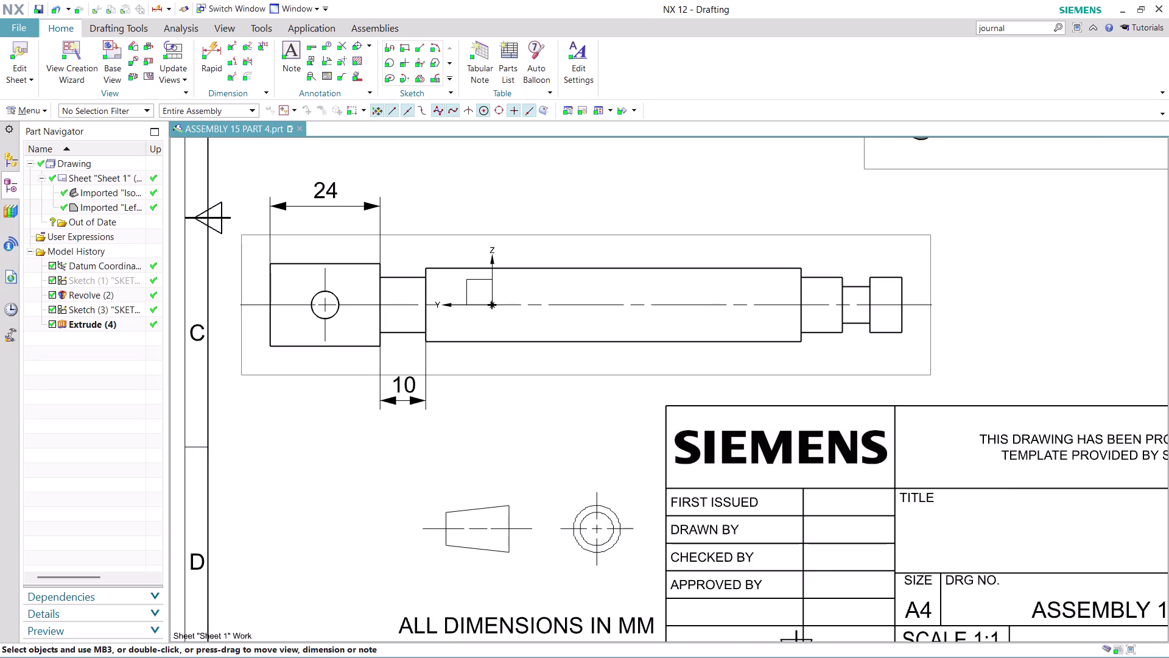